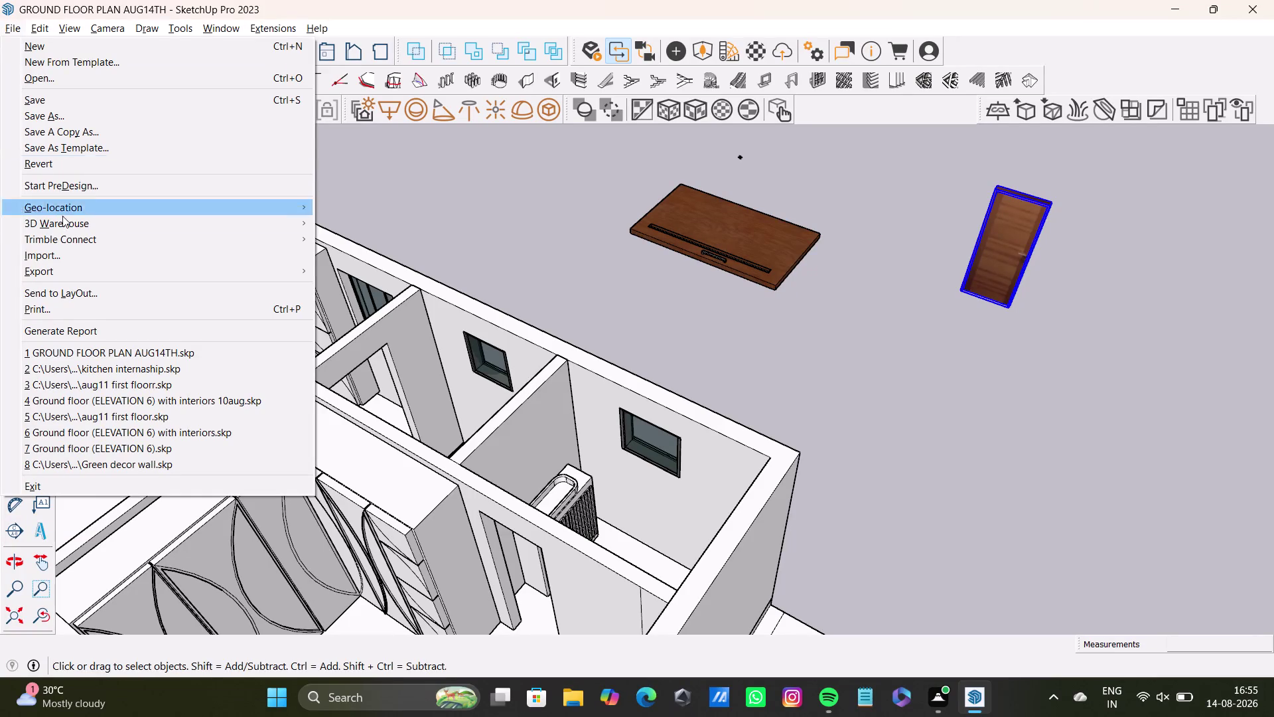
Start importing a file into the ground floor plan model via File > Import.
click(65, 266)
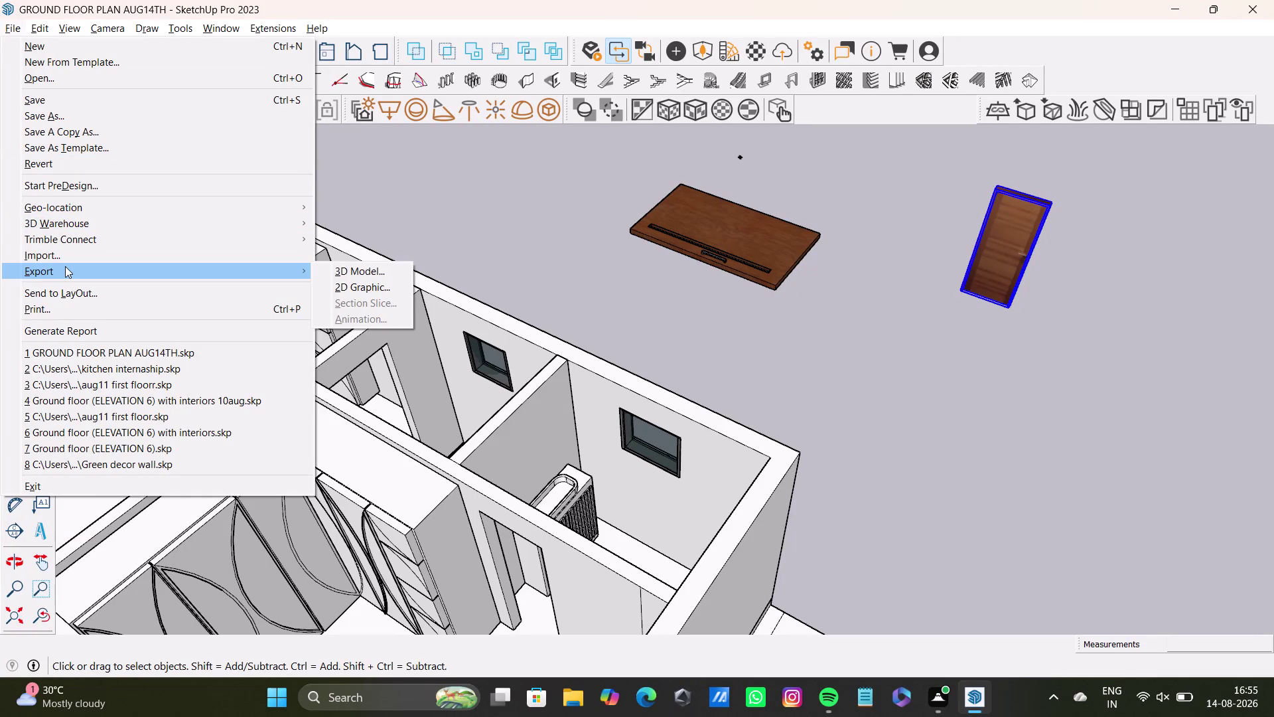
click(66, 256)
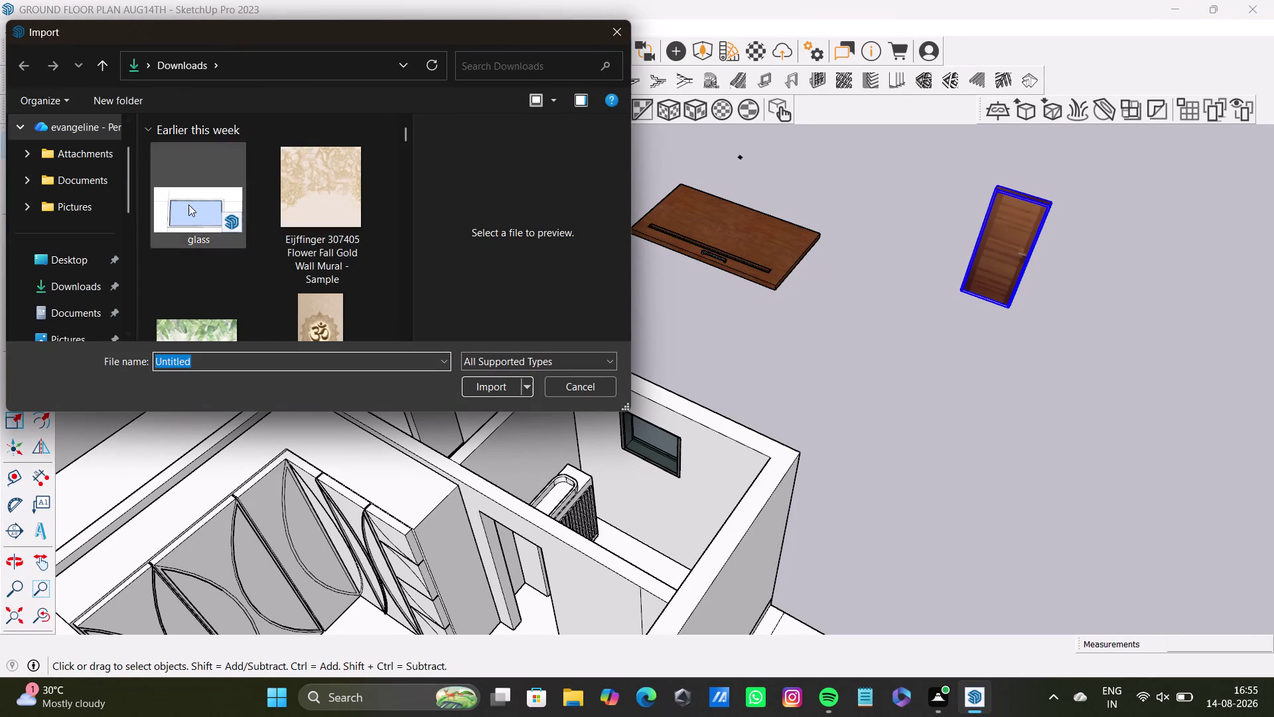
Browse the Downloads folder in the Import dialog, then cancel without importing anything.
scroll(down, 3)
scroll(down, 3)
scroll(down, 3)
scroll(down, 3)
scroll(down, 3)
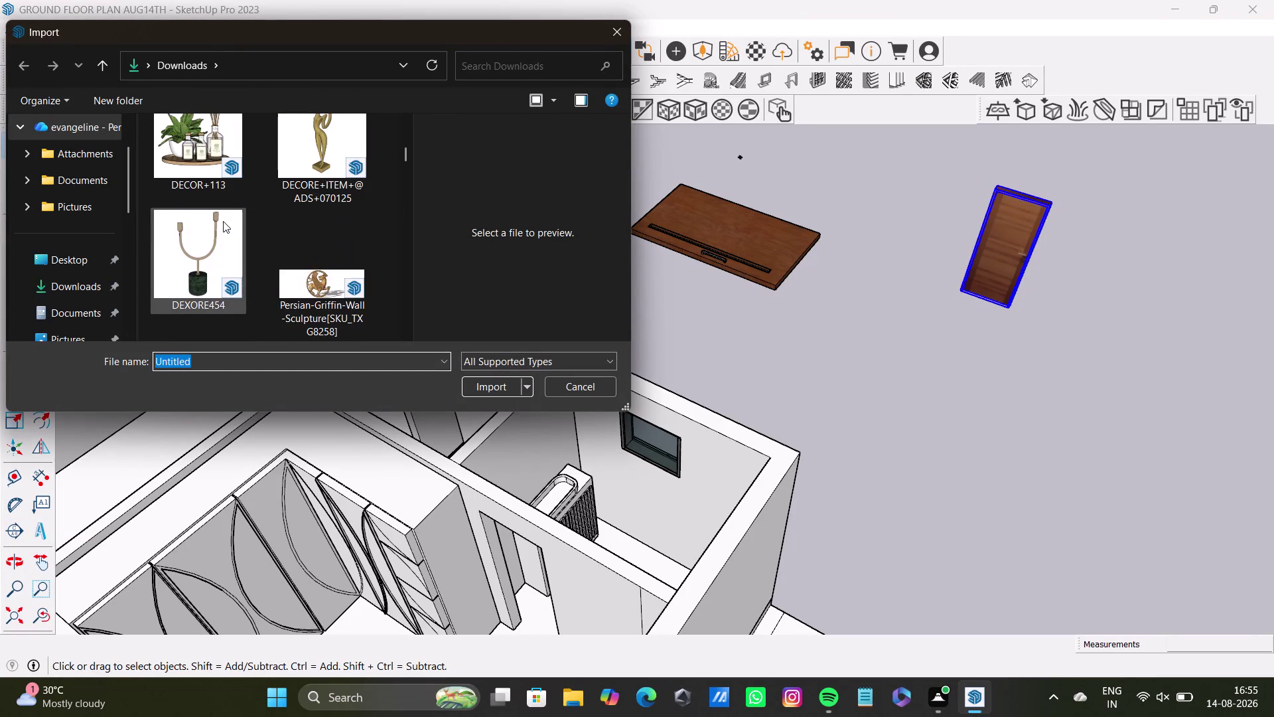
scroll(down, 3)
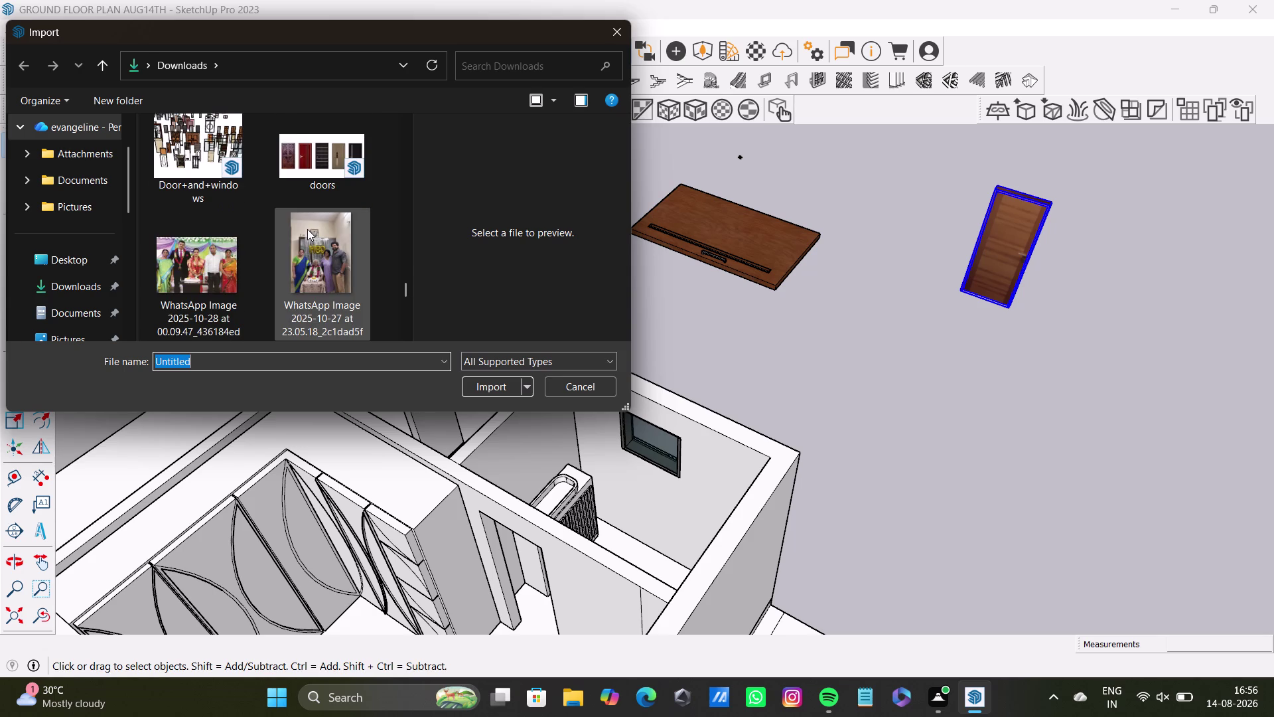
scroll(up, 3)
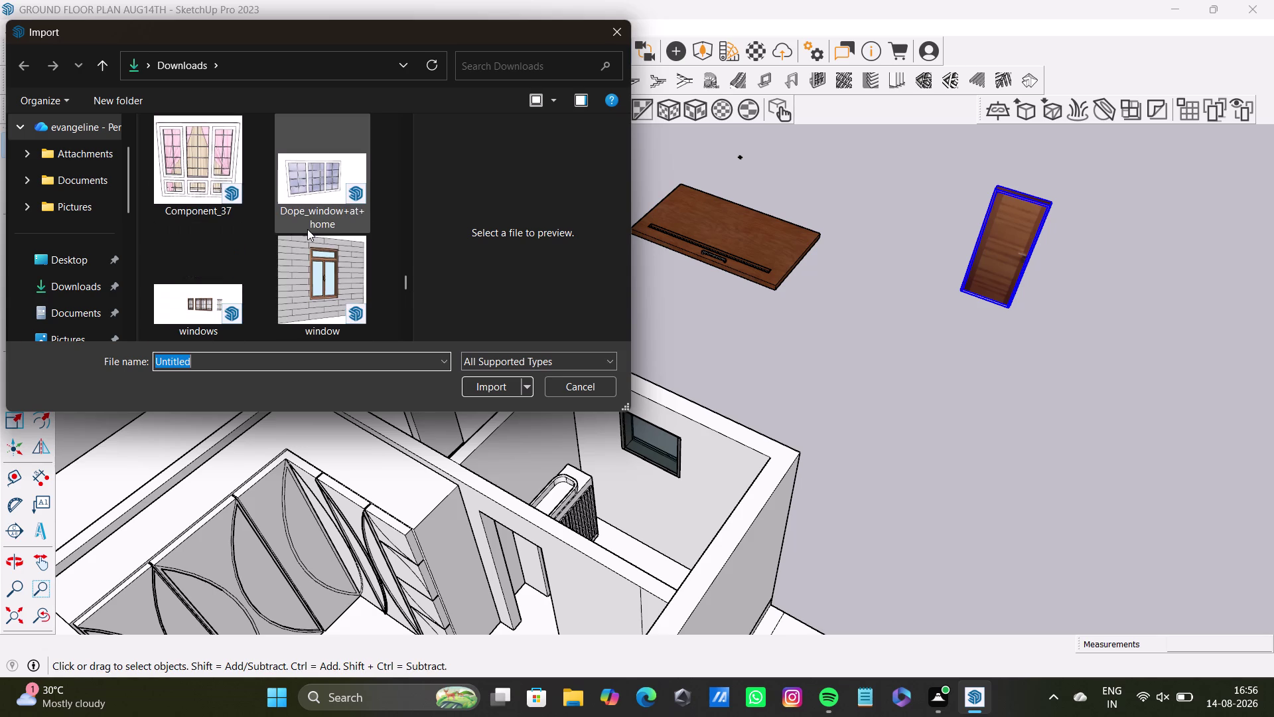
scroll(up, 3)
scroll(up, 3)
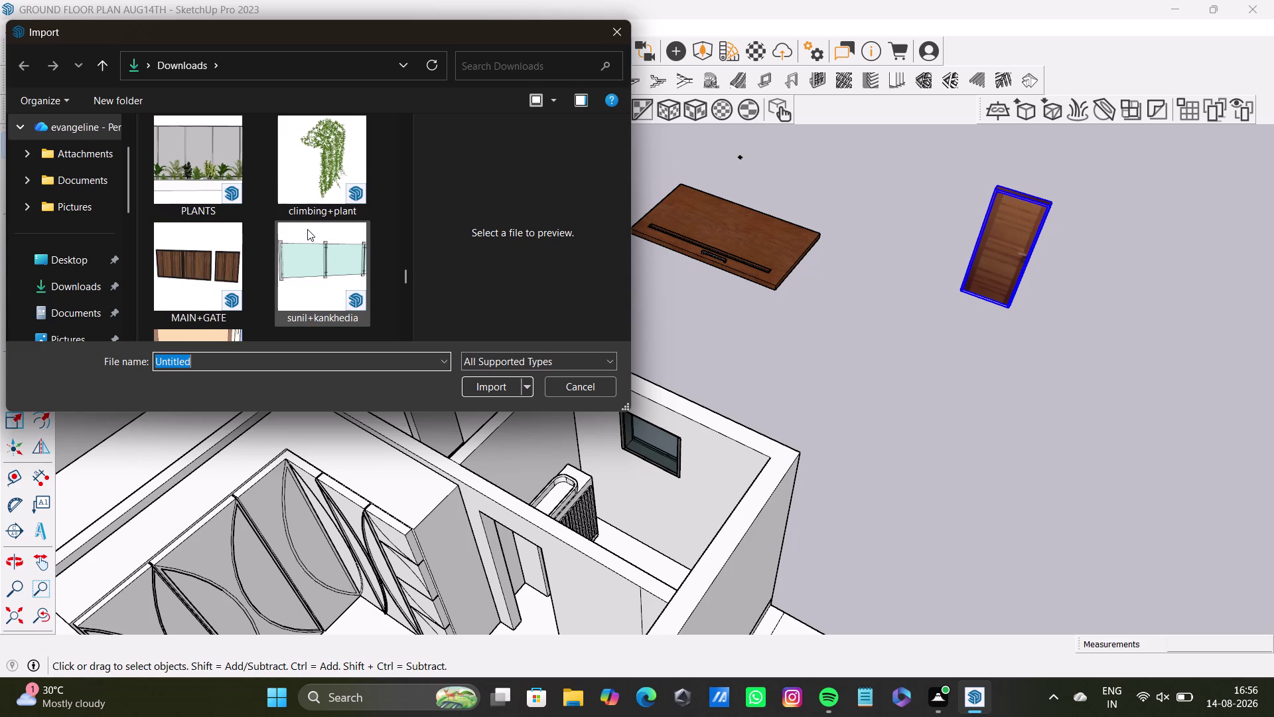
scroll(up, 3)
scroll(up, 3)
scroll(up, 3)
scroll(up, 3)
scroll(up, 3)
scroll(up, 3)
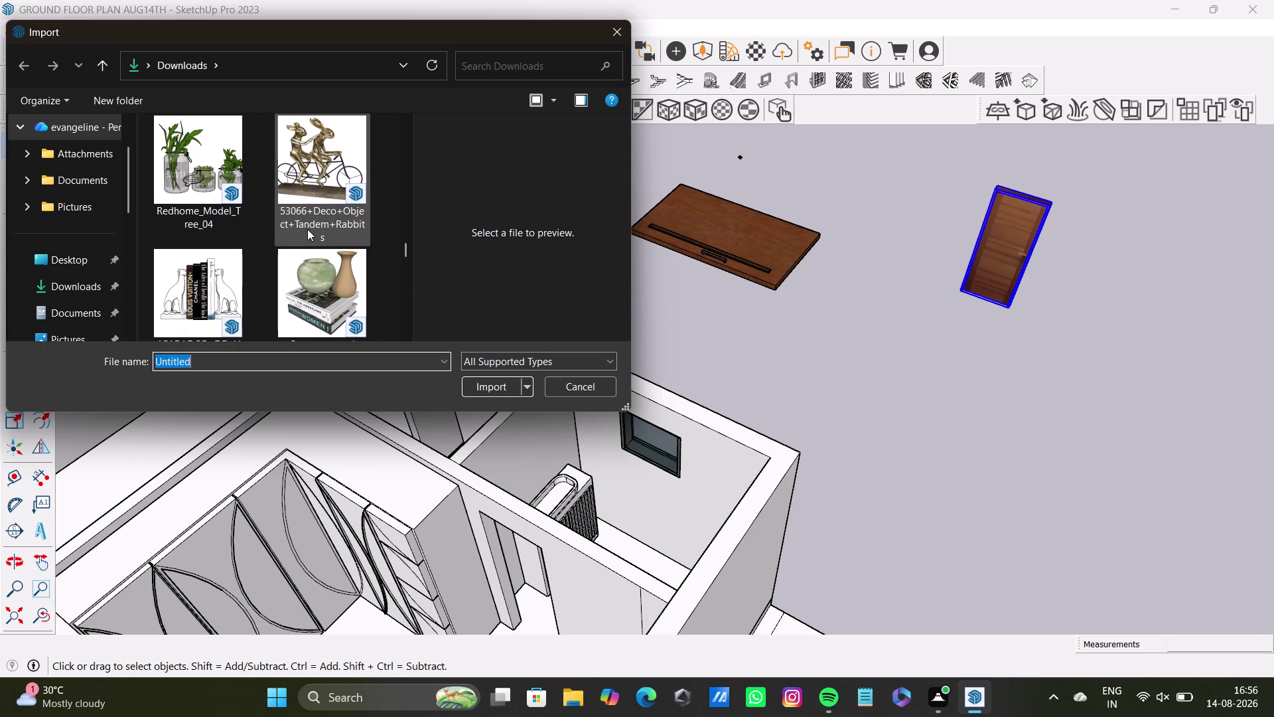
scroll(up, 3)
scroll(up, 3)
scroll(up, 3)
scroll(up, 3)
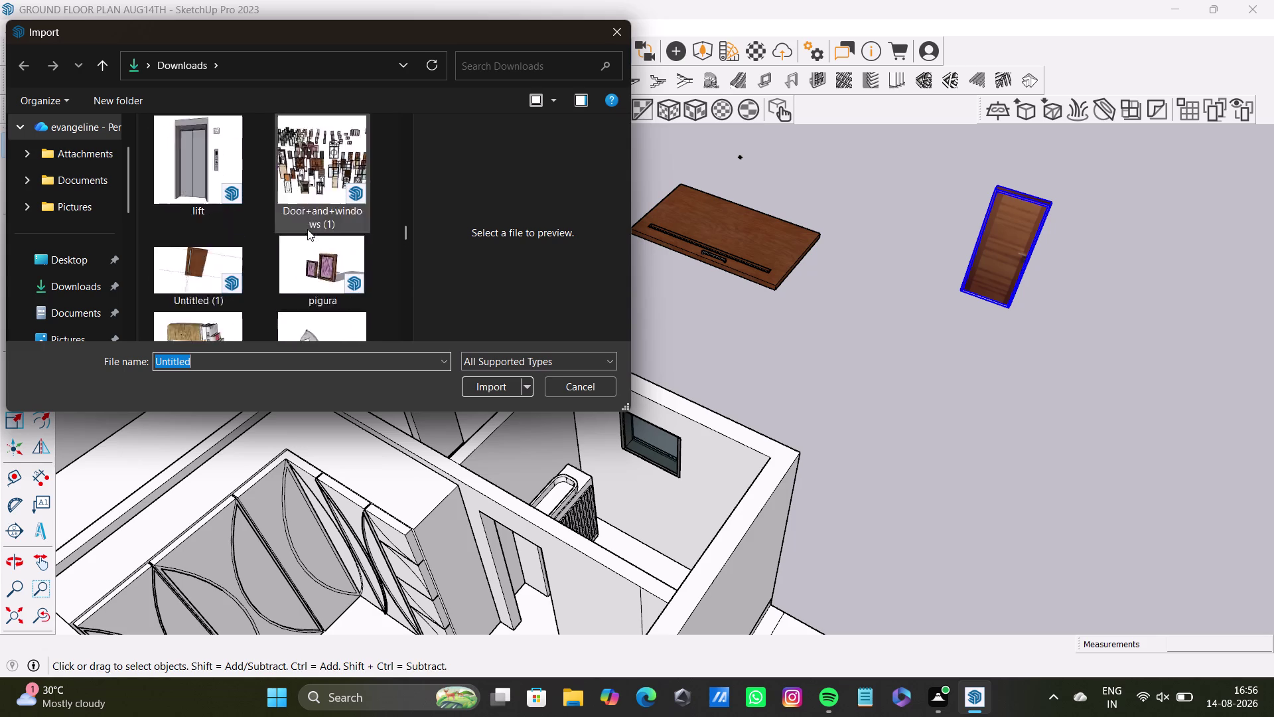
scroll(up, 3)
scroll(up, 3)
scroll(up, 3)
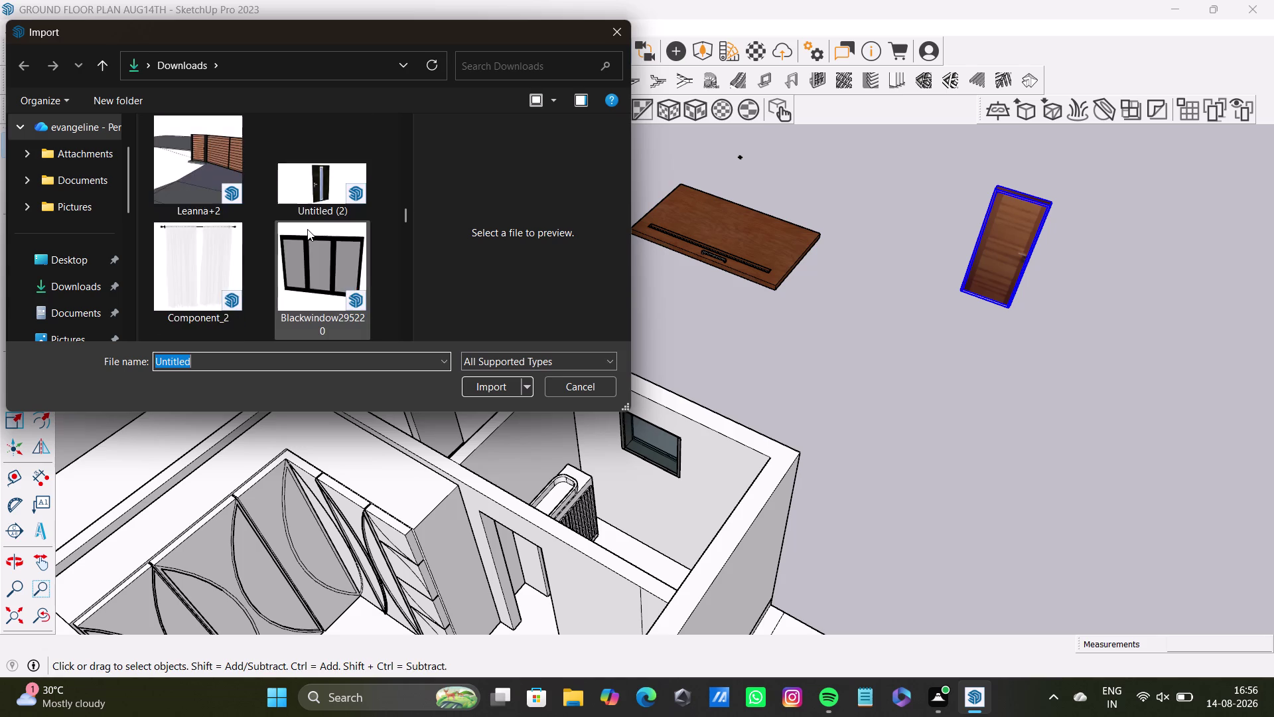
scroll(up, 3)
scroll(up, 3)
scroll(up, 3)
scroll(up, 3)
scroll(up, 3)
scroll(up, 3)
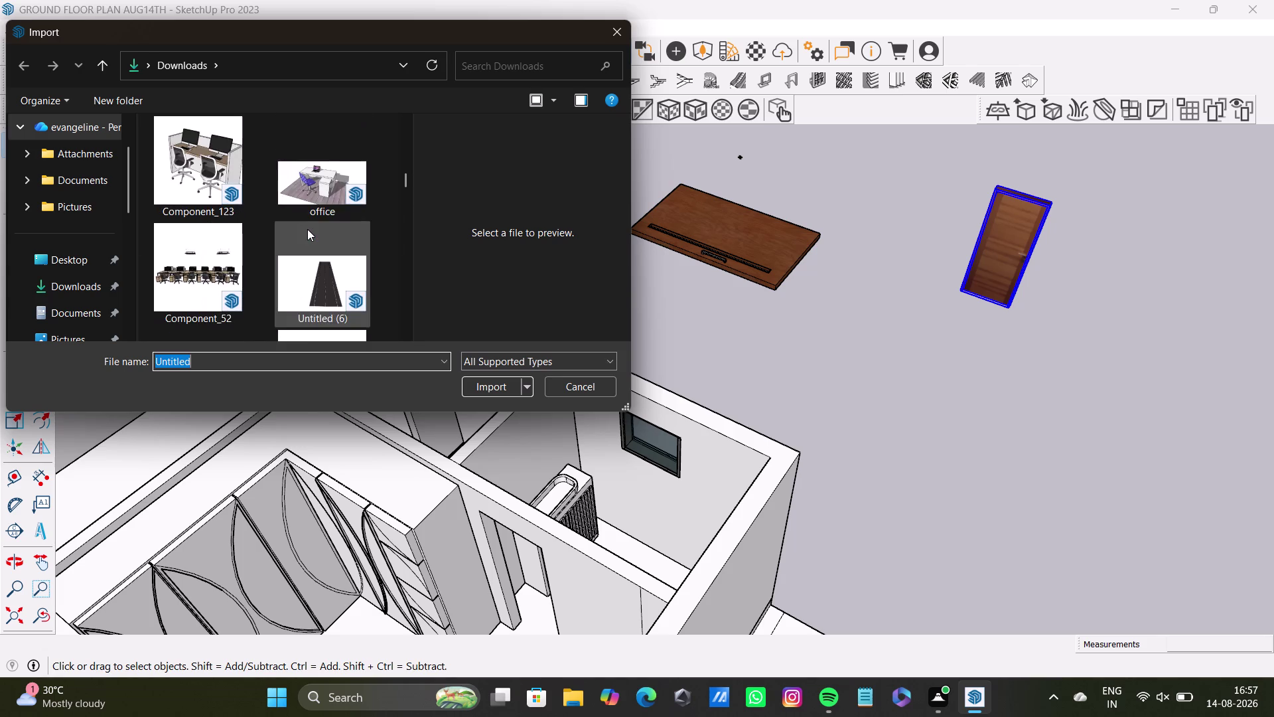
scroll(up, 3)
scroll(up, 3)
scroll(up, 3)
scroll(up, 3)
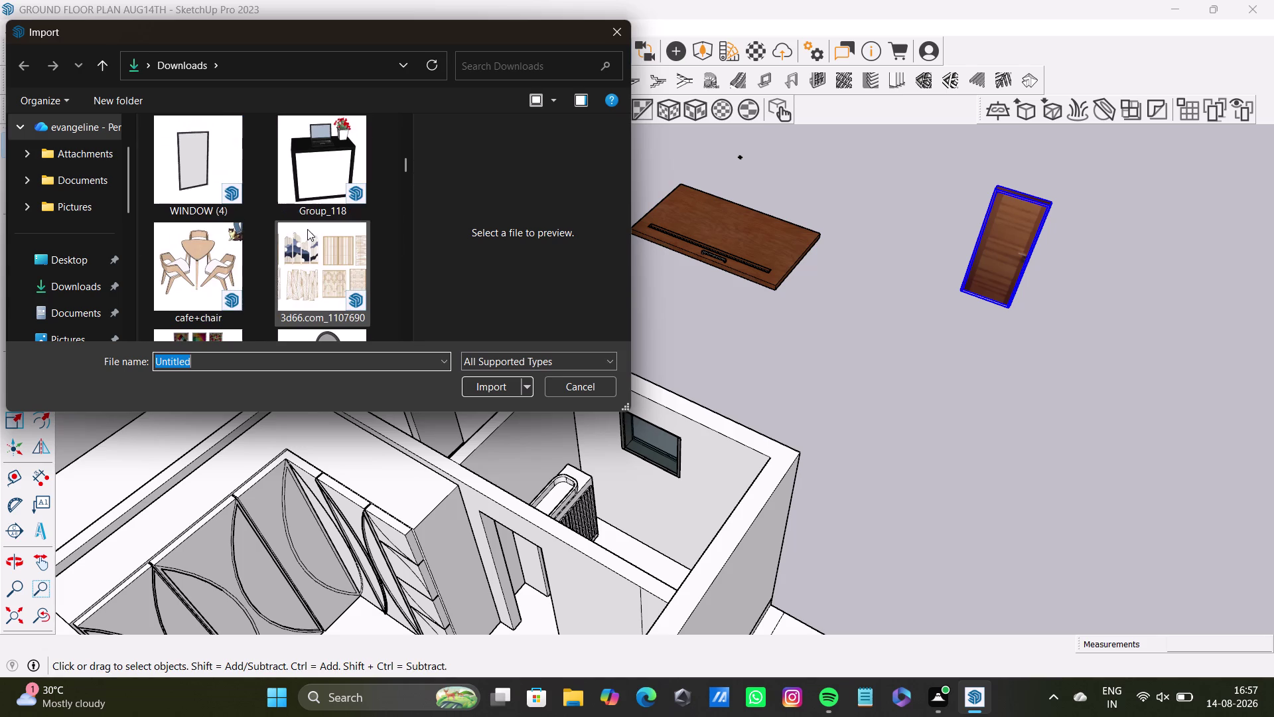
click(333, 273)
click(496, 388)
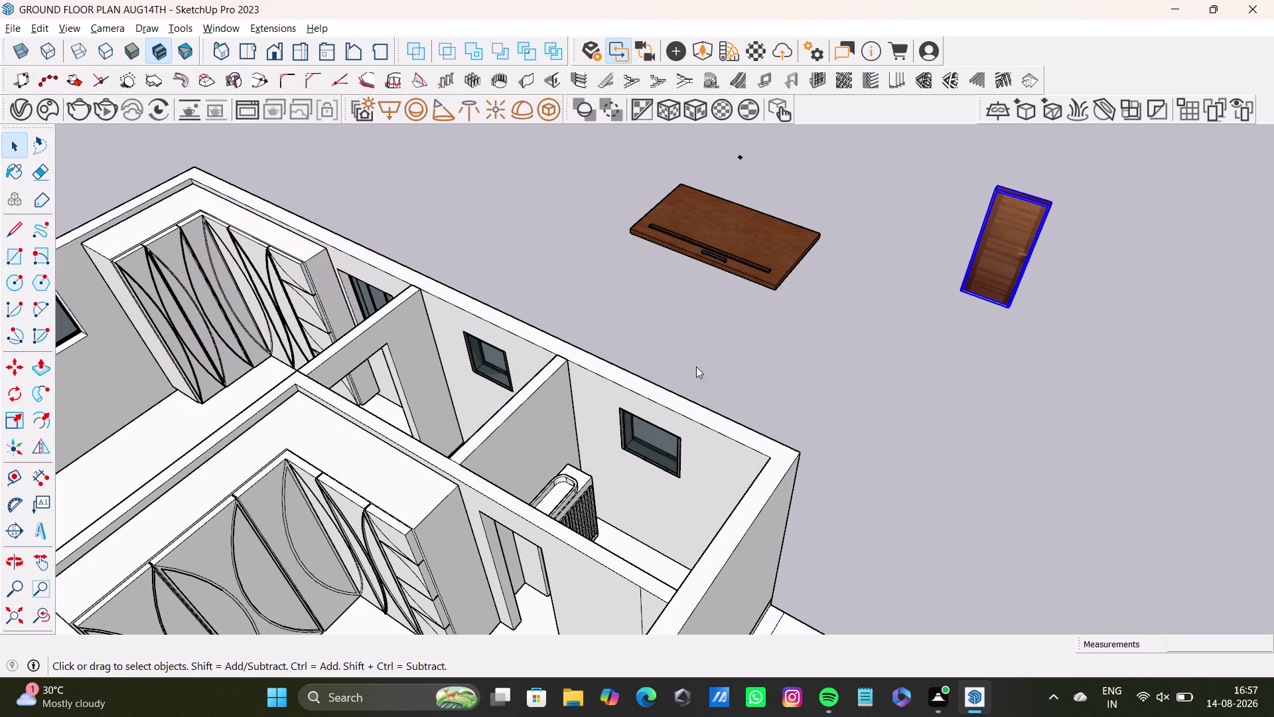
Drop the jali panel library component beside the house and return to the Select tool.
scroll(down, 3)
scroll(down, 3)
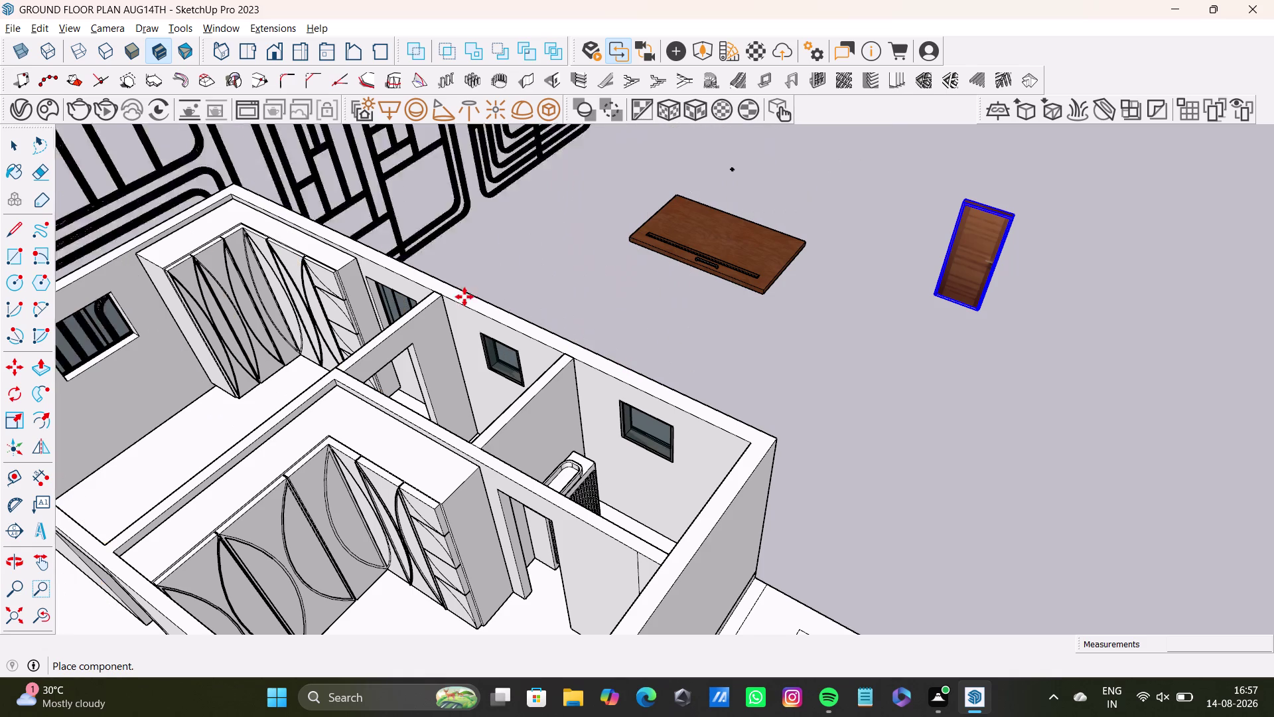
scroll(down, 3)
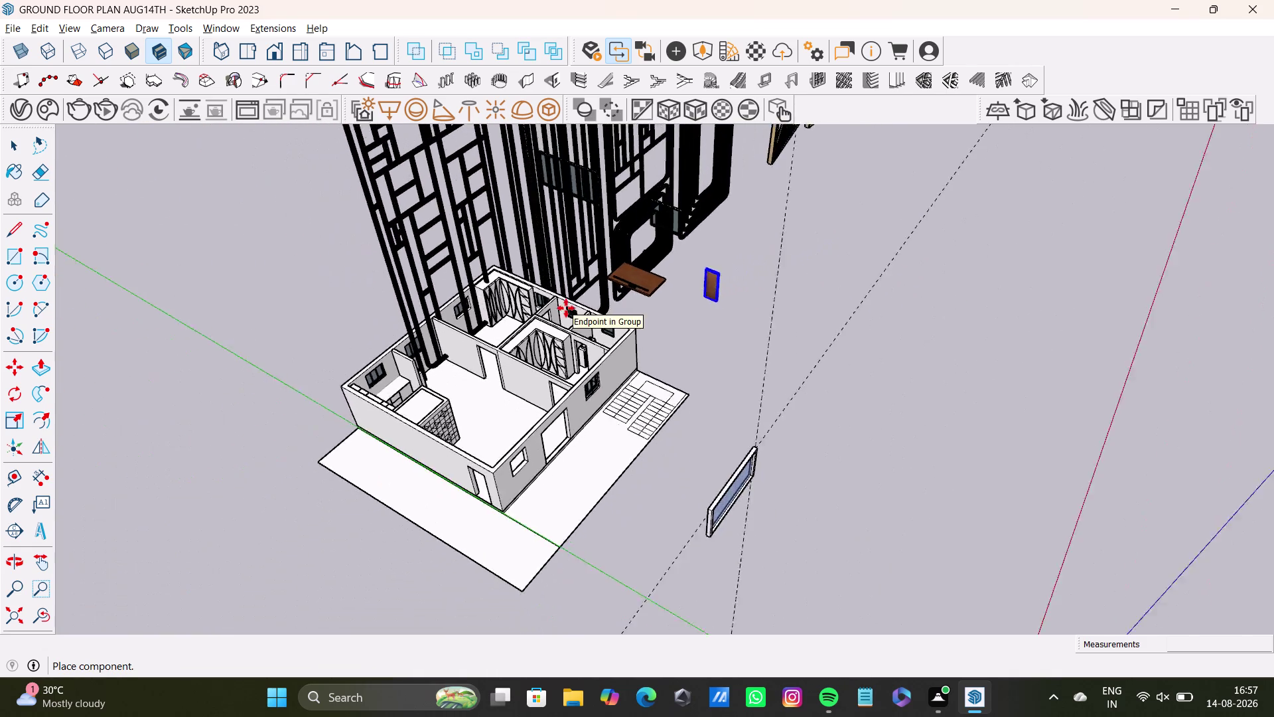
scroll(down, 3)
middle_drag(630, 330, 308, 353)
click(964, 276)
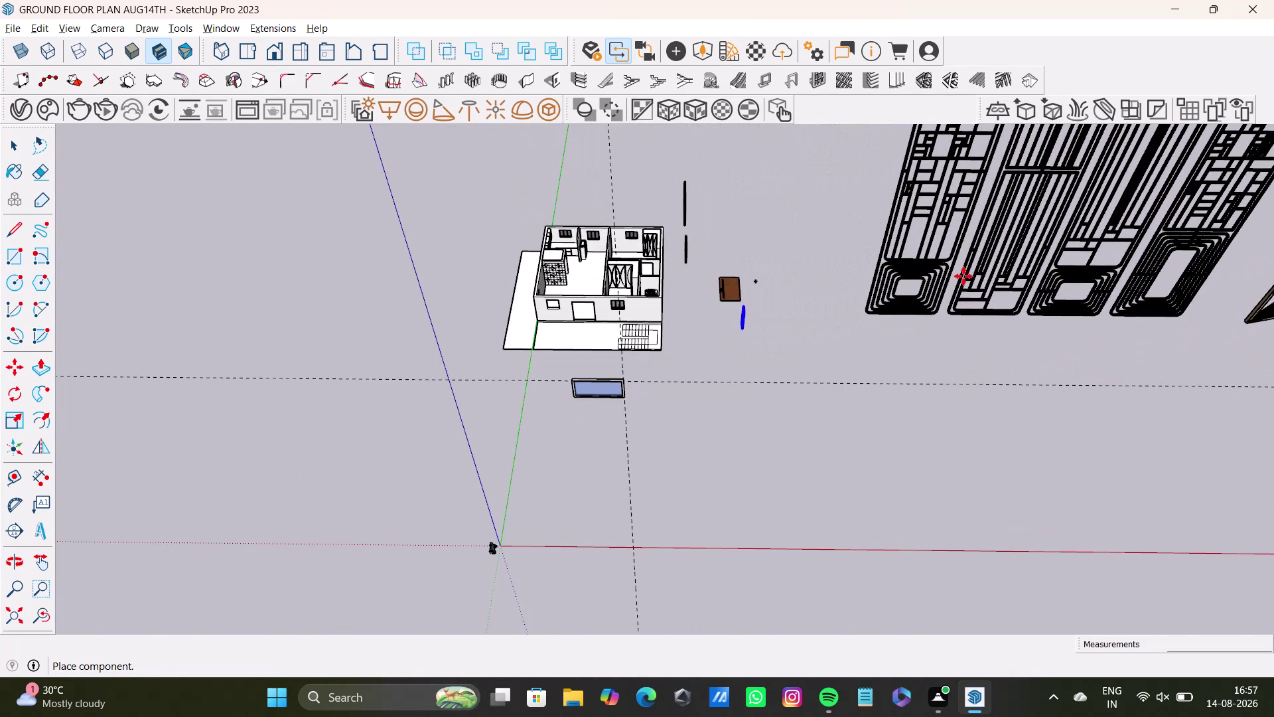
key(space)
scroll(down, 3)
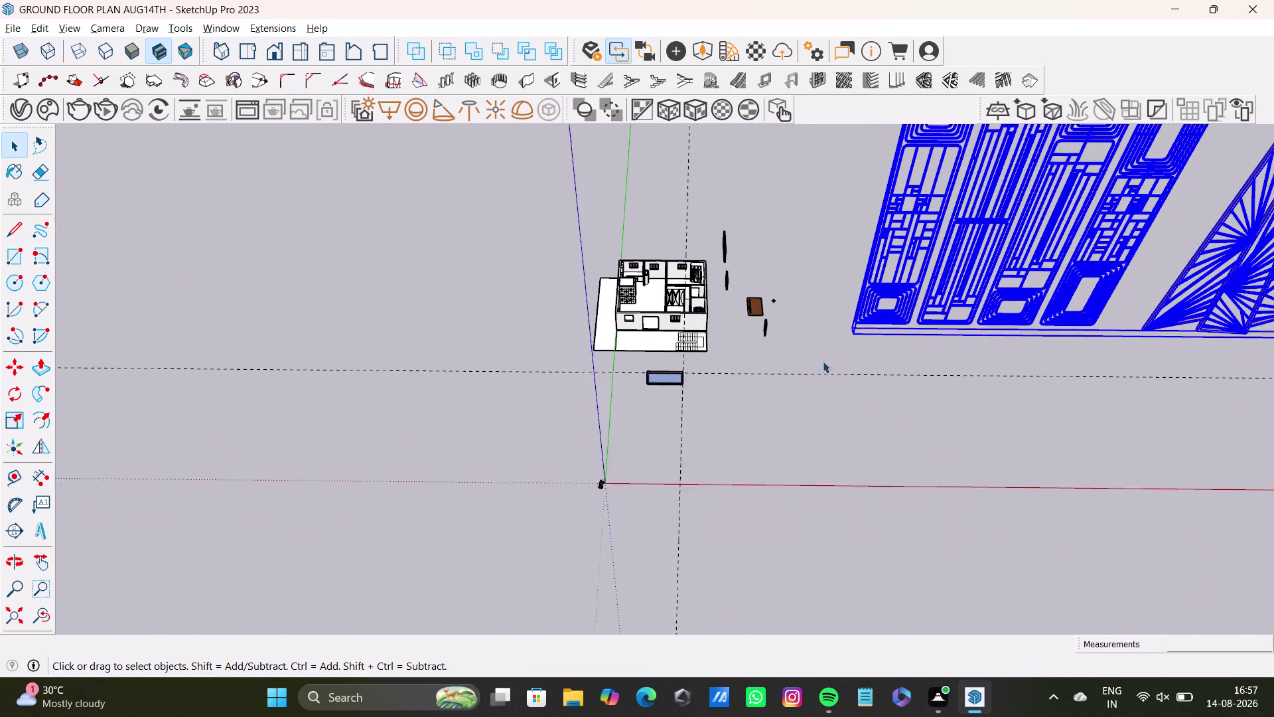
middle_drag(830, 356, 289, 458)
scroll(down, 3)
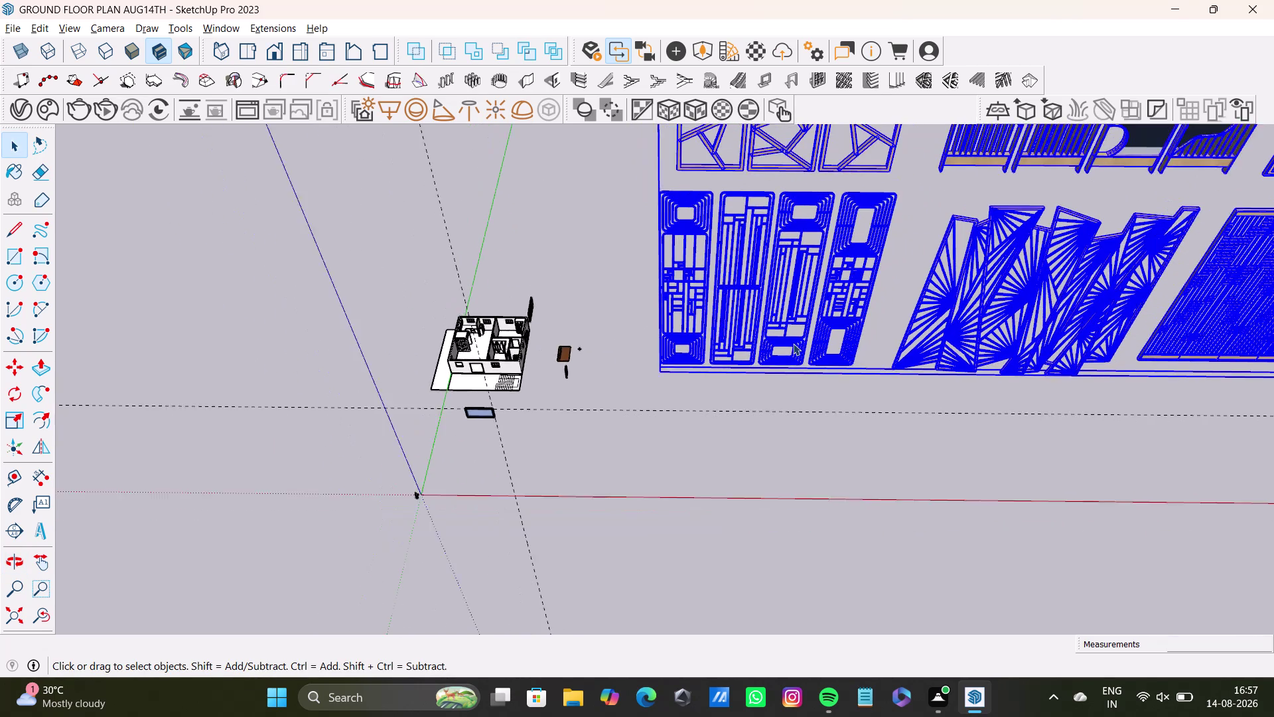
scroll(down, 3)
scroll(down, 3)
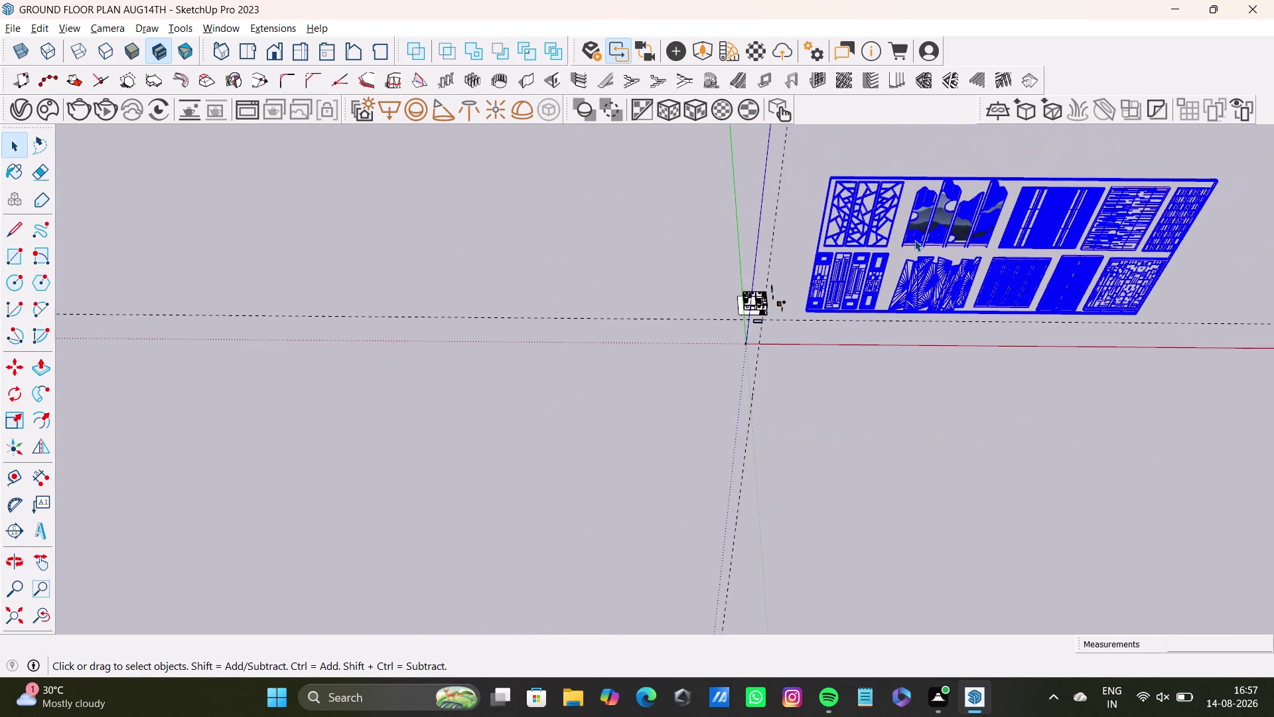
Zoom toward the panel library and box-select the wavy mountain panel set.
scroll(up, 3)
middle_drag(955, 230, 816, 373)
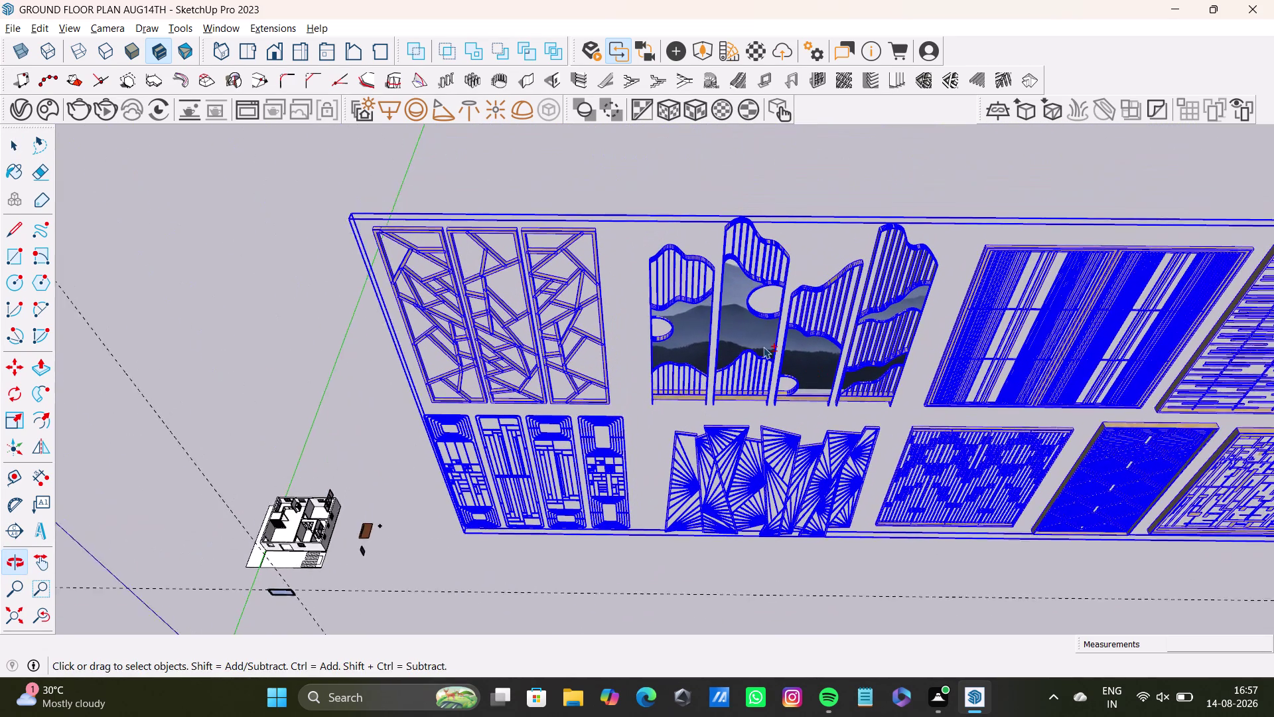
scroll(up, 3)
key(space)
drag(603, 160, 964, 444)
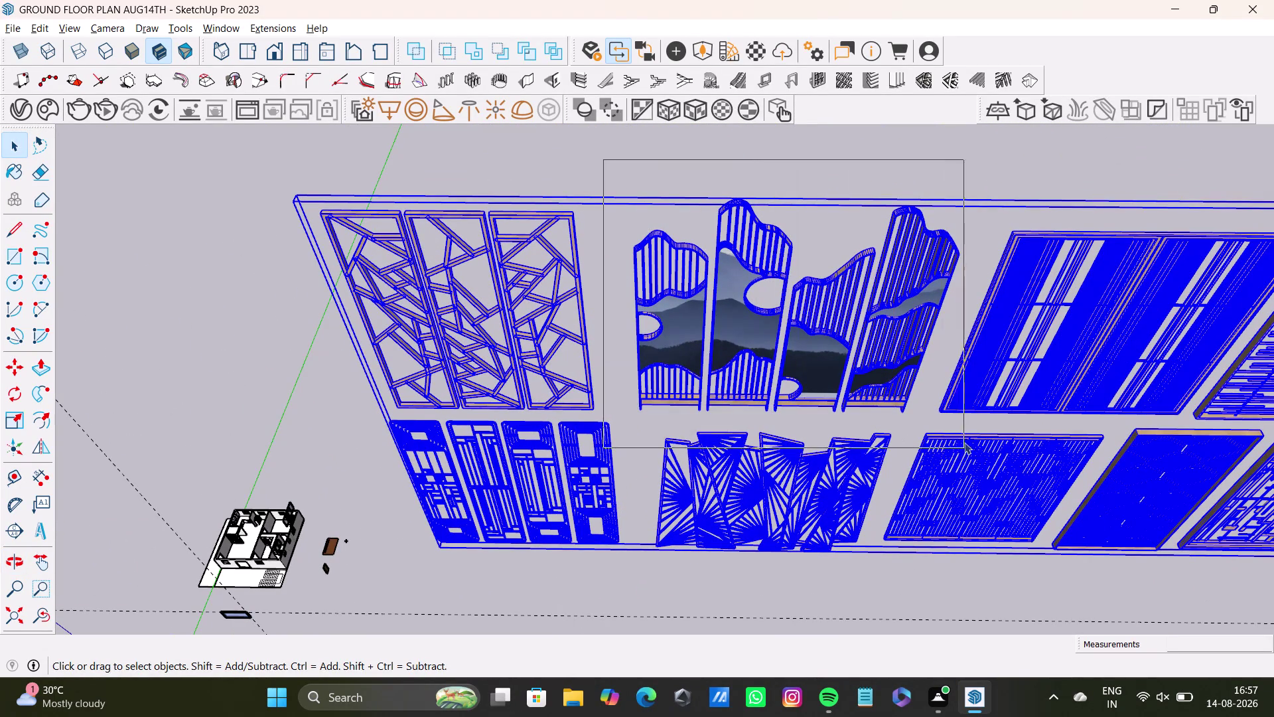
drag(964, 443, 945, 422)
Open the library group for editing and try selecting the wavy mountain panel set inside it.
triple_click(901, 381)
triple_click(901, 381)
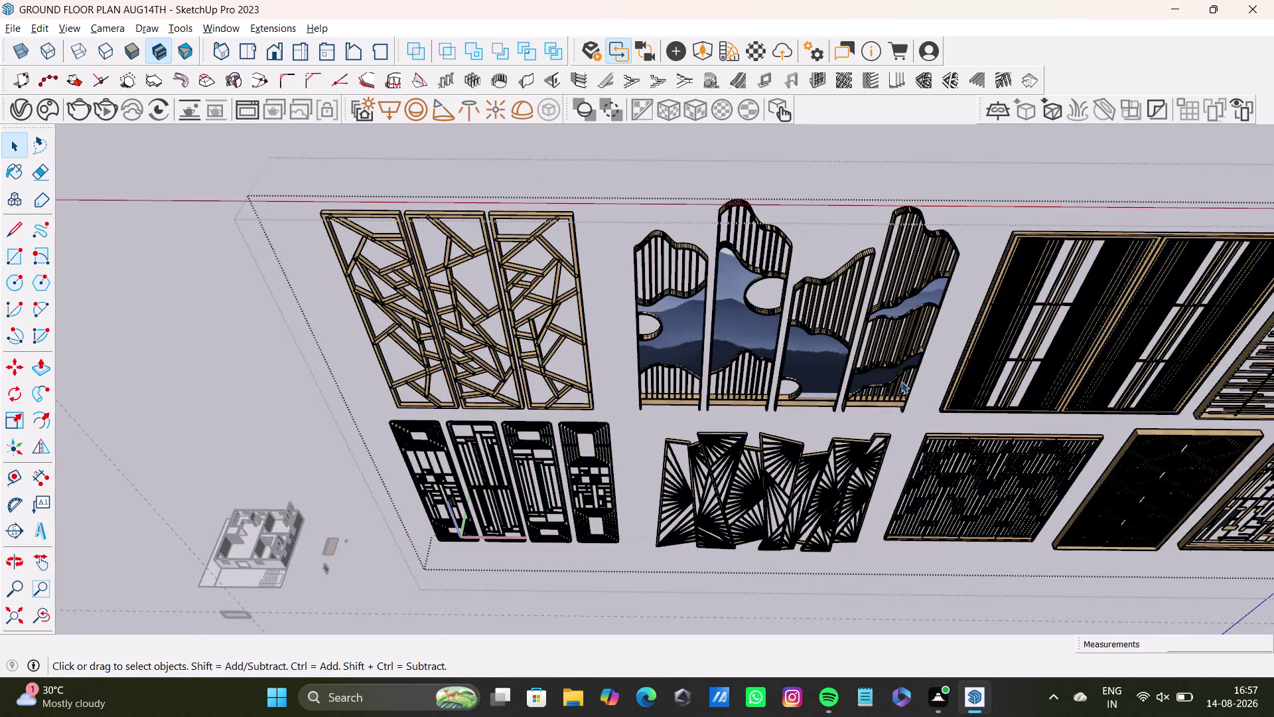
double_click(839, 361)
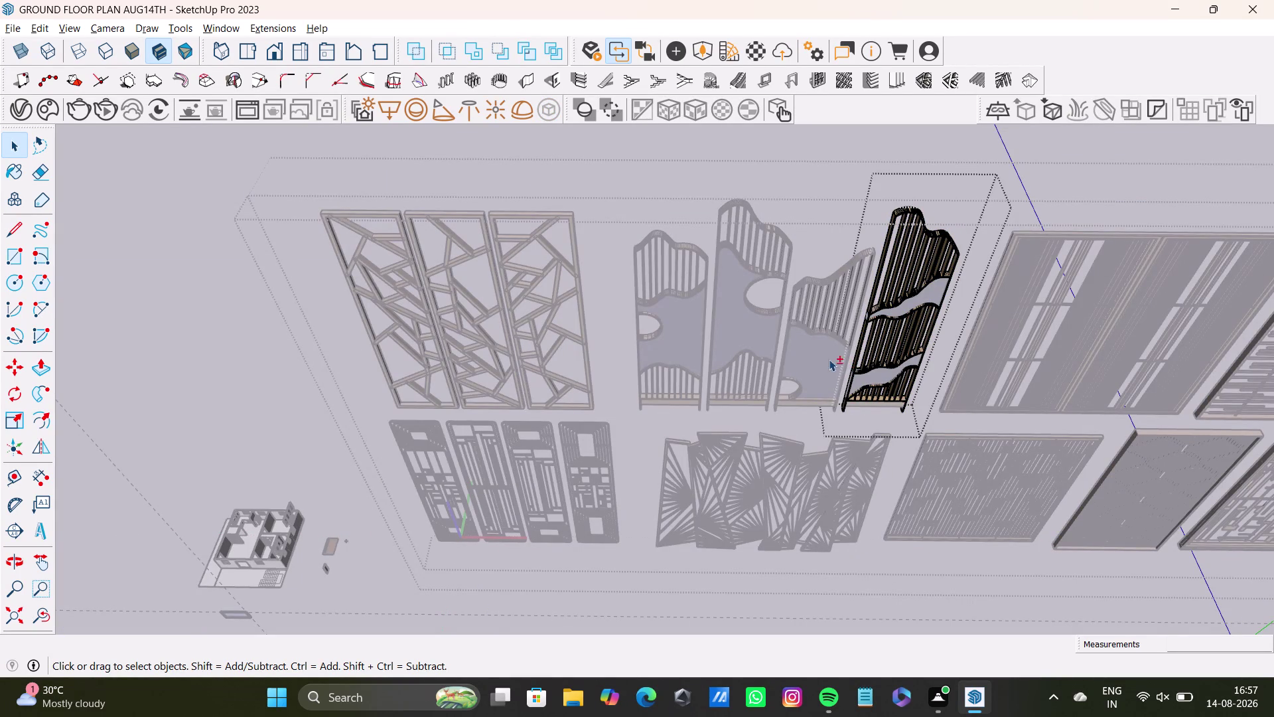
click(777, 217)
click(806, 193)
key(space)
drag(606, 167, 843, 440)
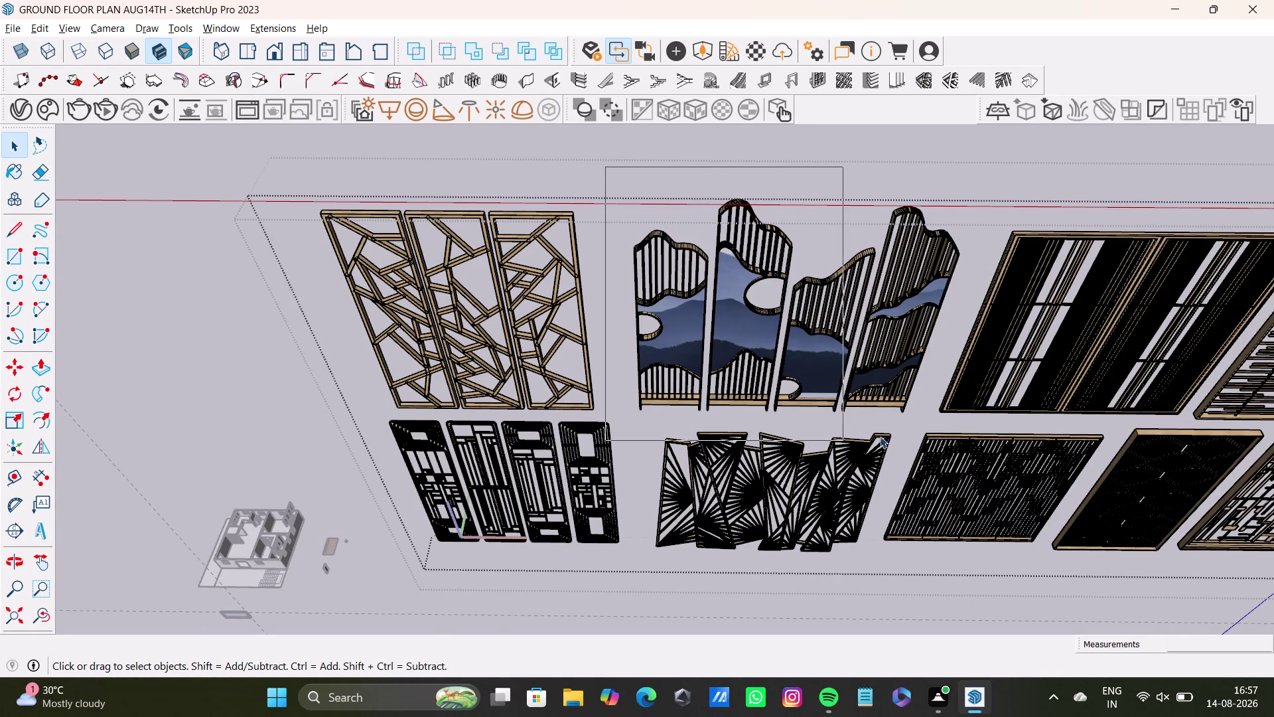
drag(843, 440, 953, 421)
double_click(911, 283)
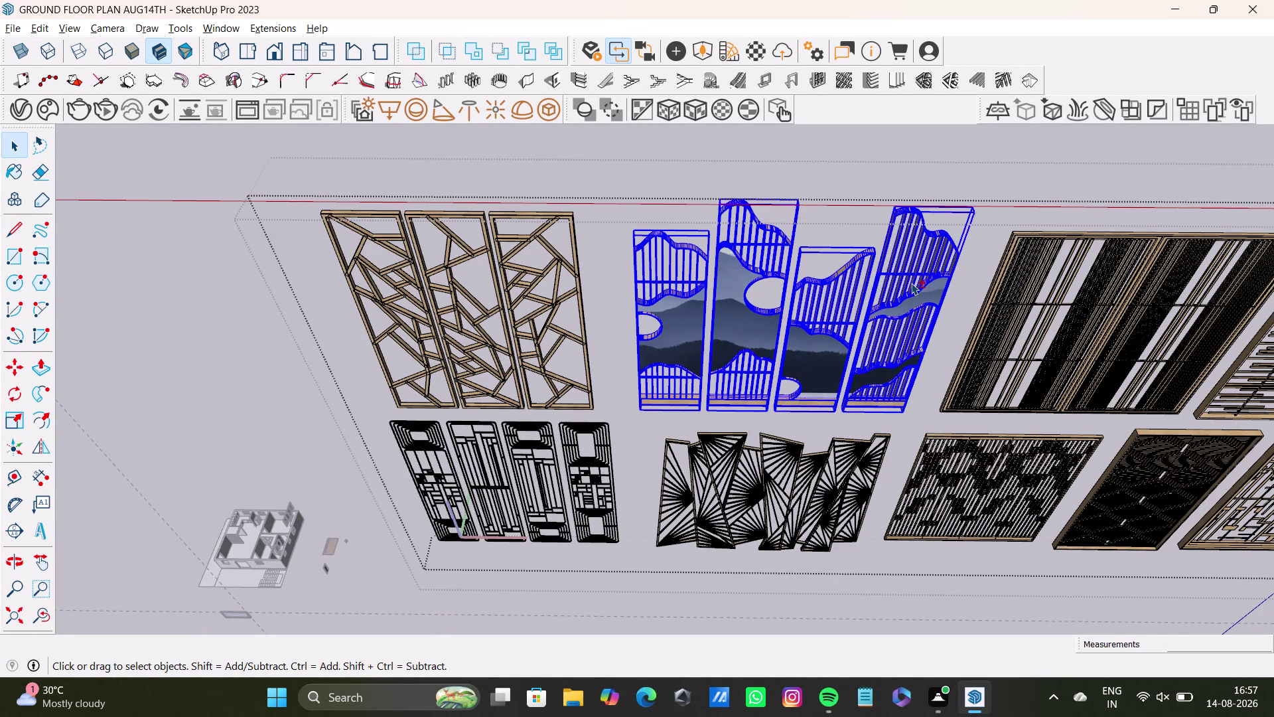
click(827, 198)
click(665, 189)
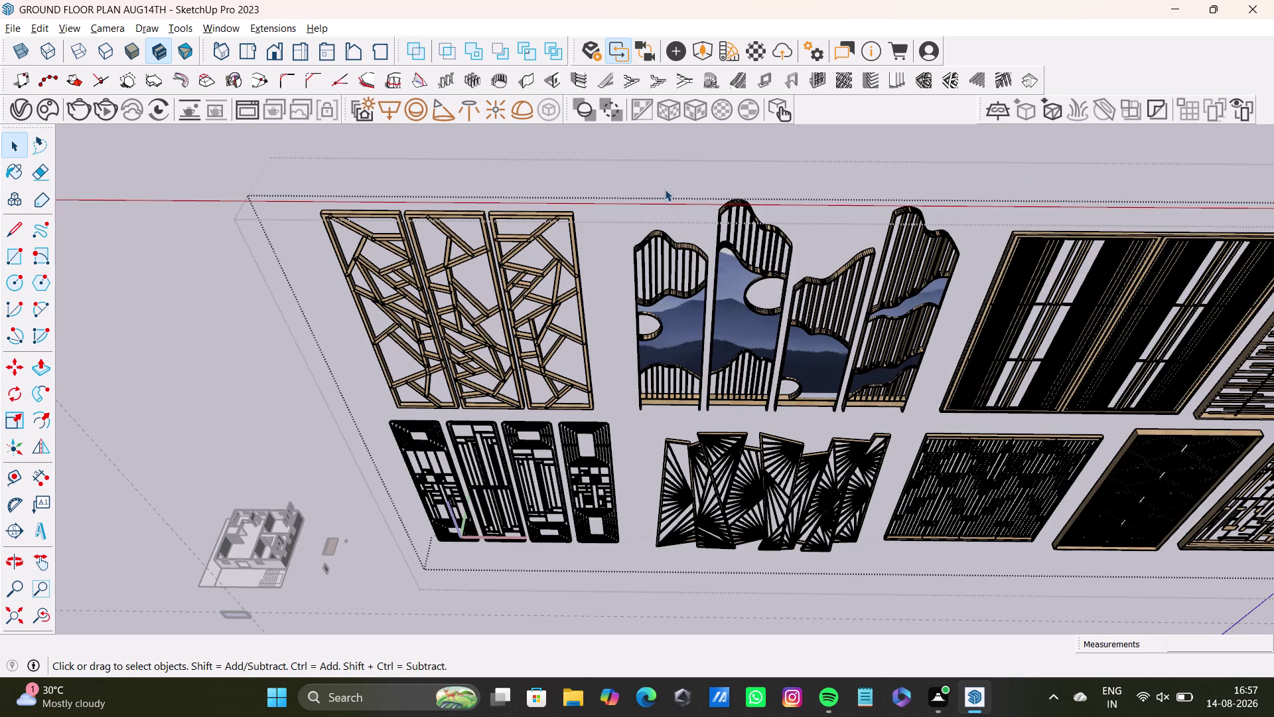
Box-select the four mountain-scene wavy panels and move them away from the library.
drag(604, 179, 957, 440)
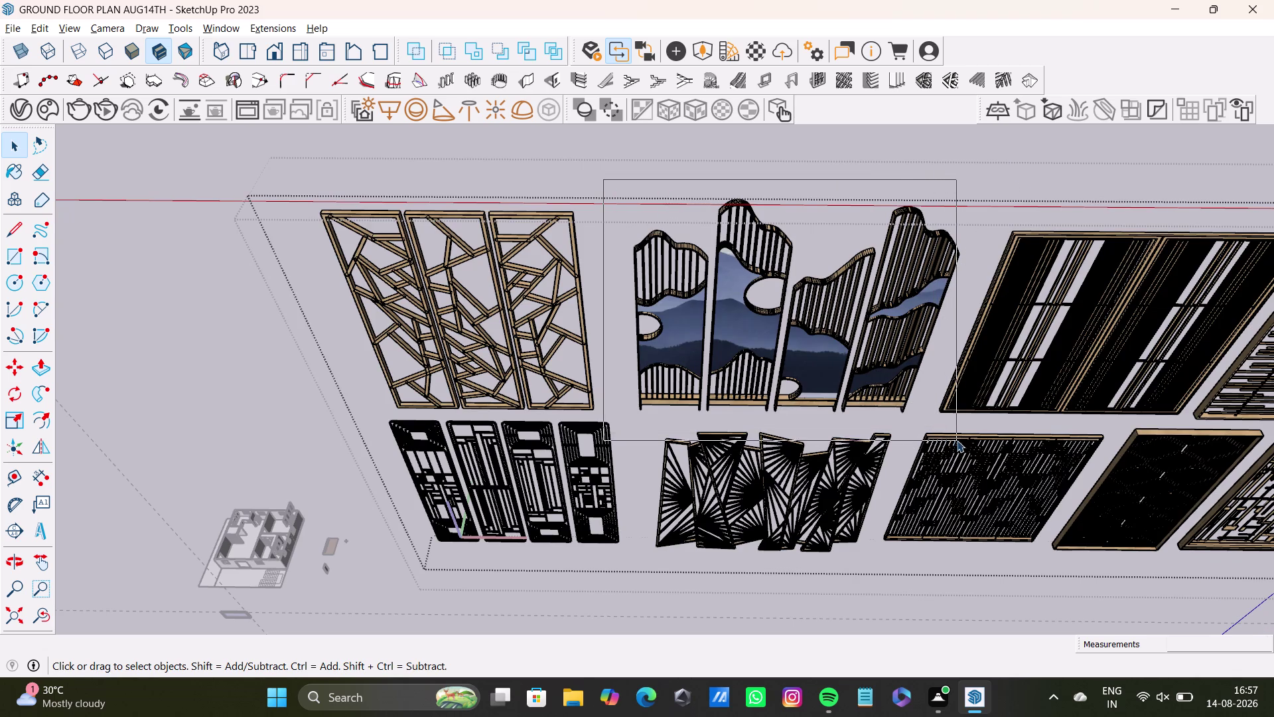
drag(957, 440, 966, 429)
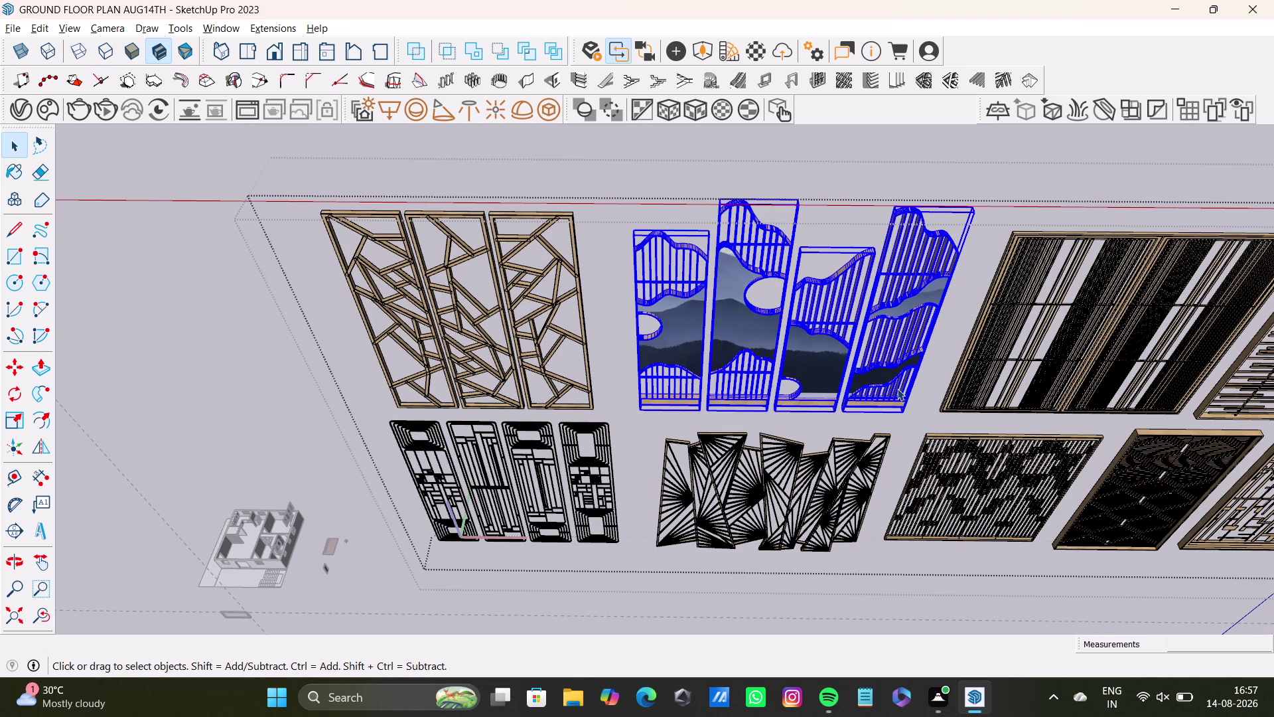
key(m)
click(900, 408)
scroll(down, 3)
middle_drag(249, 444, 885, 328)
click(569, 371)
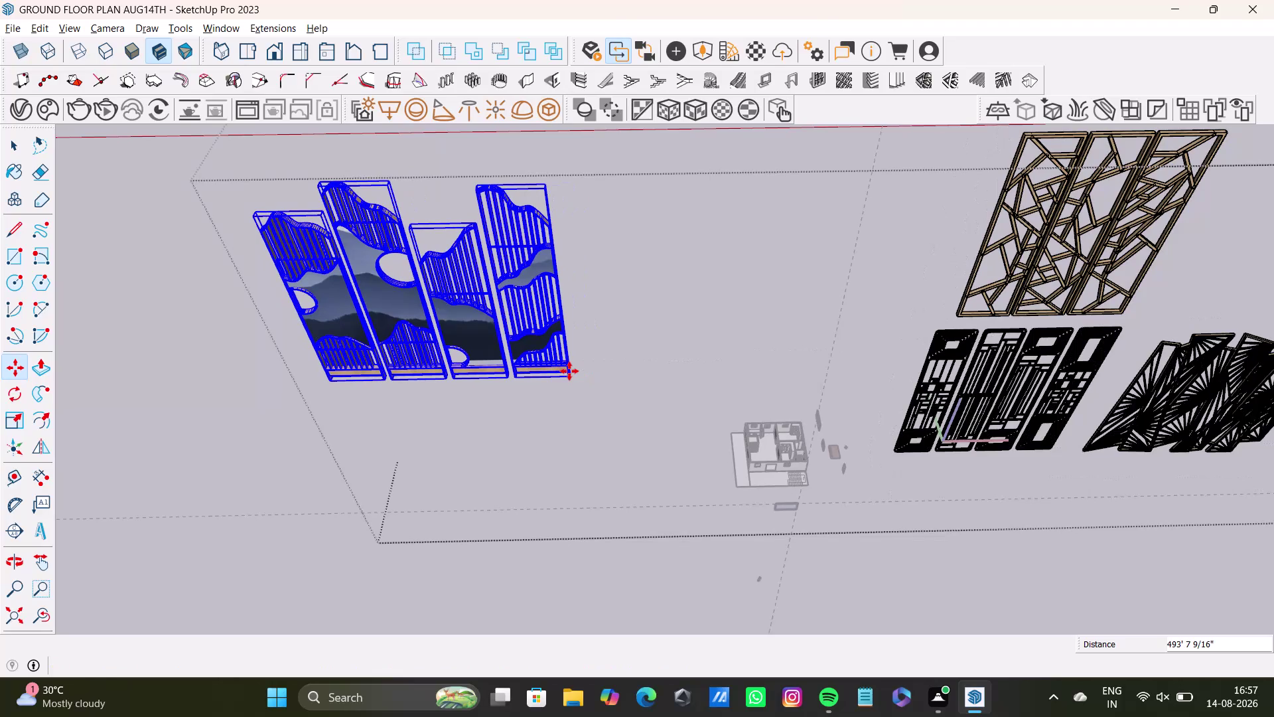
Scale the pasted mountain jali set down to about 0.89 using a corner grip.
key(s)
scroll(up, 3)
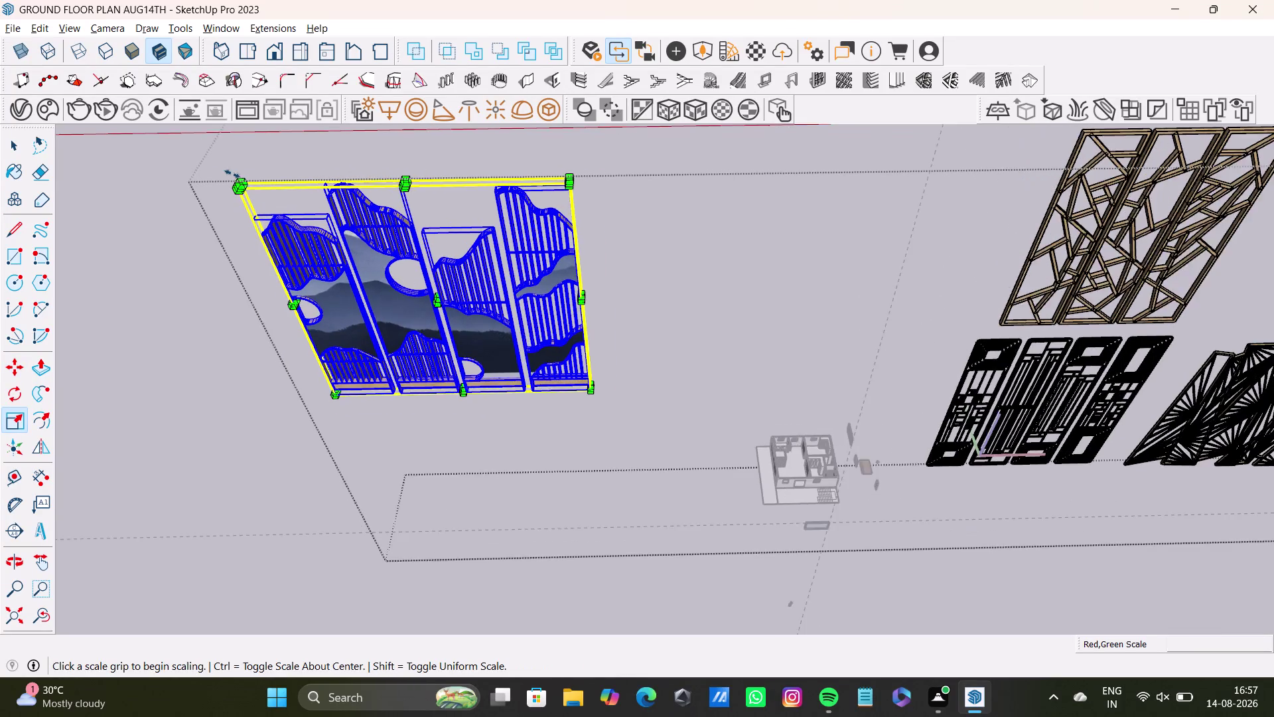
scroll(up, 3)
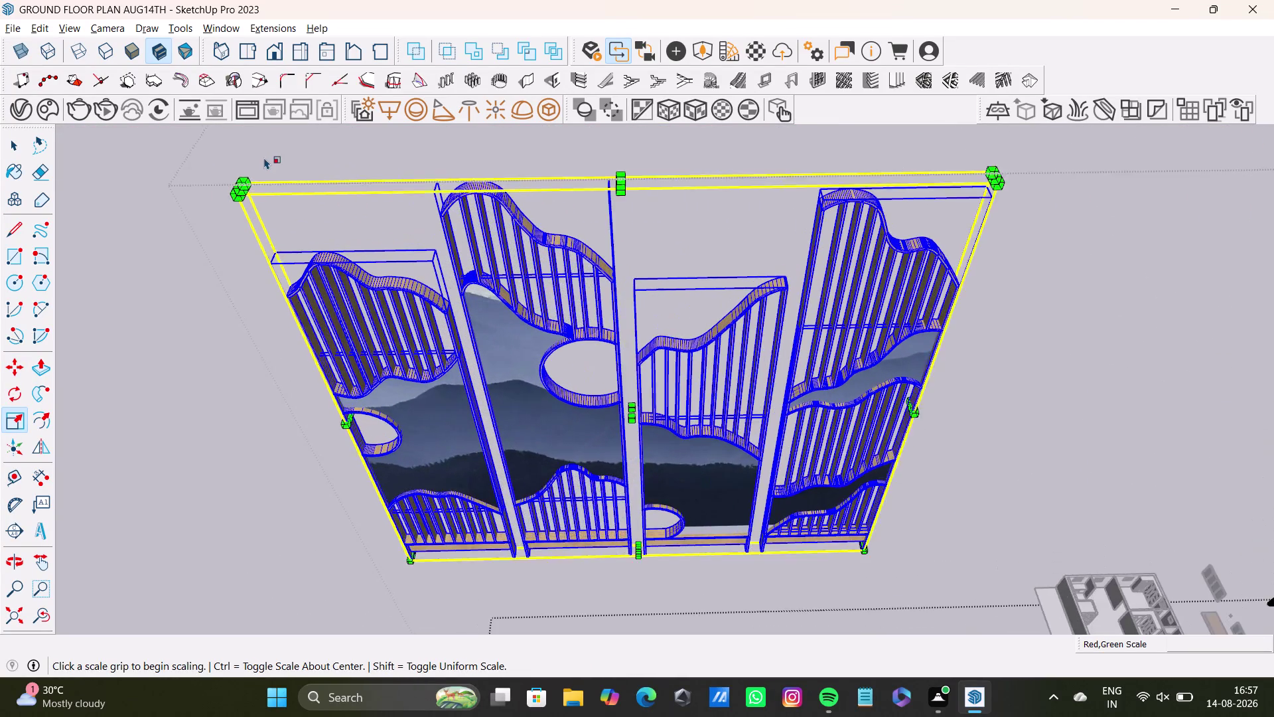
scroll(up, 3)
drag(230, 185, 424, 302)
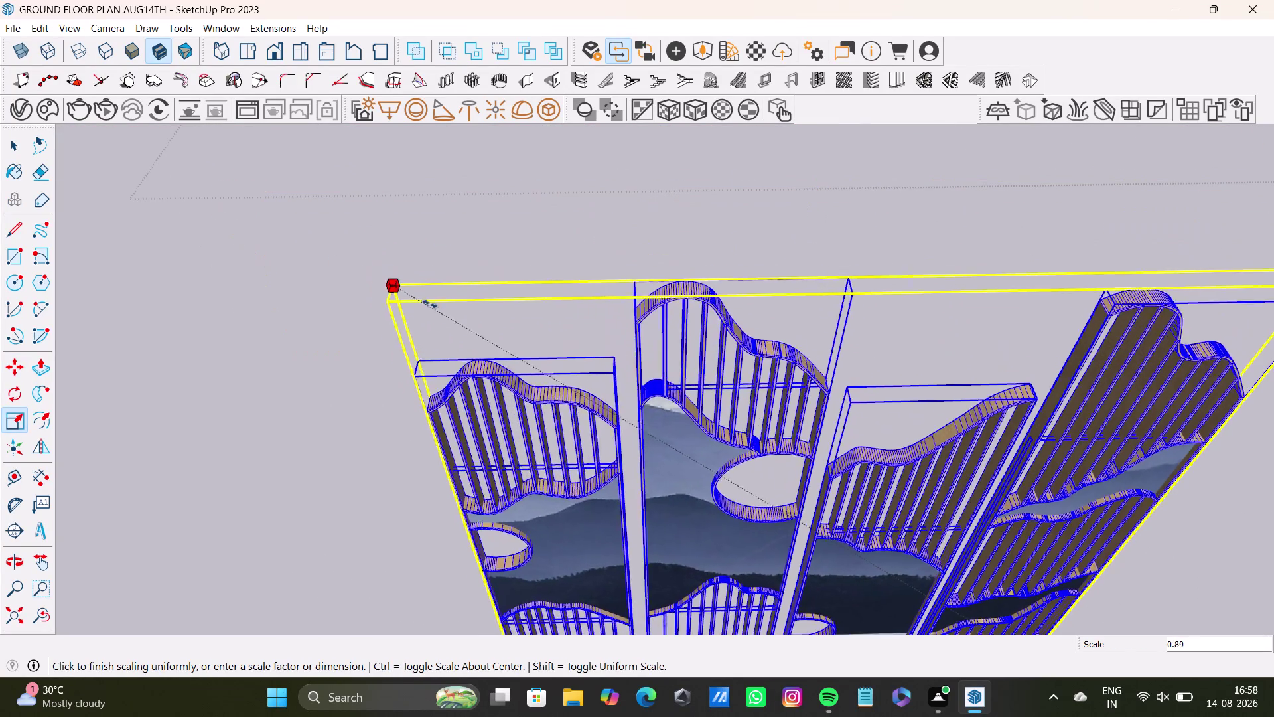
drag(424, 302, 1019, 534)
Reframe the view on the set and shrink it further to about 0.64.
scroll(down, 3)
middle_drag(1019, 535, 735, 289)
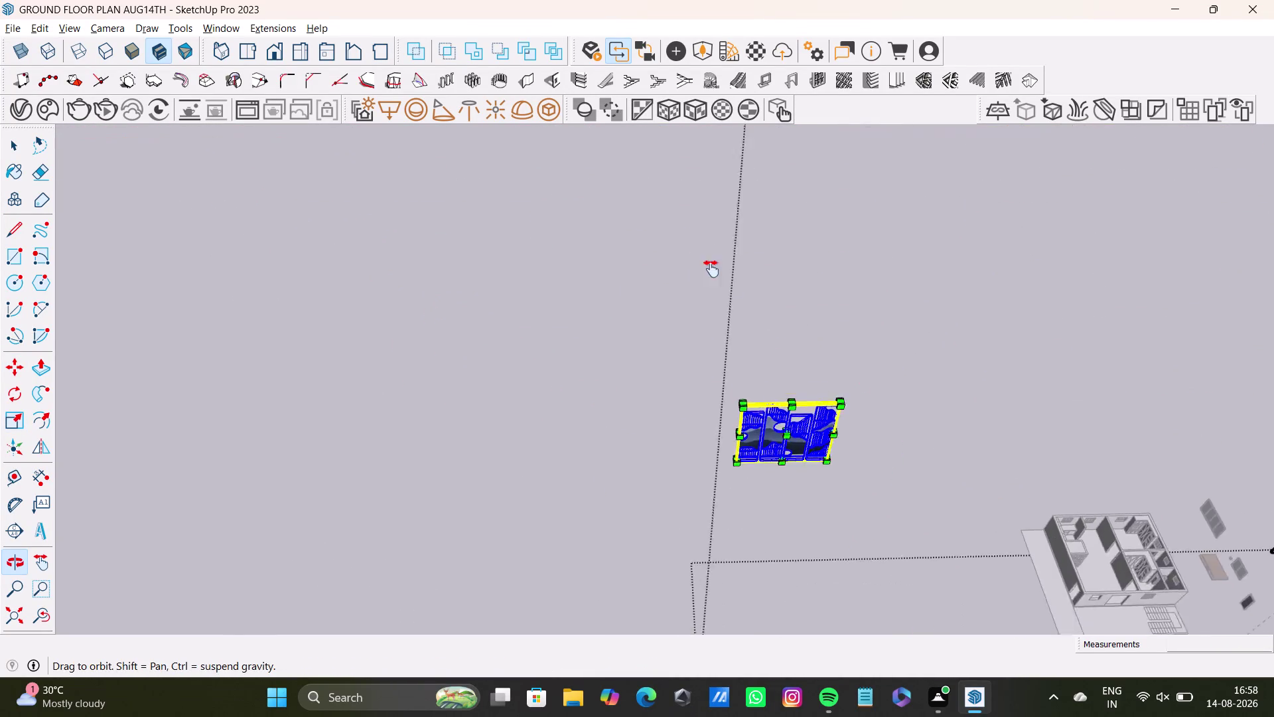
middle_drag(735, 289, 699, 261)
scroll(up, 3)
middle_drag(736, 371, 689, 218)
scroll(up, 3)
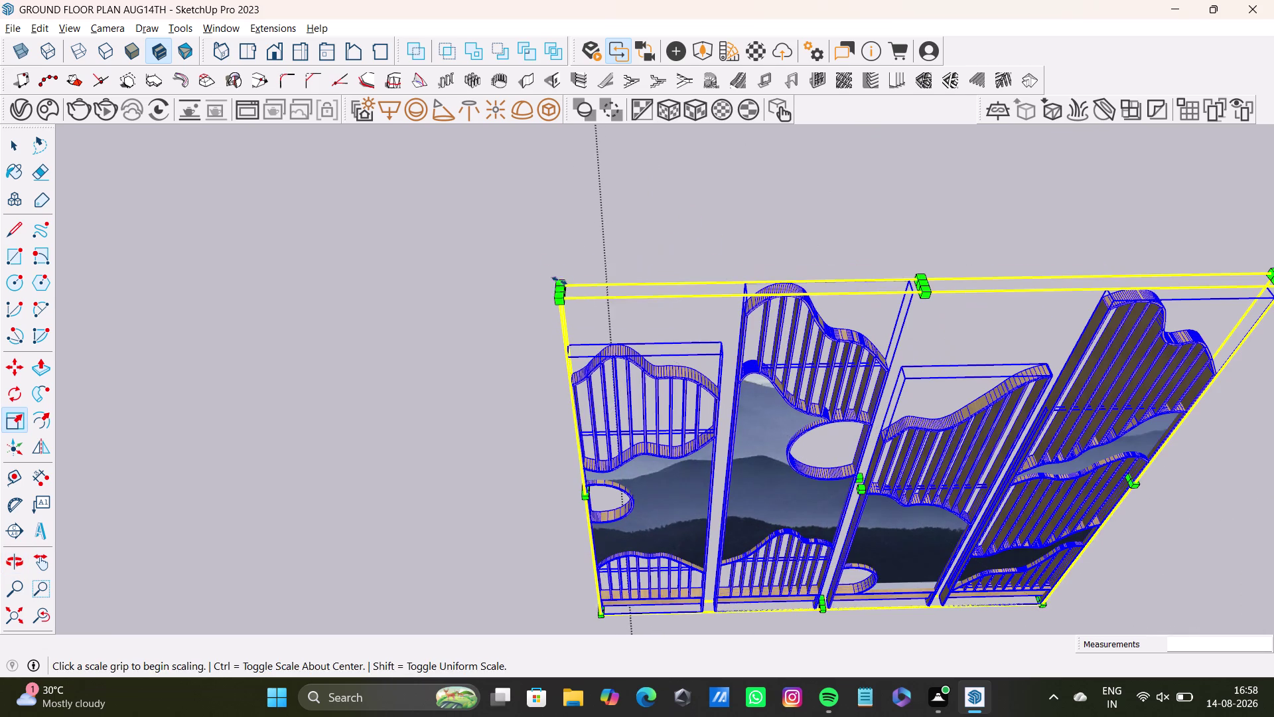
drag(563, 279, 806, 421)
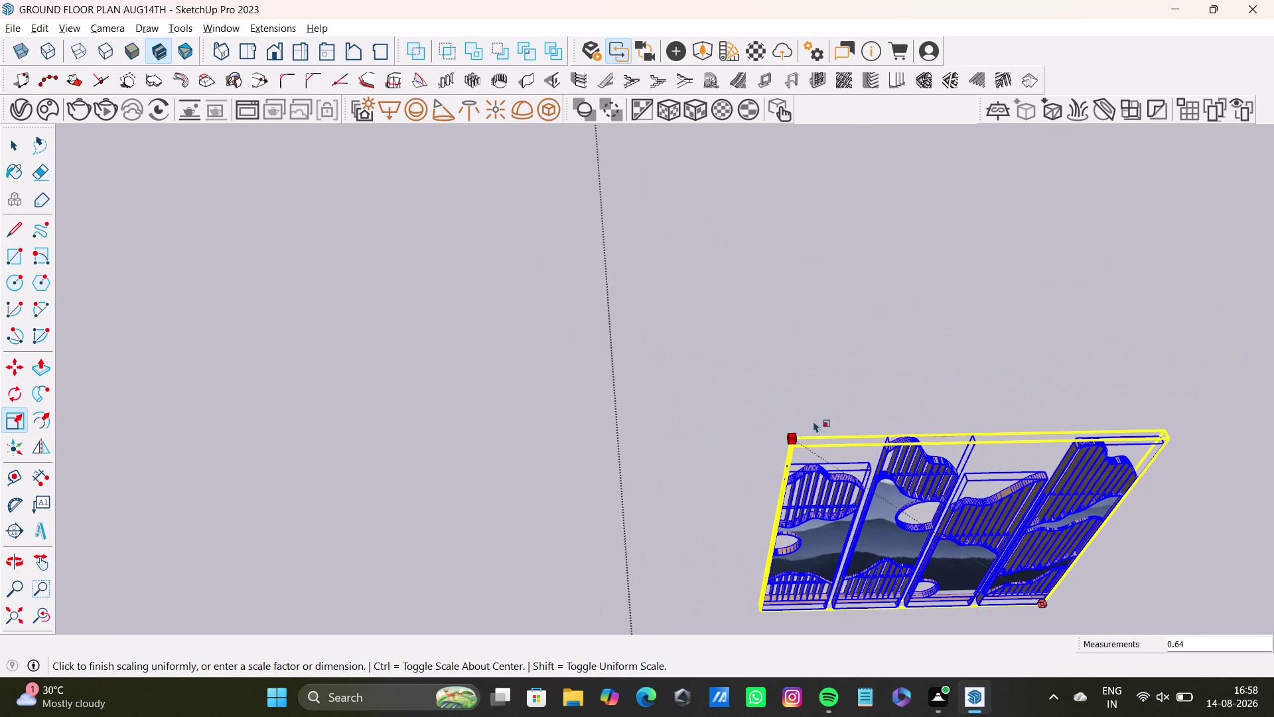
Orbit around the scaled jali set to check it, then head back toward the house.
middle_drag(843, 423, 250, 143)
middle_drag(565, 298, 546, 334)
middle_drag(559, 350, 559, 269)
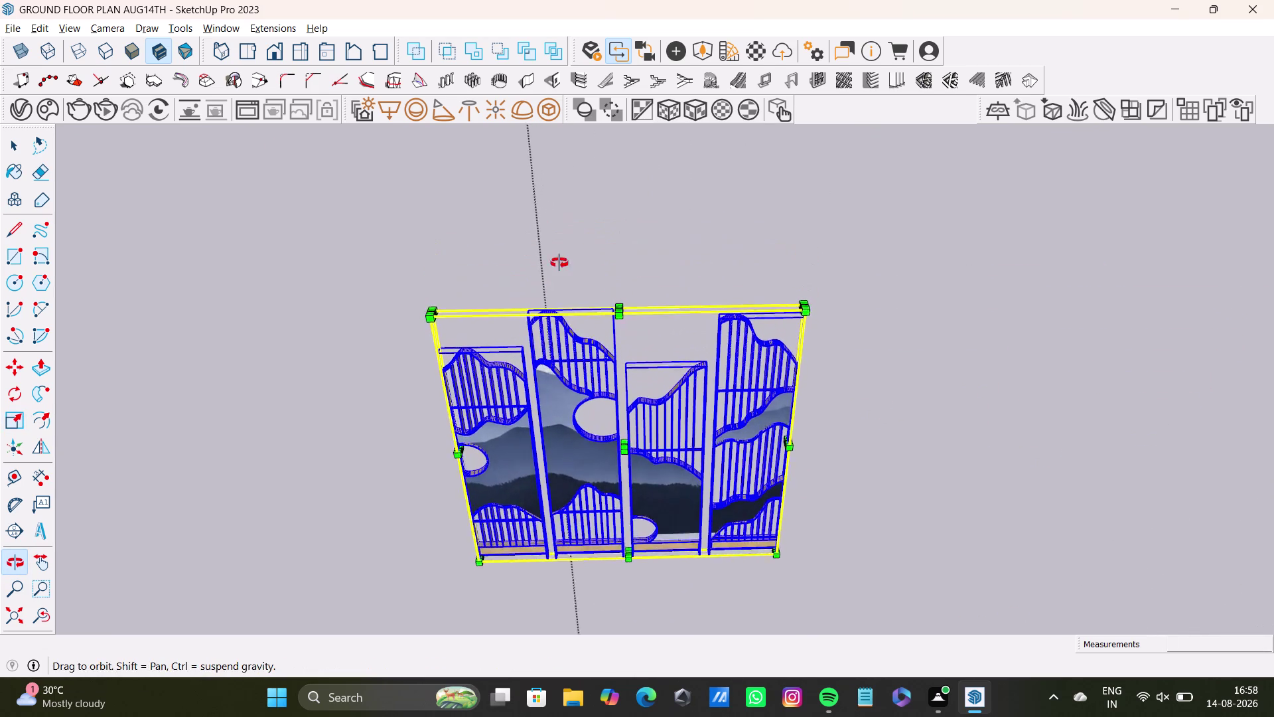
middle_drag(559, 269, 558, 201)
middle_drag(555, 358, 437, 507)
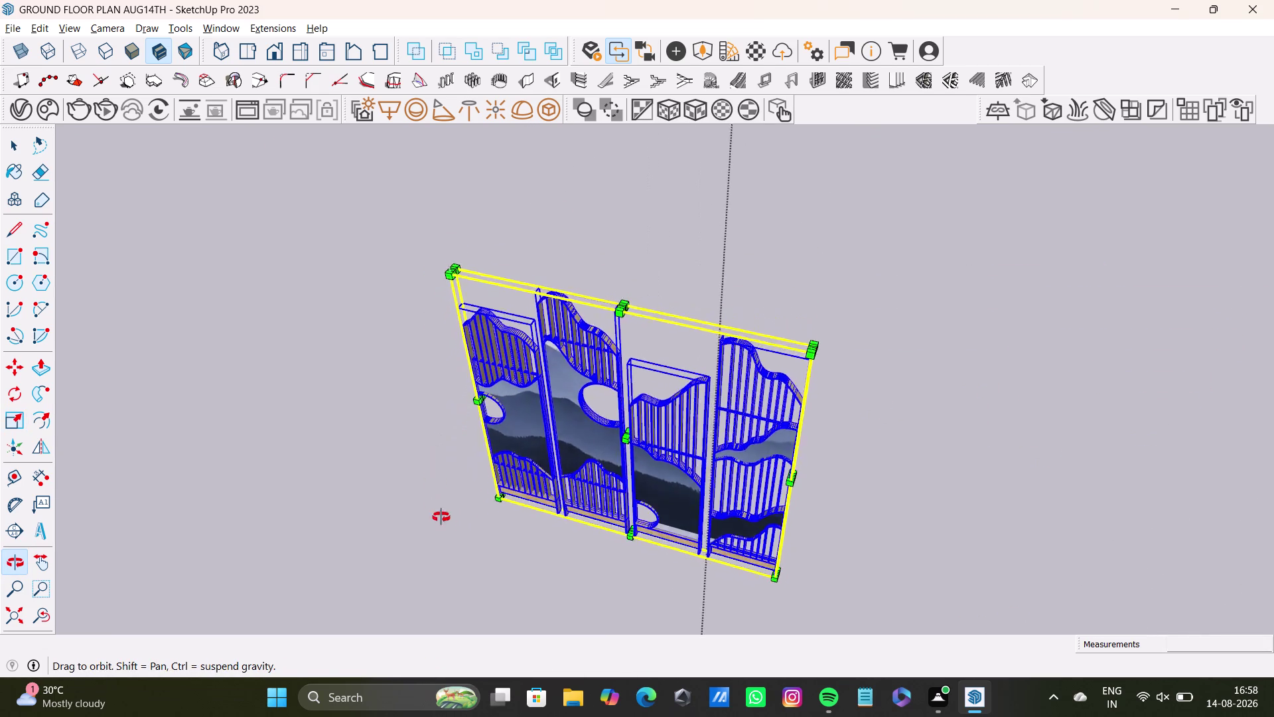
middle_drag(436, 506, 668, 466)
scroll(down, 3)
middle_drag(944, 507, 542, 458)
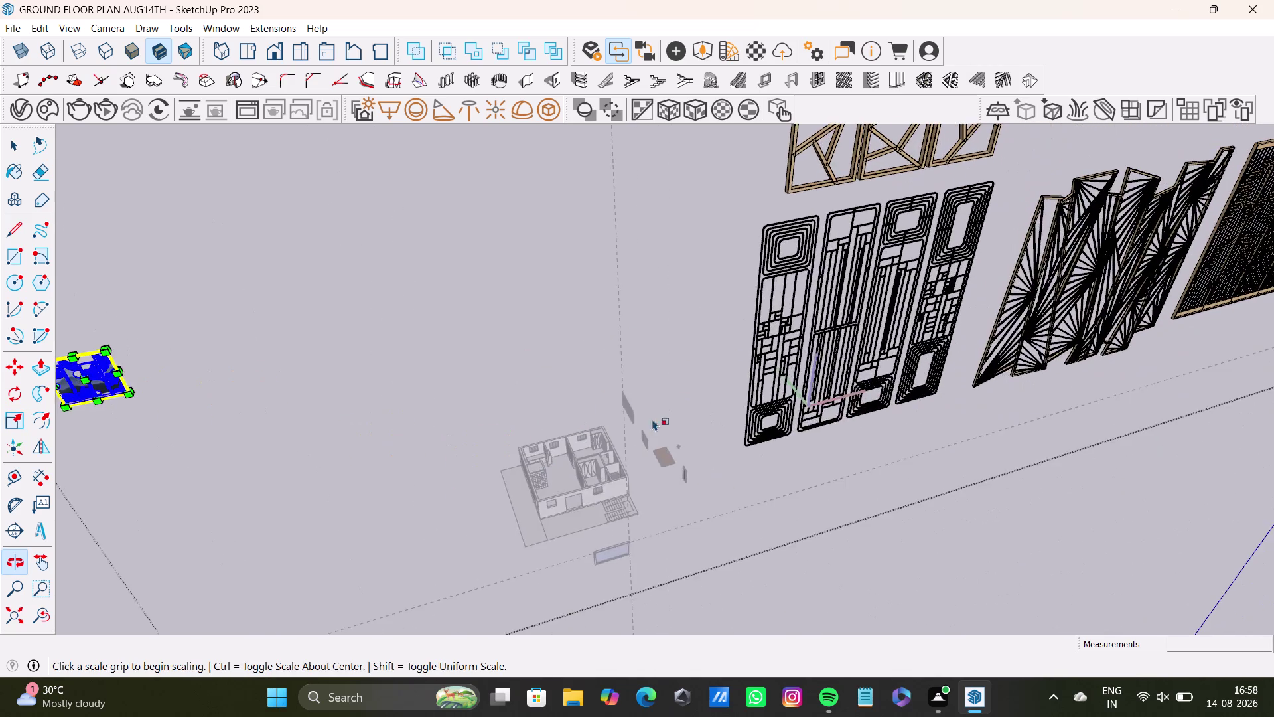
Zoom and orbit around the ground floor rooms, looking down into the kitchen.
scroll(down, 3)
scroll(up, 3)
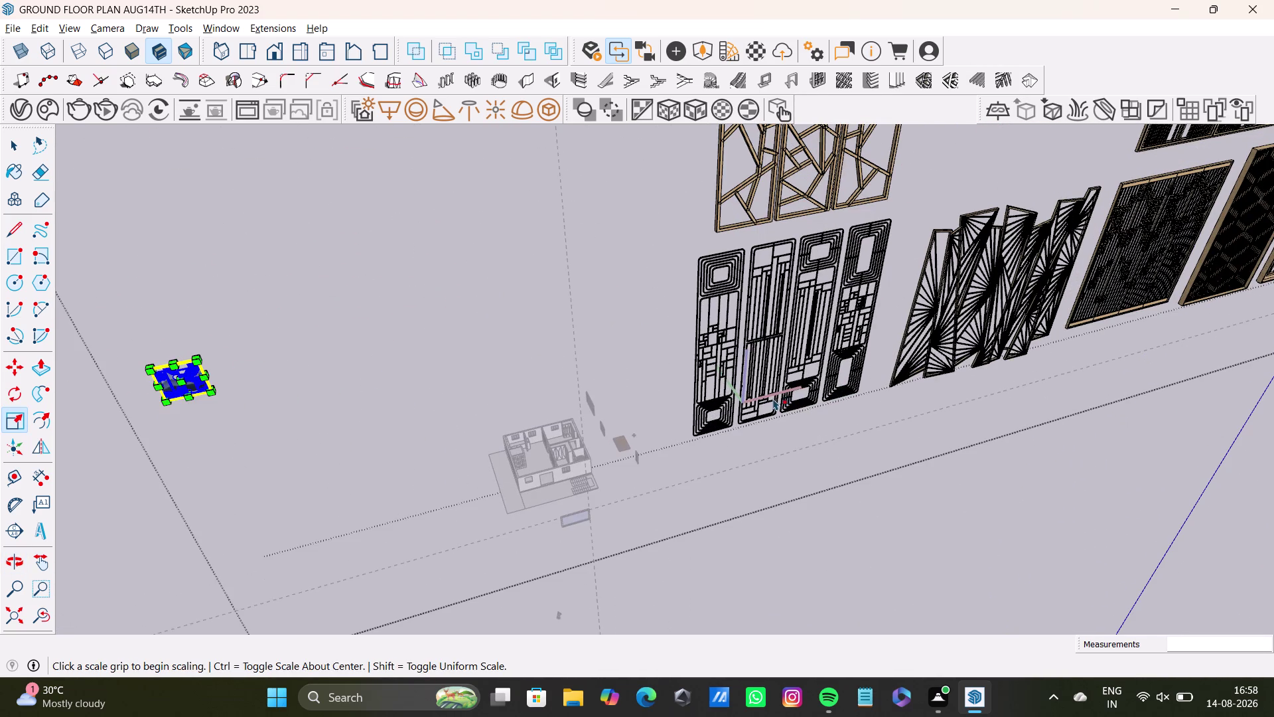
scroll(up, 3)
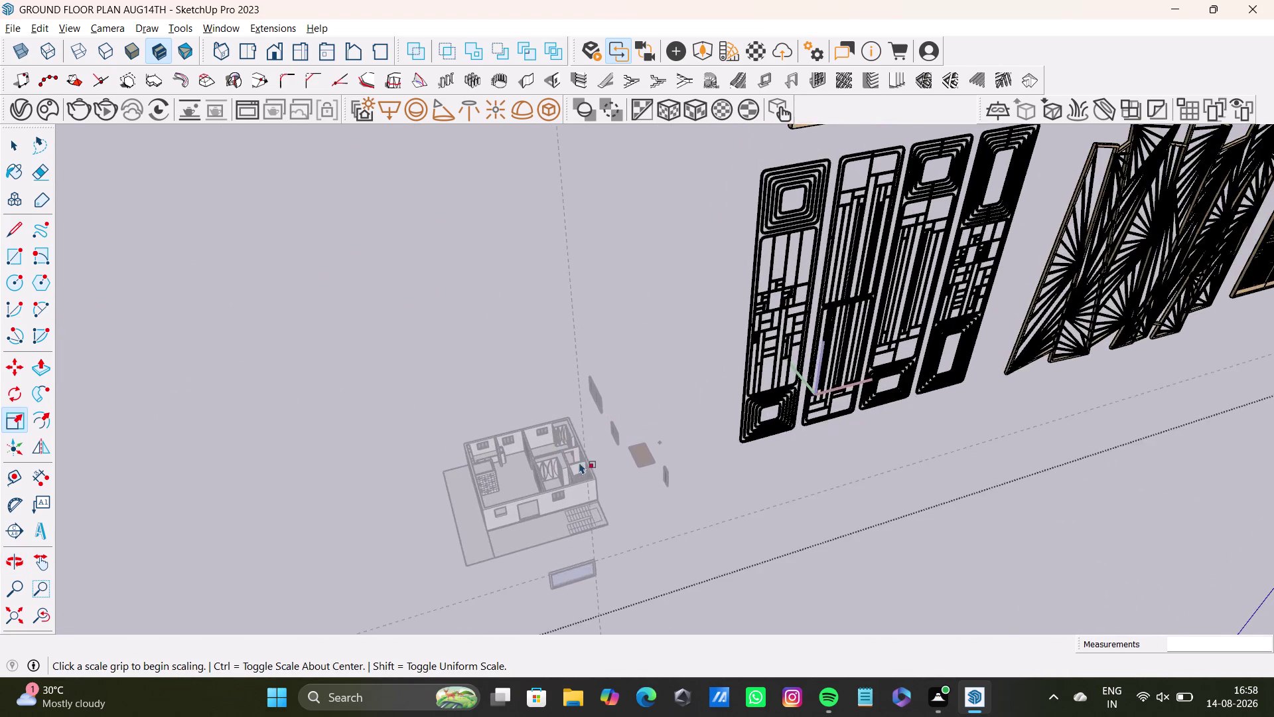
scroll(up, 3)
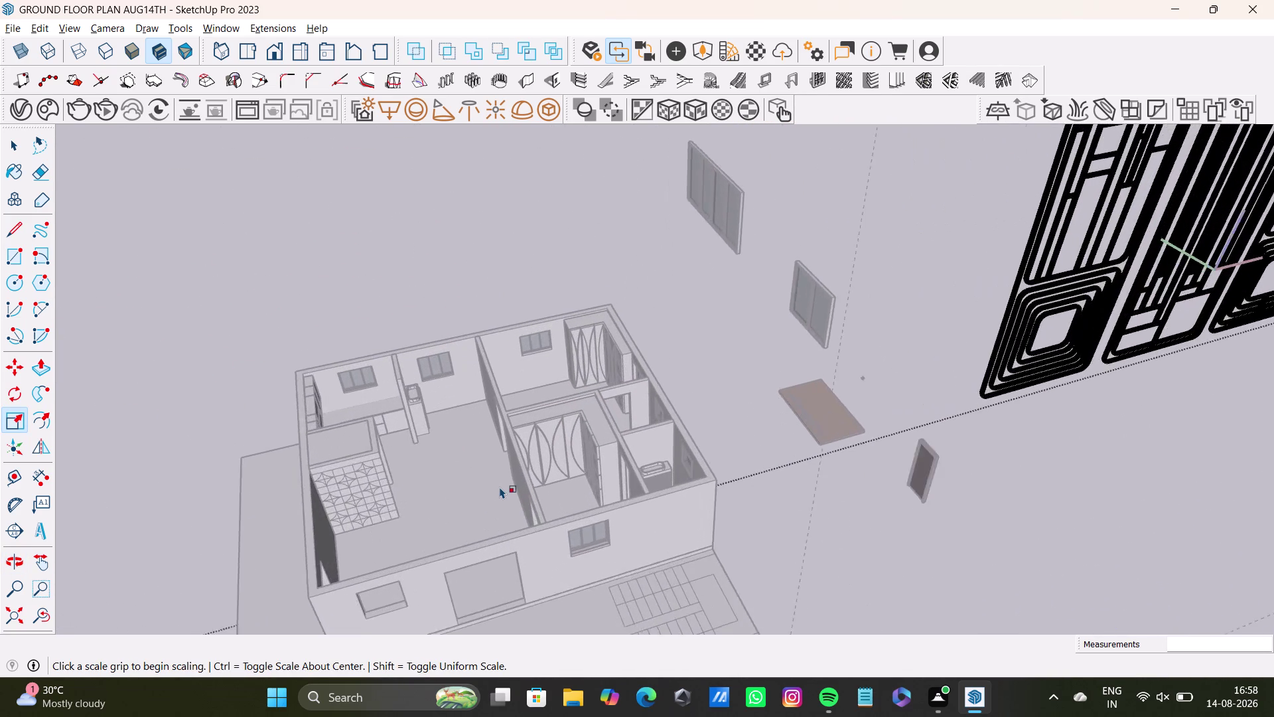
scroll(up, 3)
scroll(down, 3)
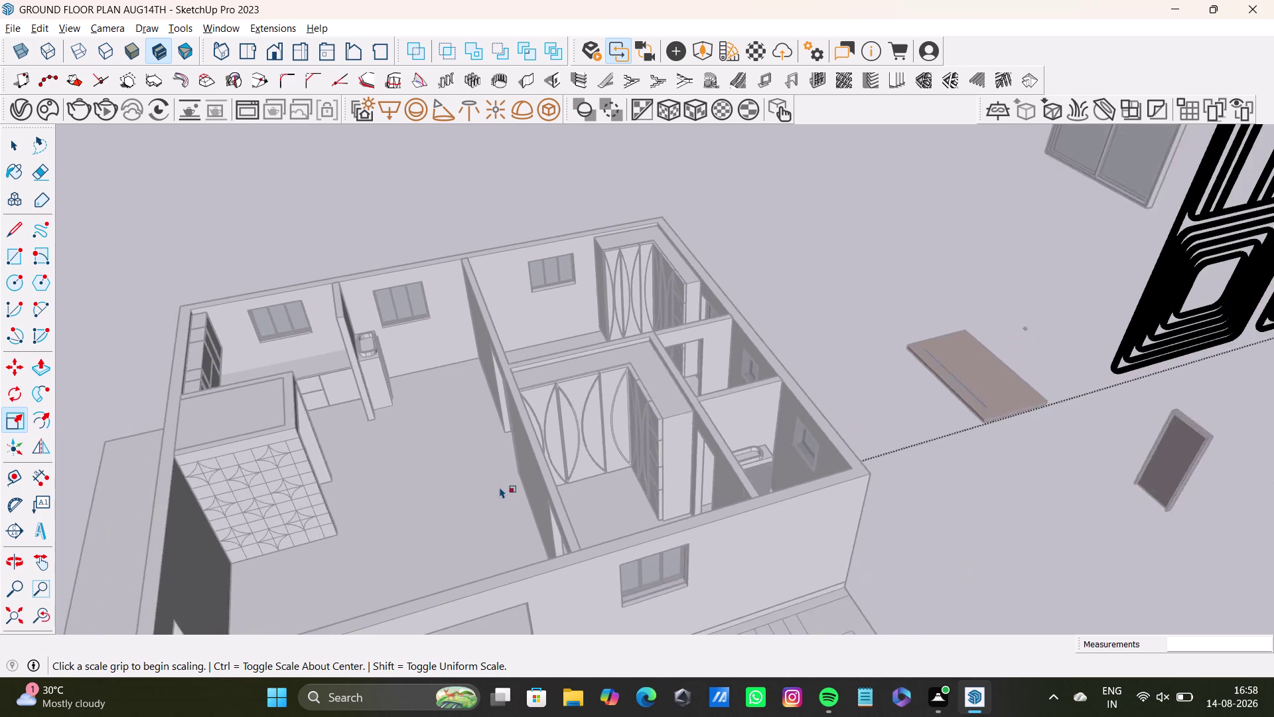
scroll(down, 3)
middle_drag(541, 510, 327, 548)
middle_drag(402, 407, 517, 475)
middle_drag(530, 485, 311, 505)
scroll(up, 3)
middle_drag(582, 373, 702, 473)
middle_drag(676, 490, 512, 520)
scroll(up, 3)
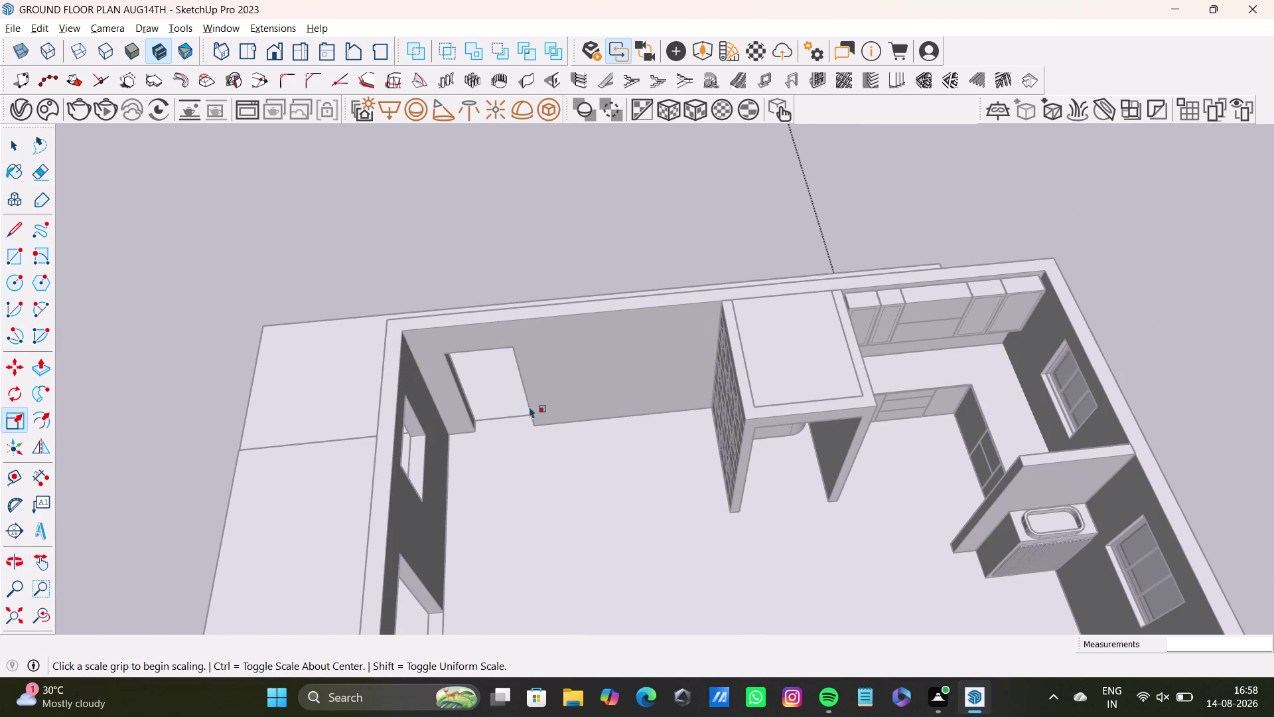
With the Select tool, click through objects in the floor plan.
key(space)
double_click(587, 375)
triple_click(584, 278)
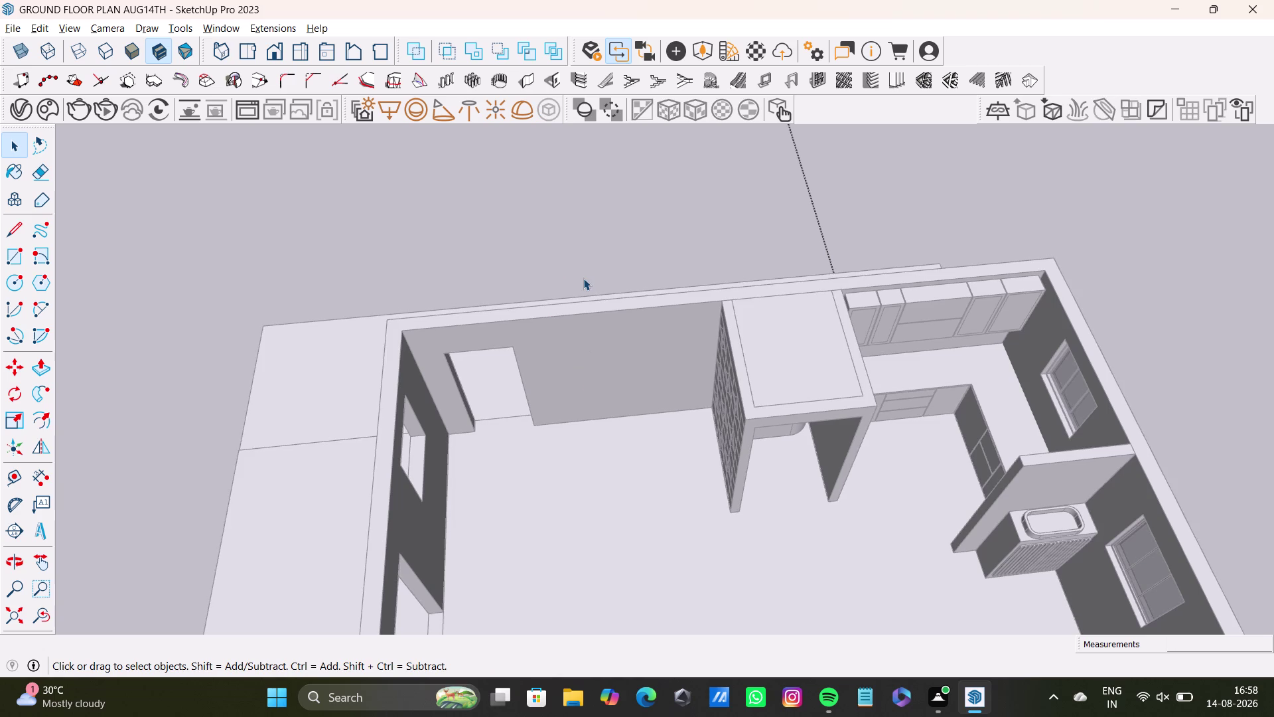
click(589, 263)
click(594, 256)
drag(598, 240, 605, 240)
click(940, 198)
double_click(947, 195)
scroll(down, 3)
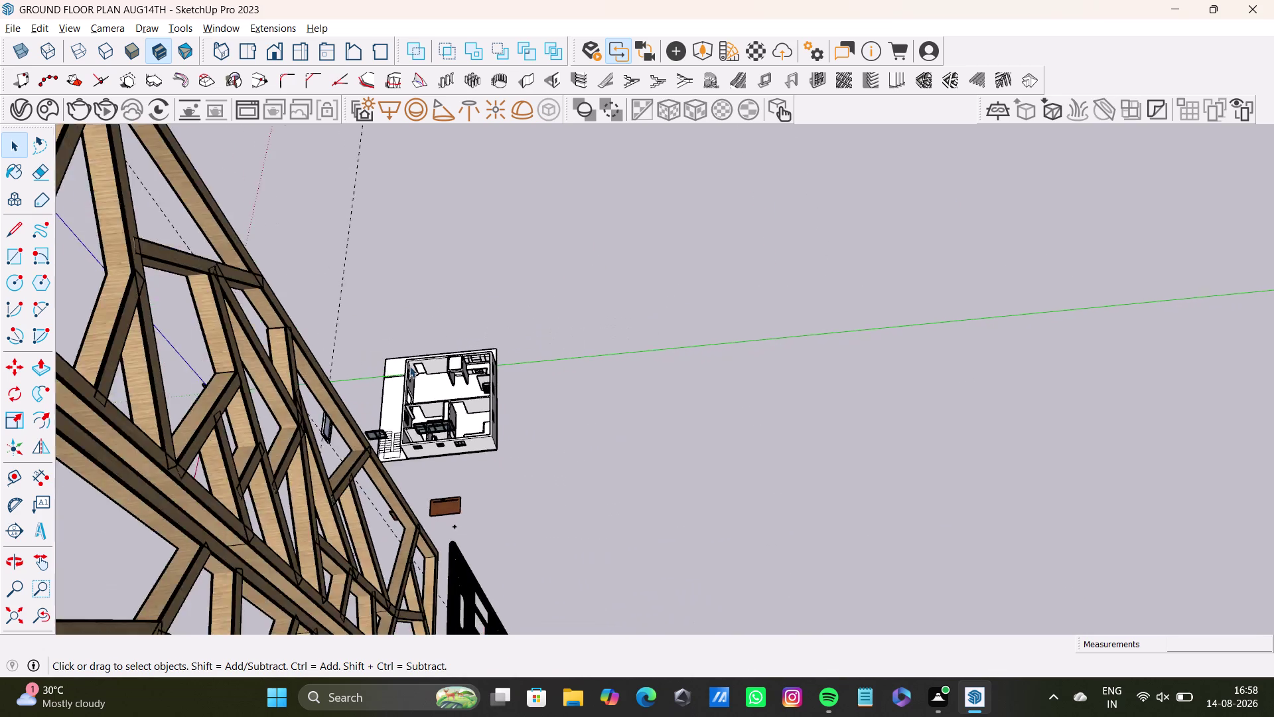
scroll(down, 3)
Orbit the view until the floating jali panel comes into sight.
middle_drag(409, 365, 520, 716)
scroll(up, 3)
middle_drag(475, 480, 812, 447)
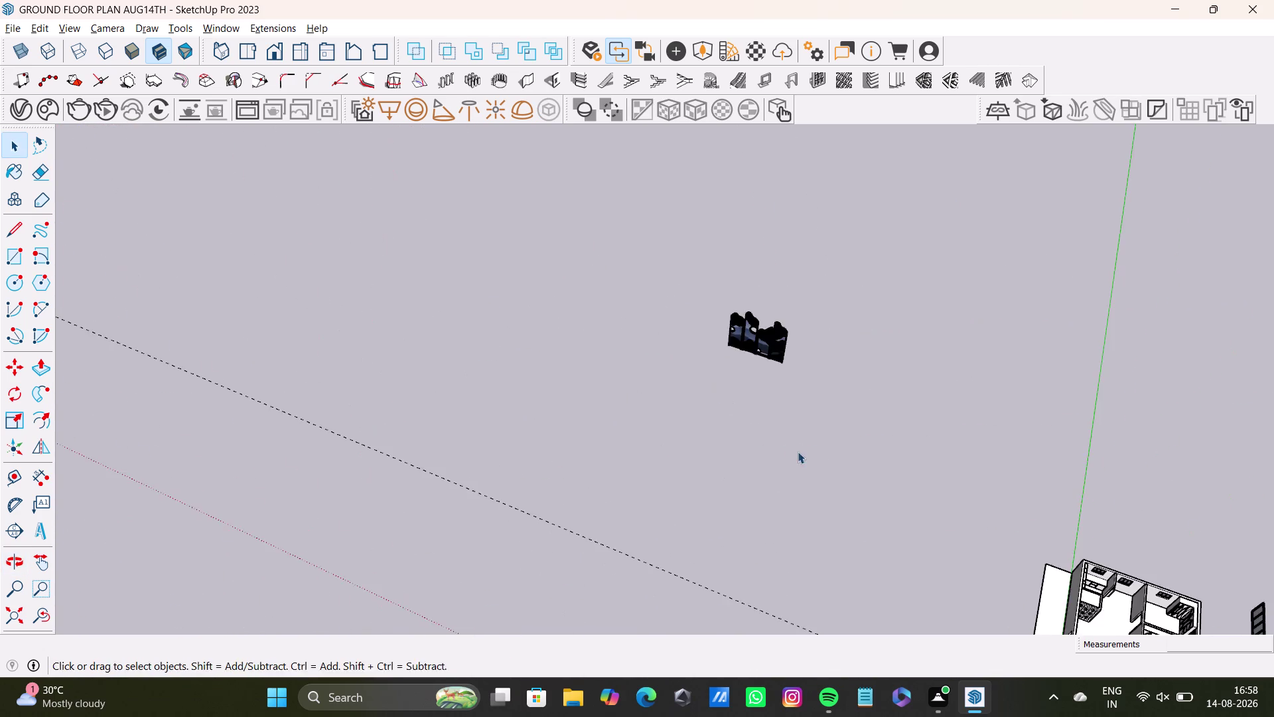
middle_drag(798, 451, 693, 572)
middle_drag(692, 572, 852, 528)
Window-select the whole floating jali panel set.
drag(753, 262, 953, 475)
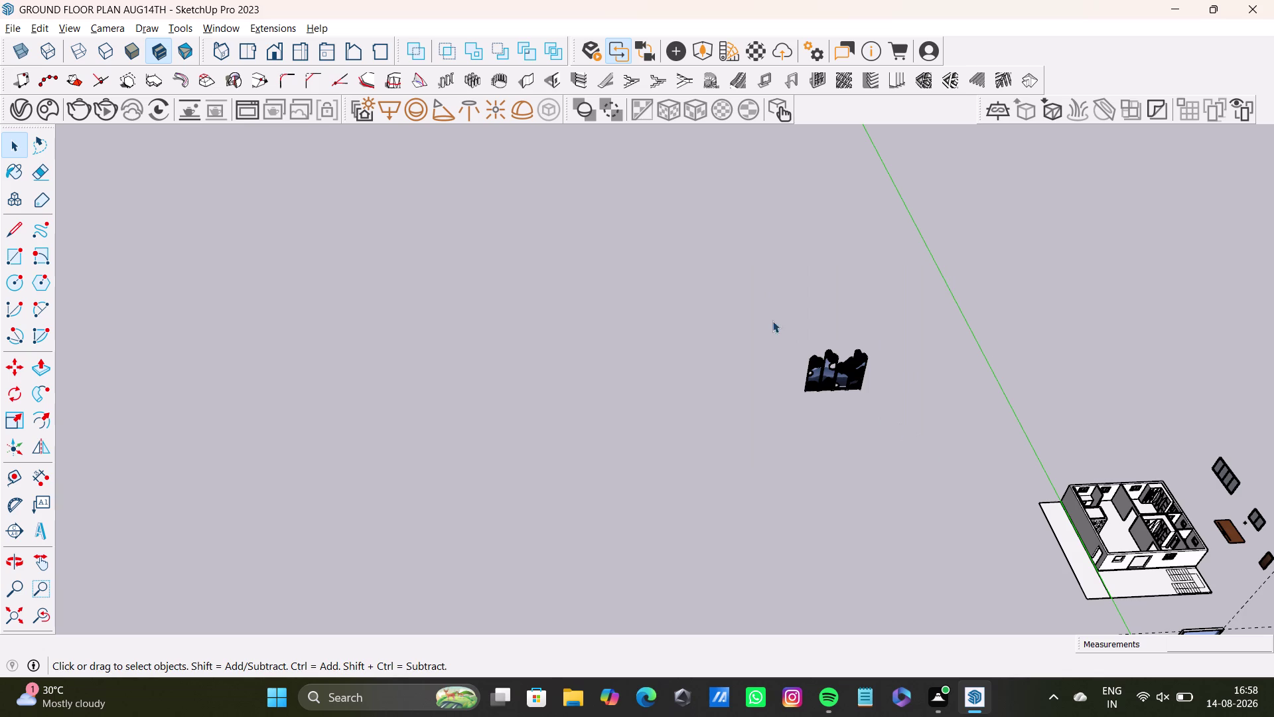
drag(755, 322, 867, 419)
click(845, 380)
double_click(846, 380)
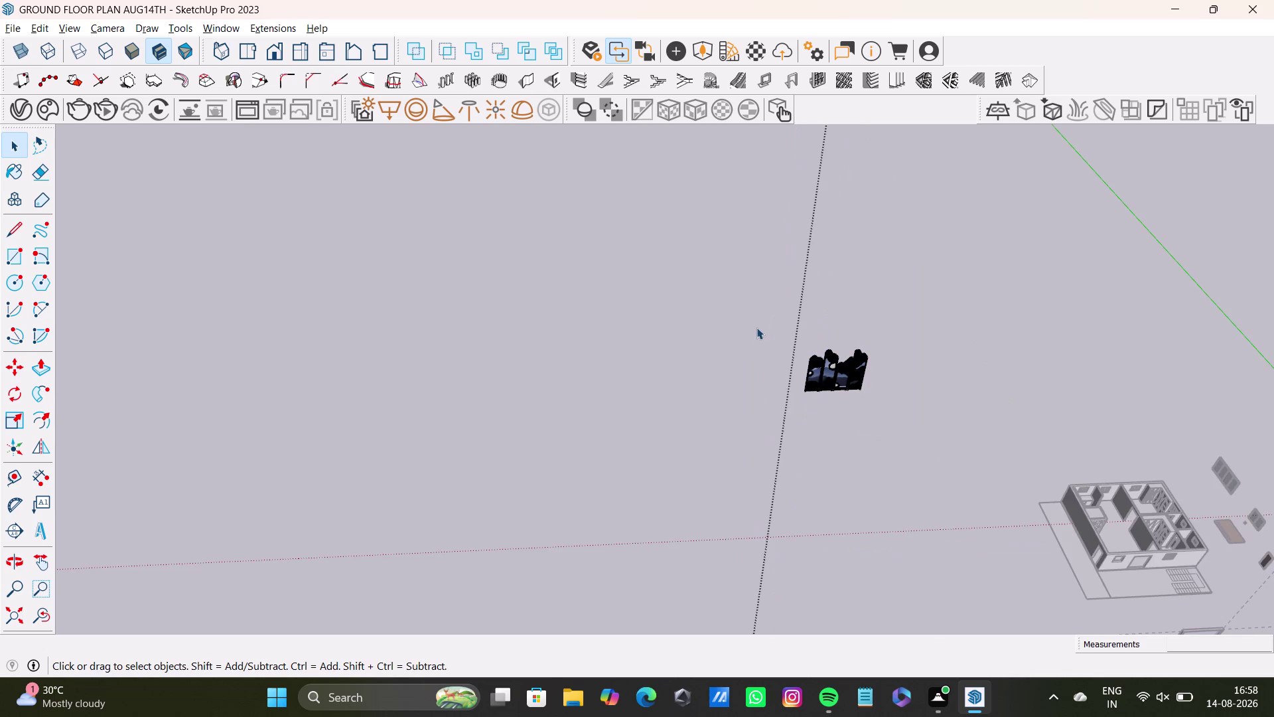
drag(762, 326, 901, 439)
triple_click(855, 373)
drag(772, 322, 888, 412)
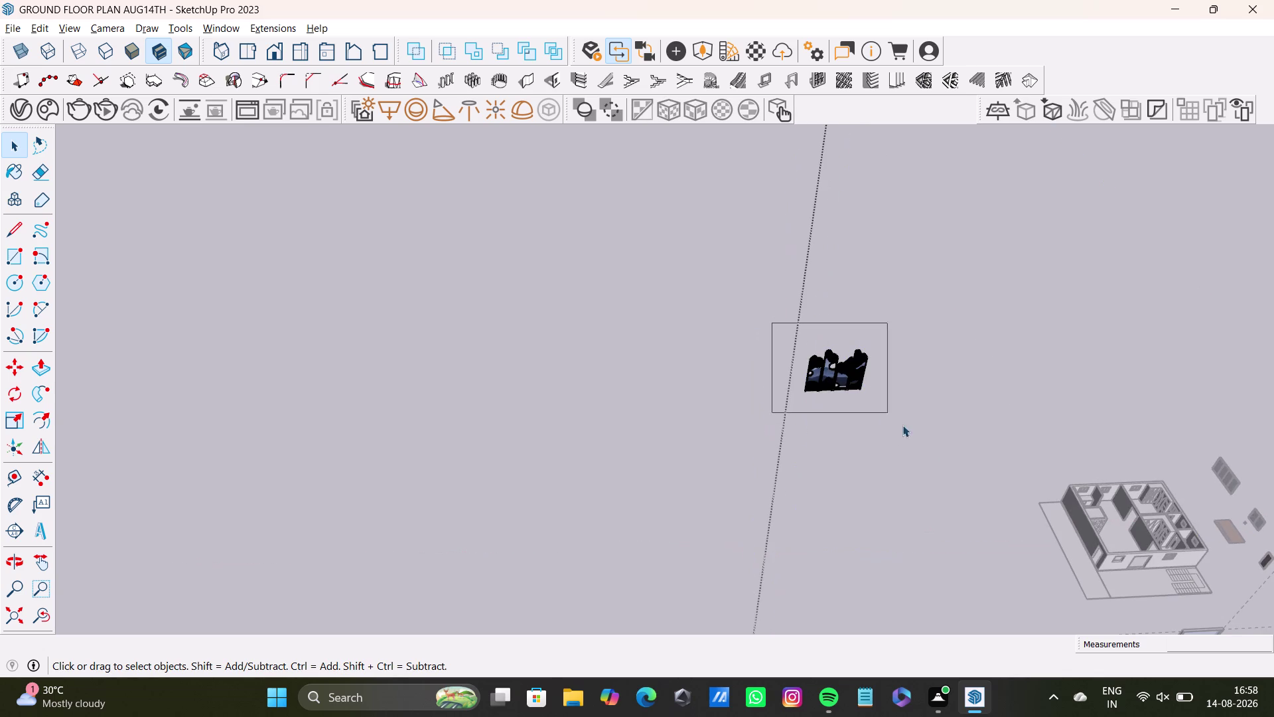
drag(888, 412, 915, 439)
scroll(up, 3)
Rotate the selected jali set 90 degrees around a picked centre point.
key(q)
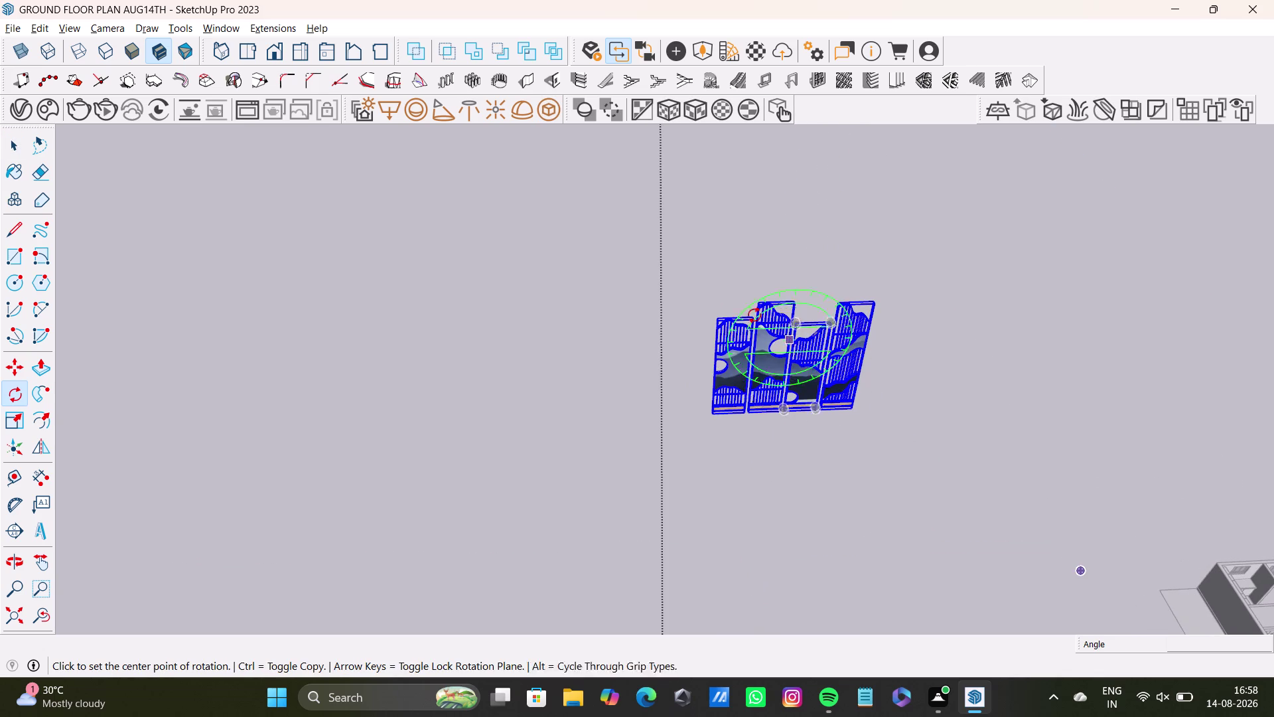
key(Up)
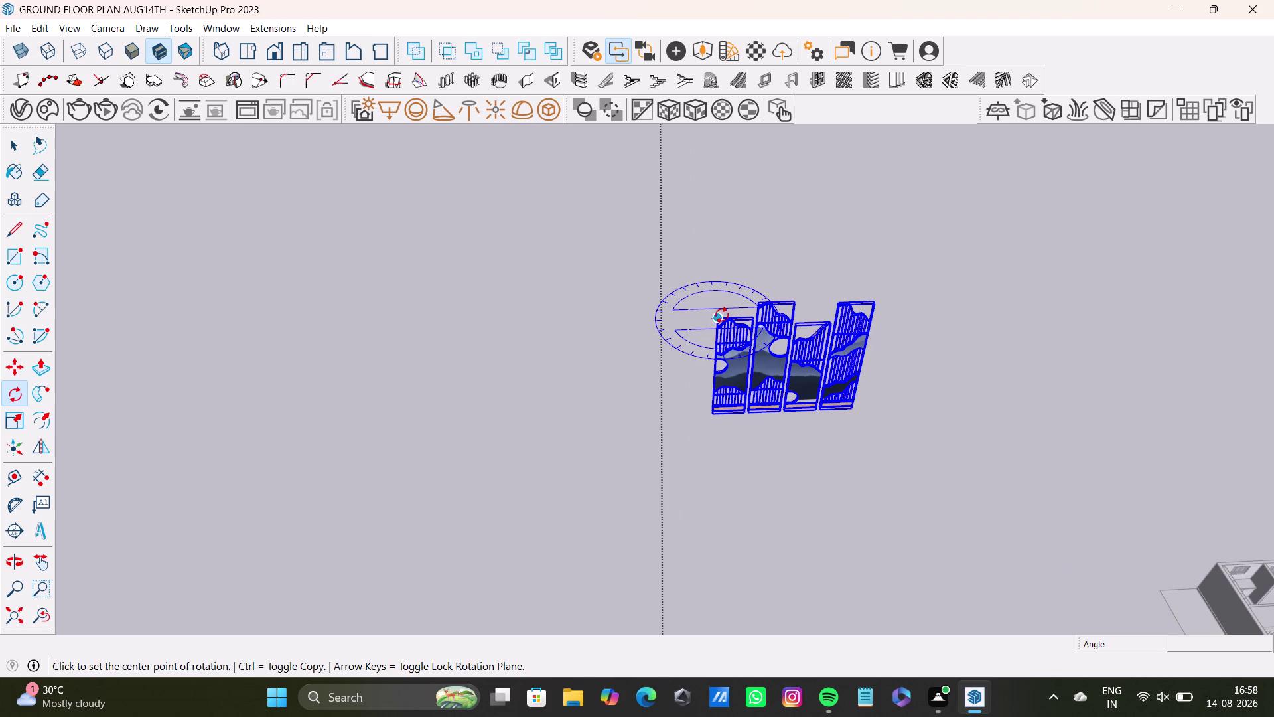
click(718, 318)
click(873, 310)
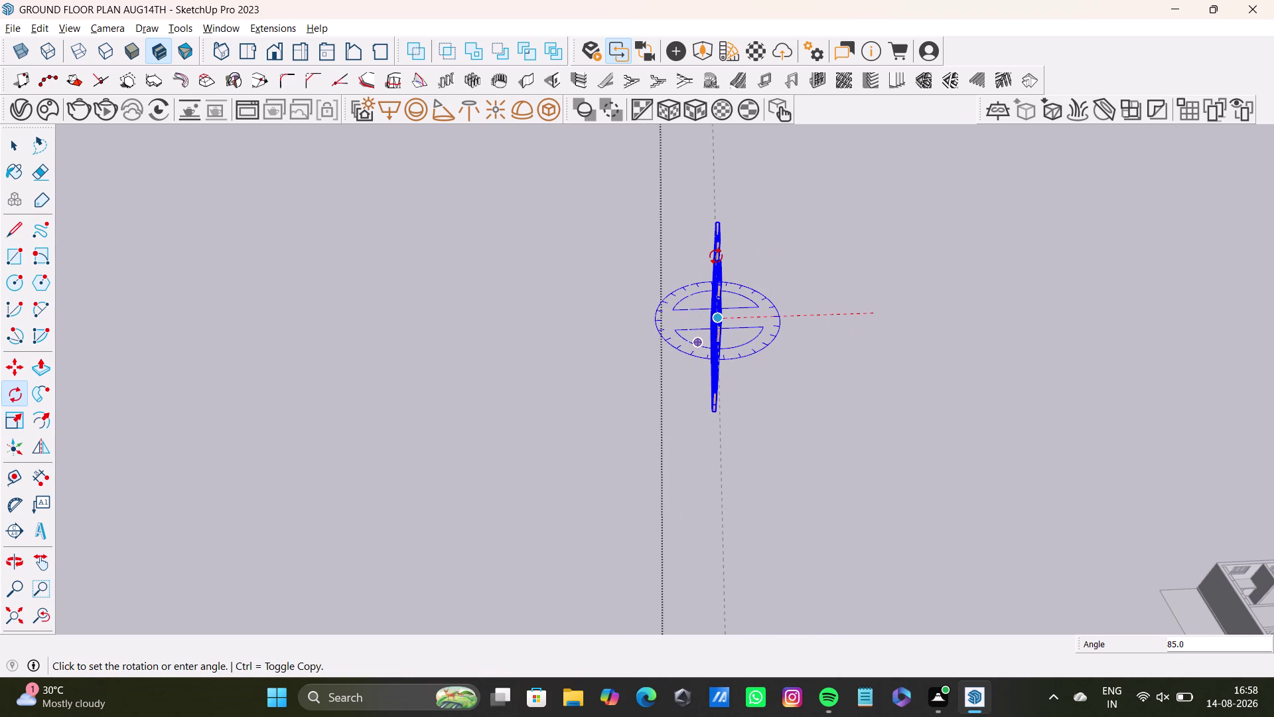
text(90)
key(Return)
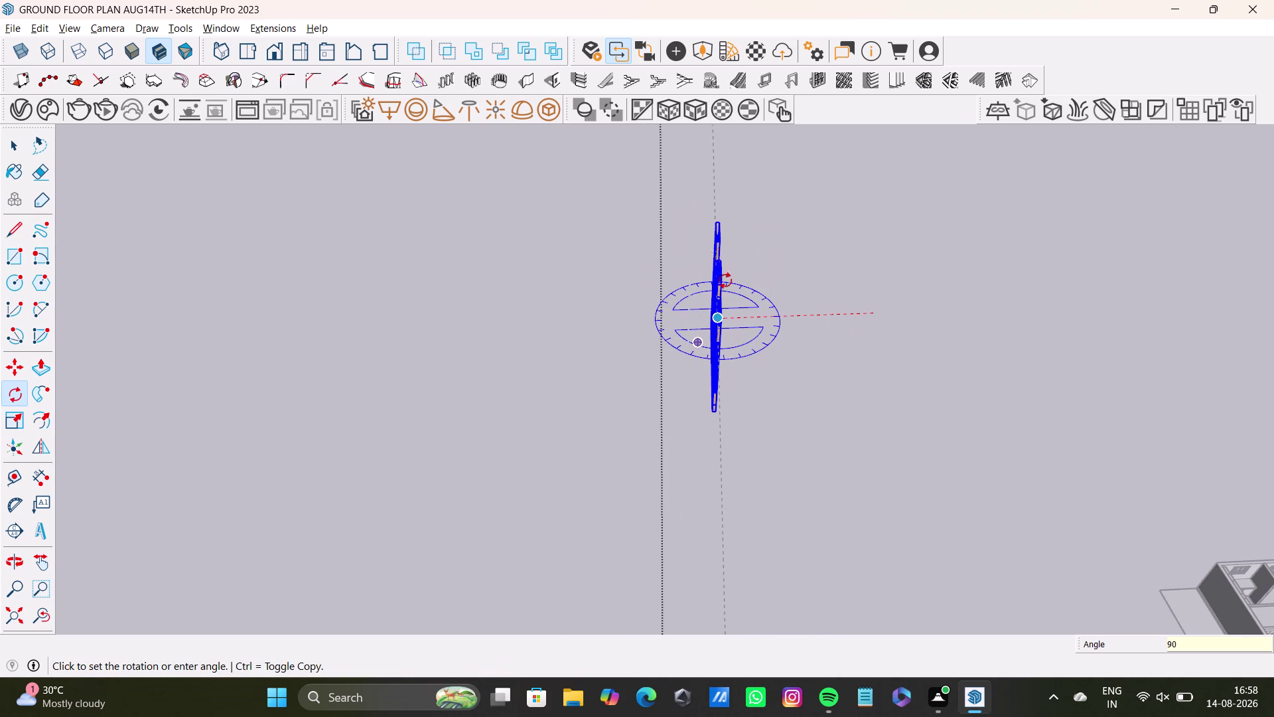
Orbit around the upright panel set, then drag across it.
key(space)
middle_drag(825, 433, 427, 425)
middle_drag(467, 385, 636, 492)
middle_drag(538, 289, 642, 473)
drag(254, 229, 604, 497)
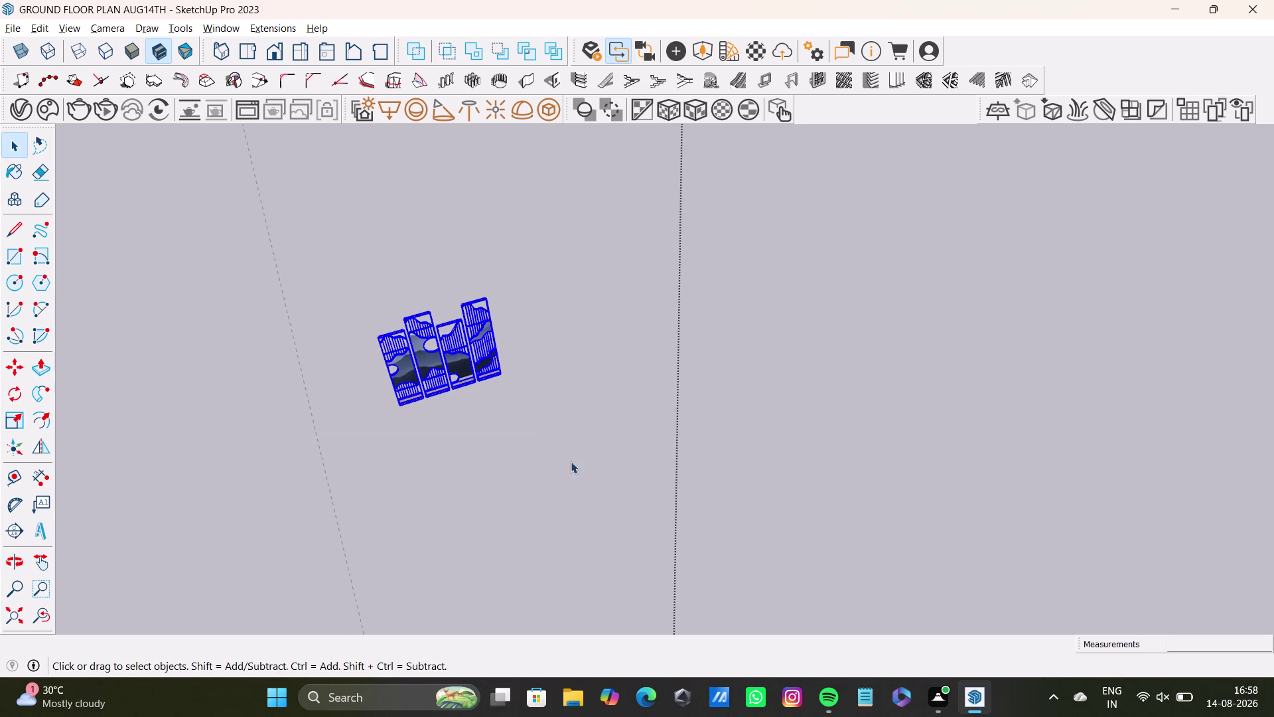
Move the jali set from a picked base point into the floor plan beside the tiled wall.
key(m)
click(501, 377)
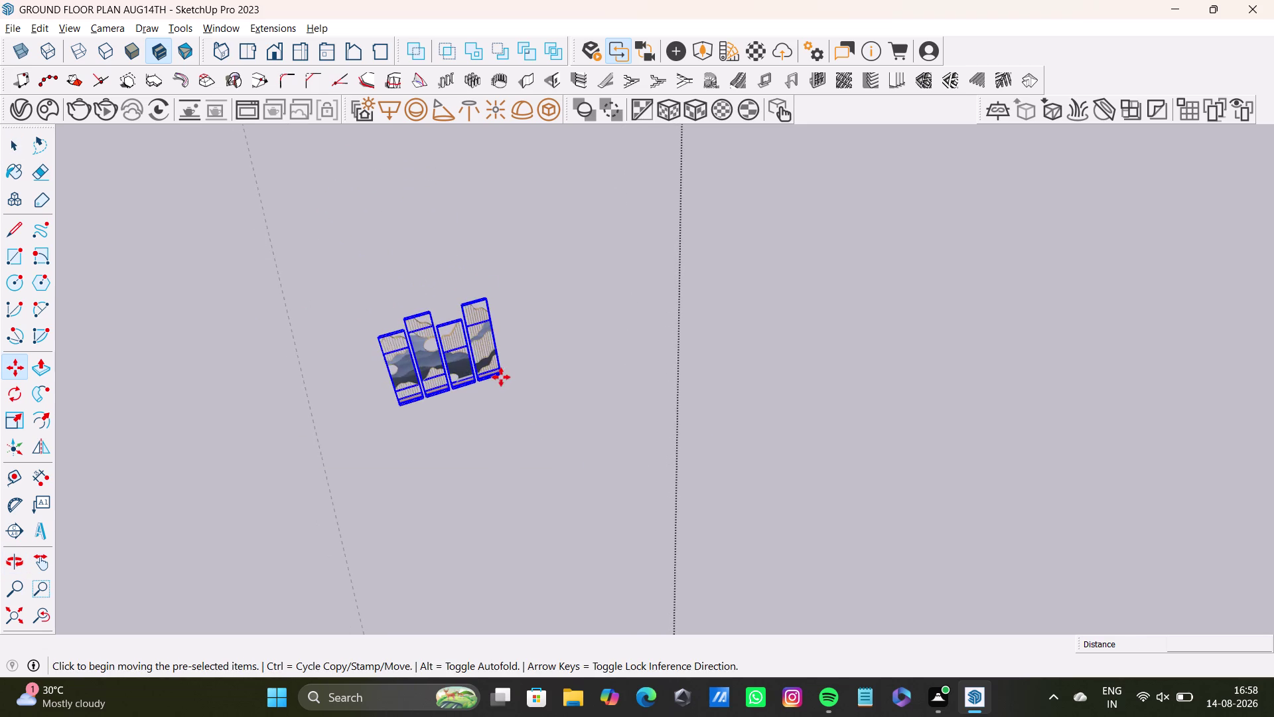
scroll(down, 3)
scroll(up, 3)
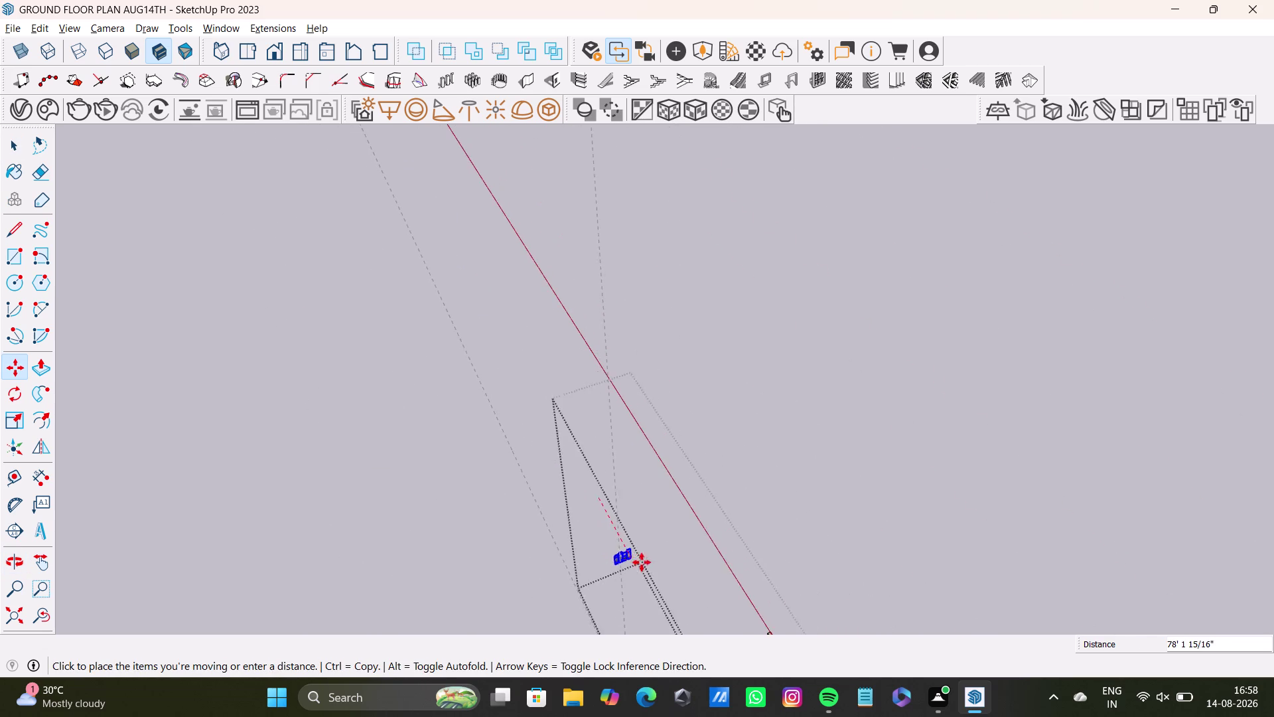
scroll(down, 3)
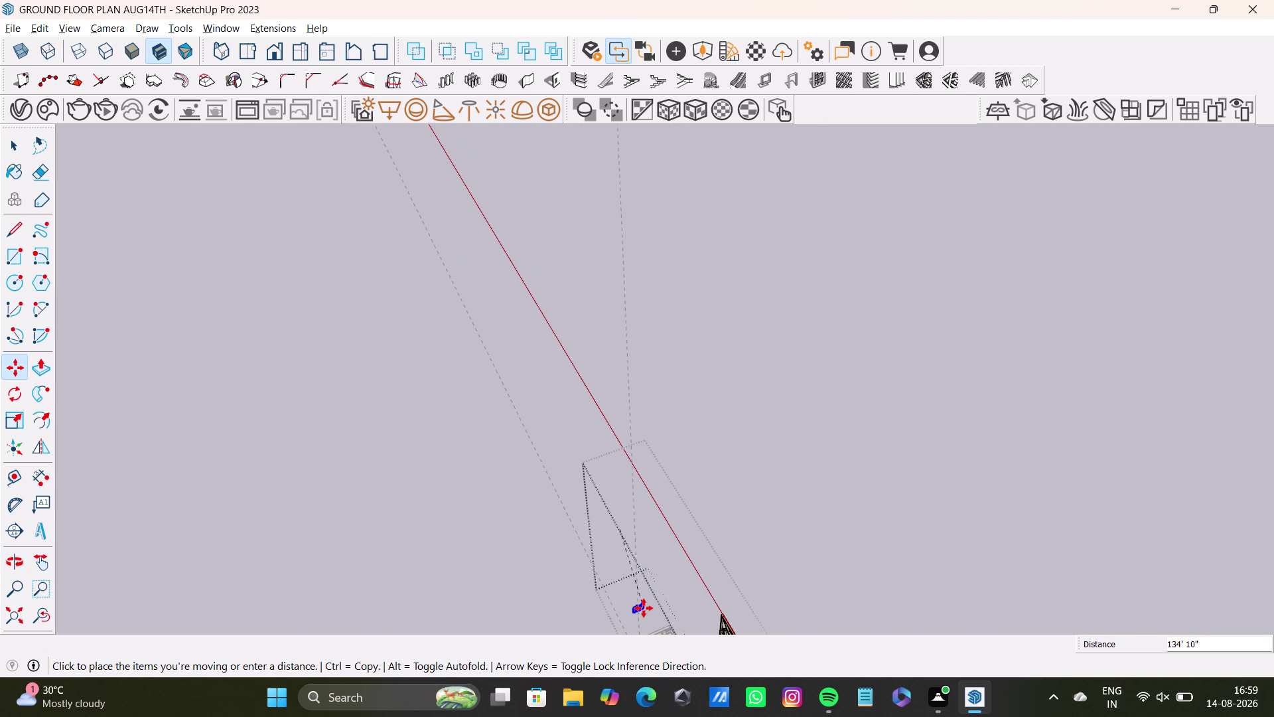
scroll(down, 3)
scroll(up, 3)
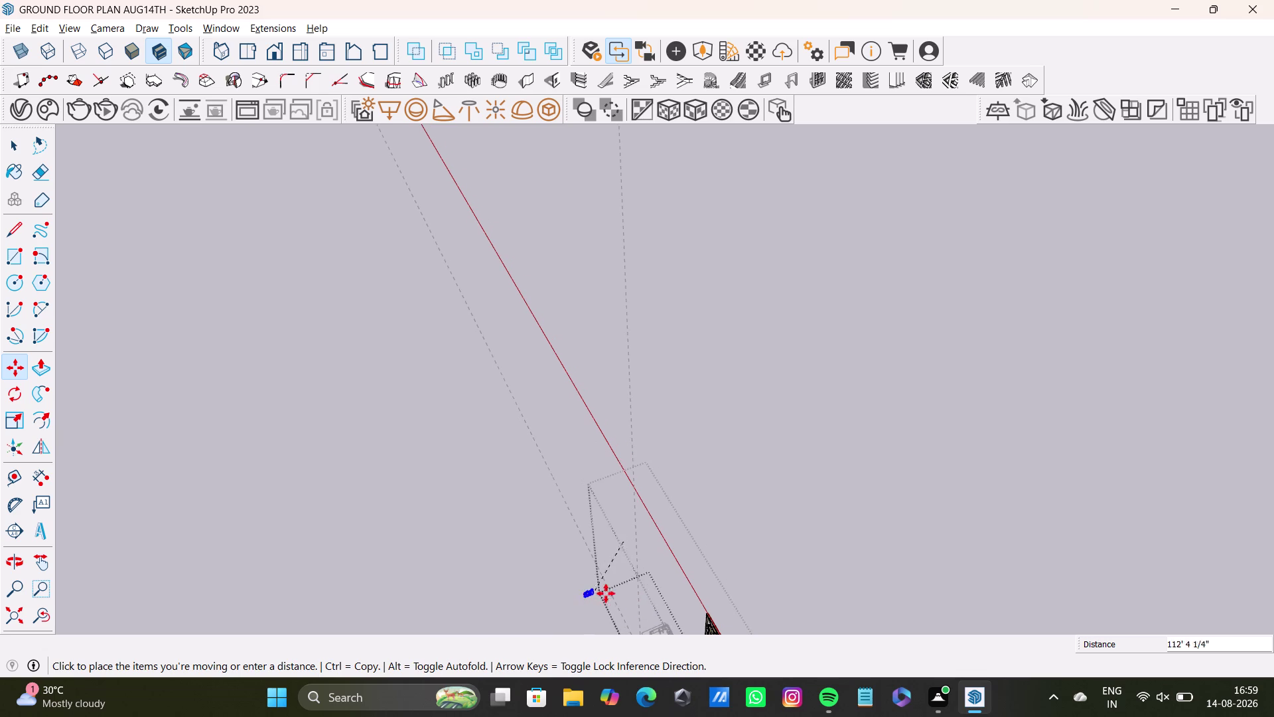
scroll(down, 3)
middle_drag(666, 610, 637, 425)
scroll(up, 3)
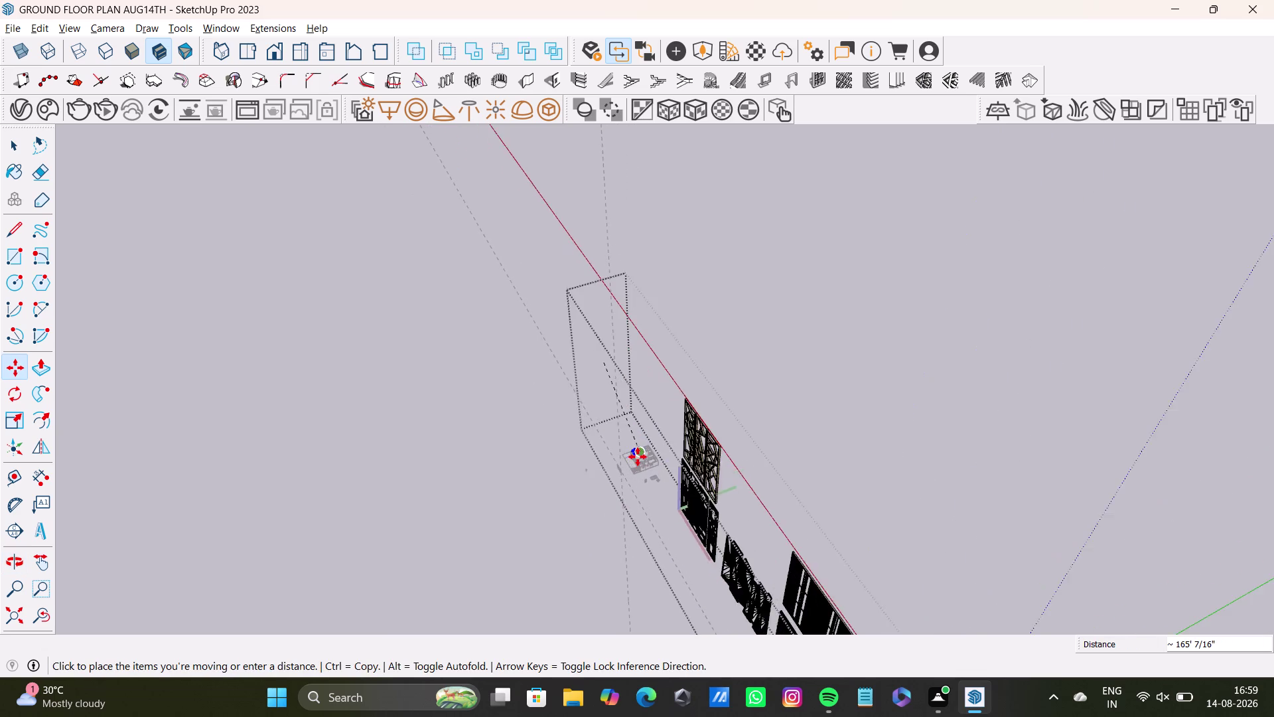
scroll(up, 3)
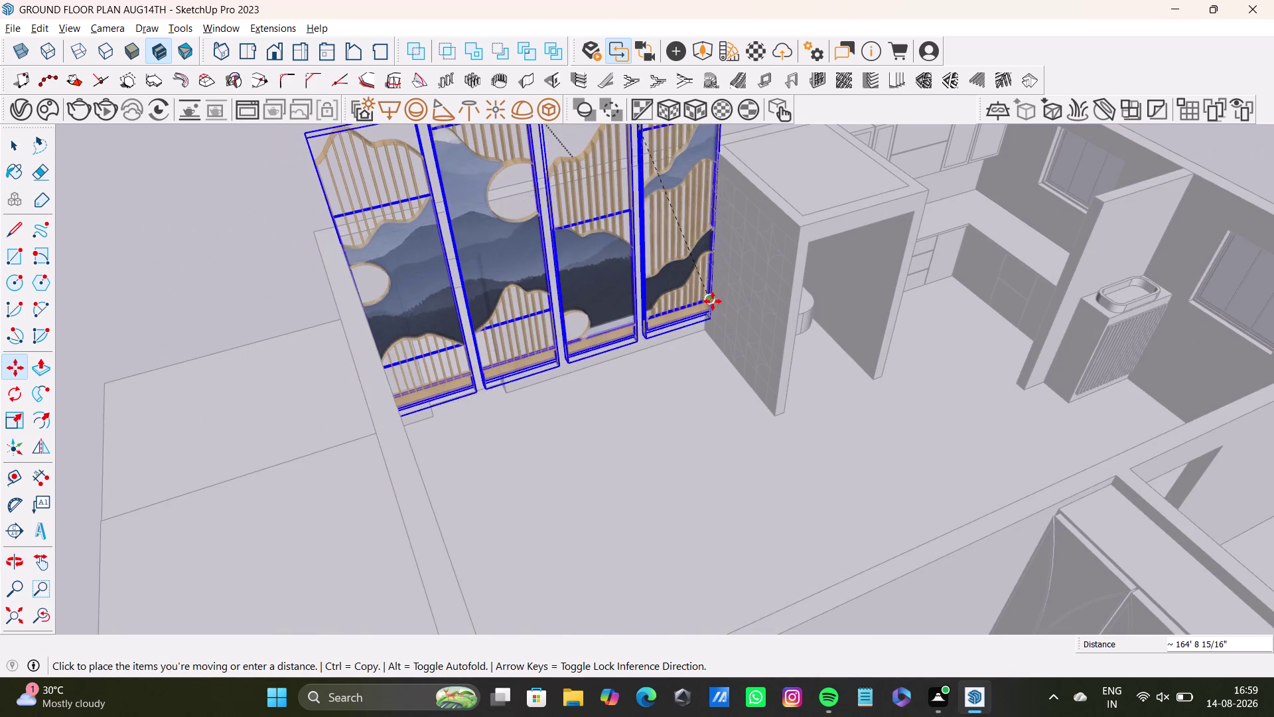
click(698, 293)
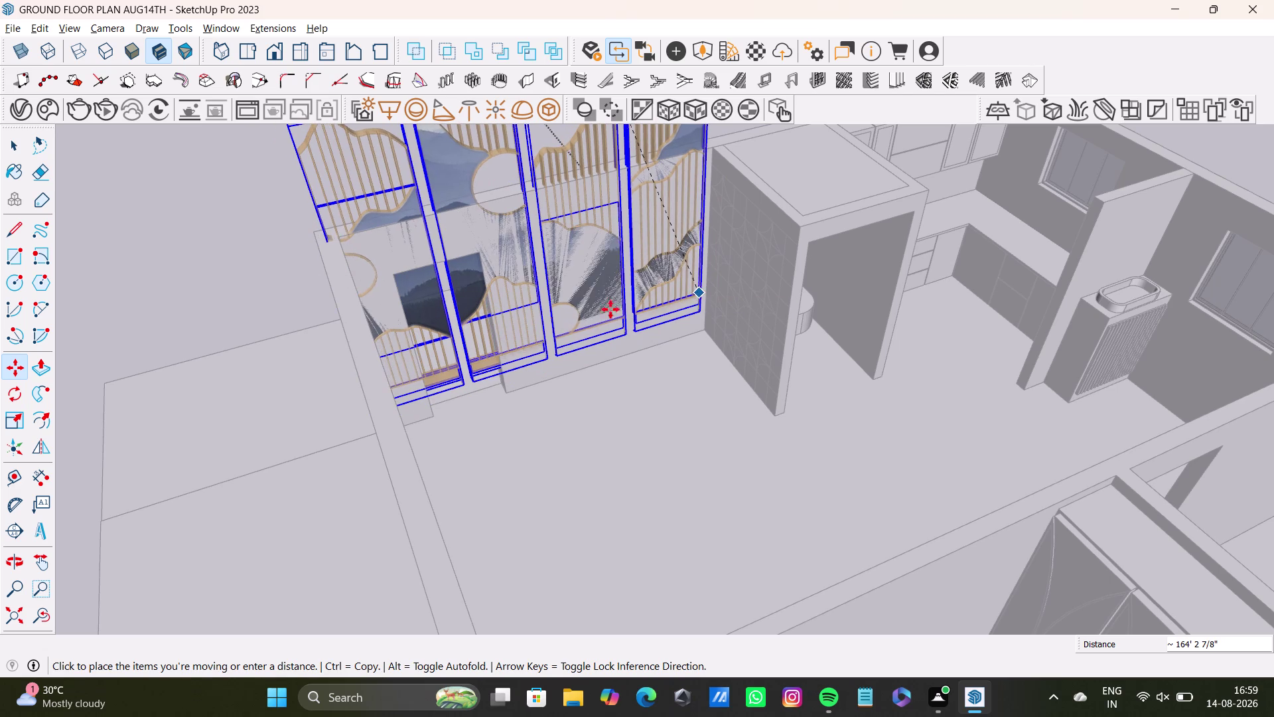
middle_drag(625, 332, 614, 530)
Scale the jali set uniformly from a corner grip to 0.72.
key(s)
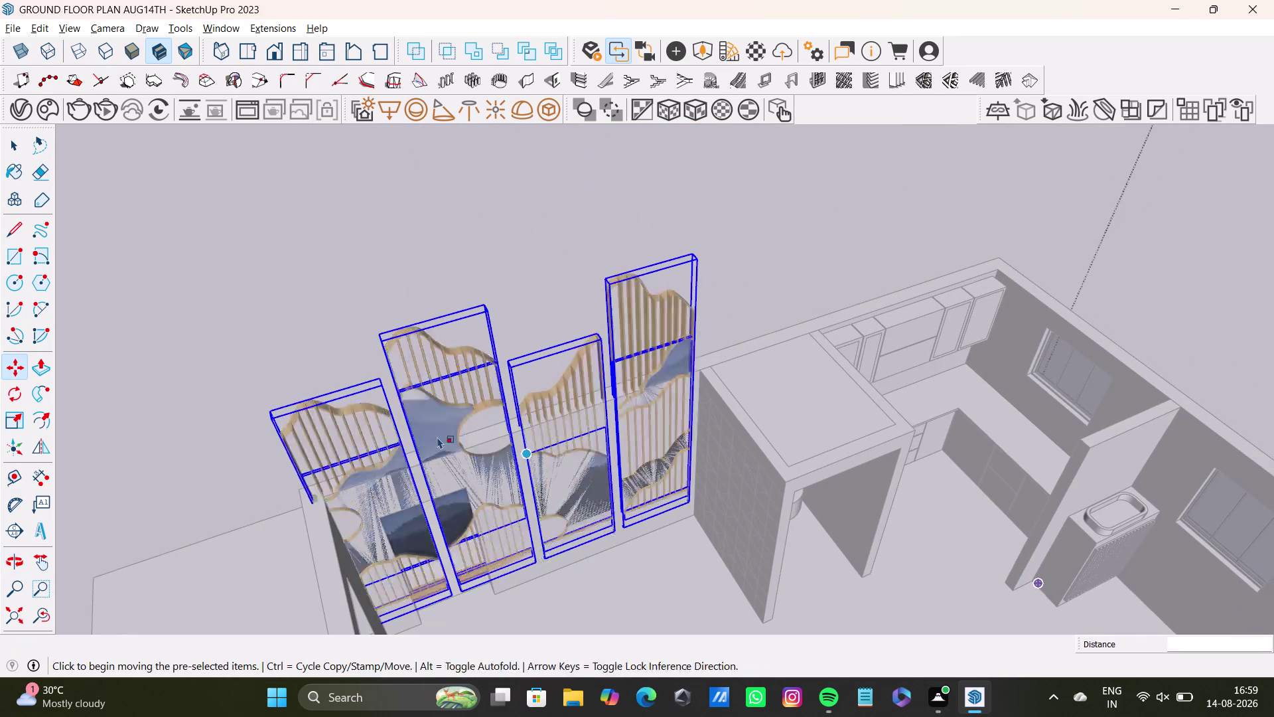
click(244, 363)
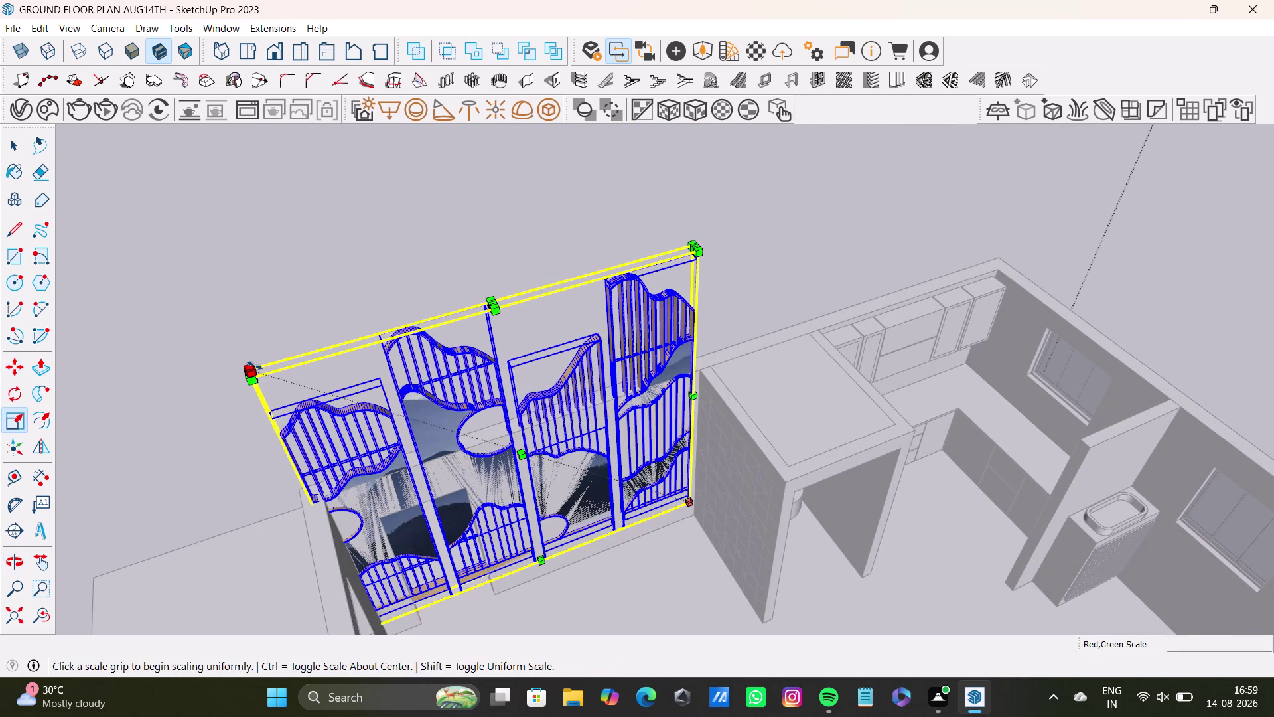
scroll(up, 3)
middle_drag(252, 381, 264, 405)
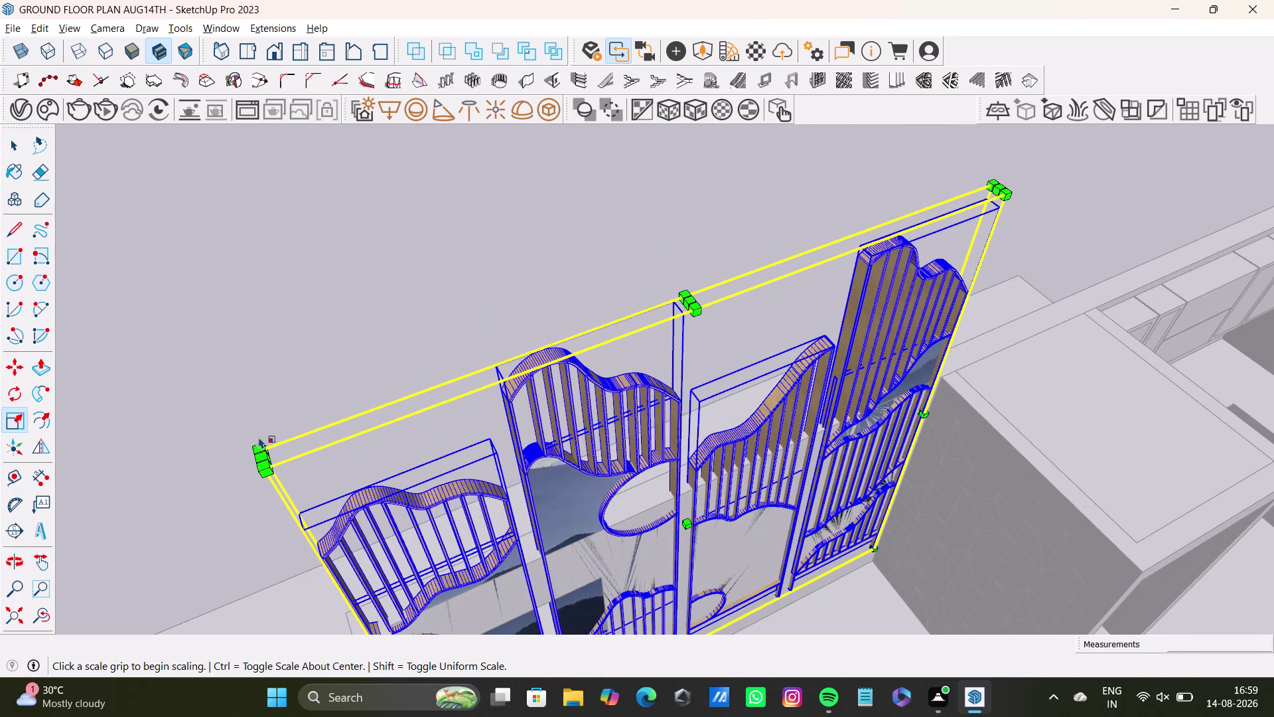
drag(260, 449, 570, 471)
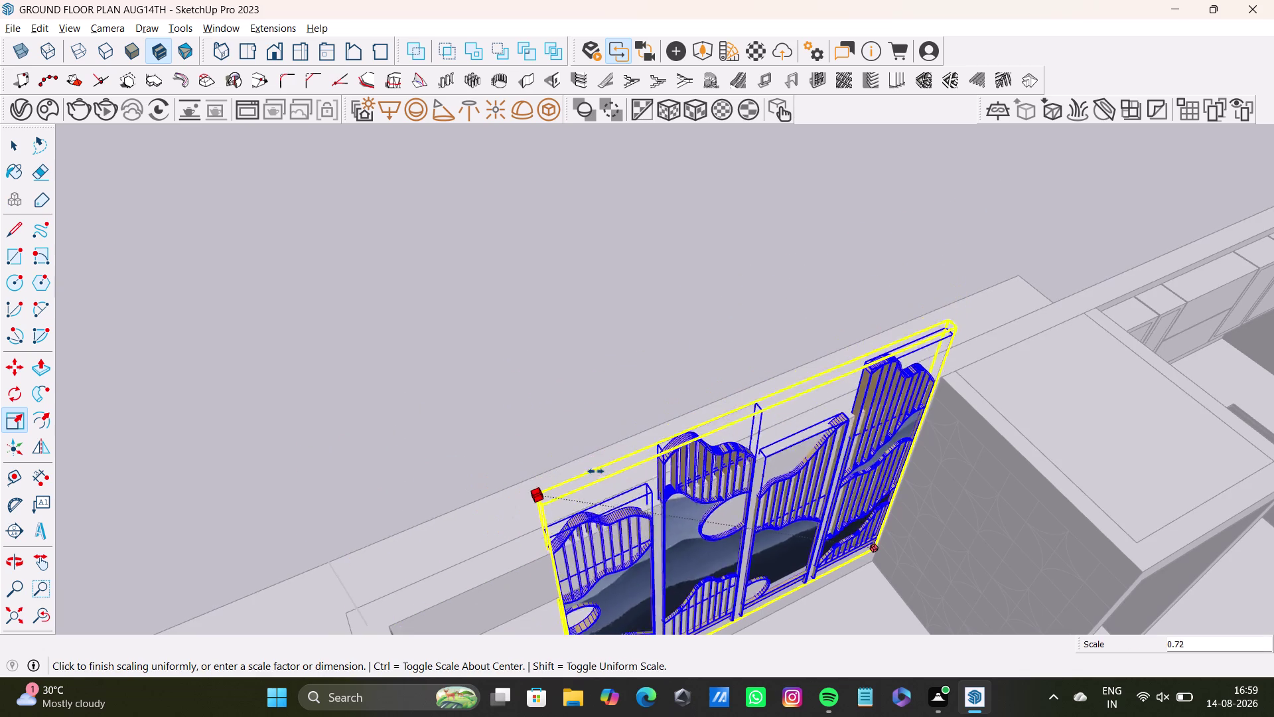
drag(570, 471, 695, 469)
Orbit to inspect the resized set beside the tiled wall, then exit Scale.
middle_drag(795, 528, 668, 579)
middle_drag(694, 572, 685, 591)
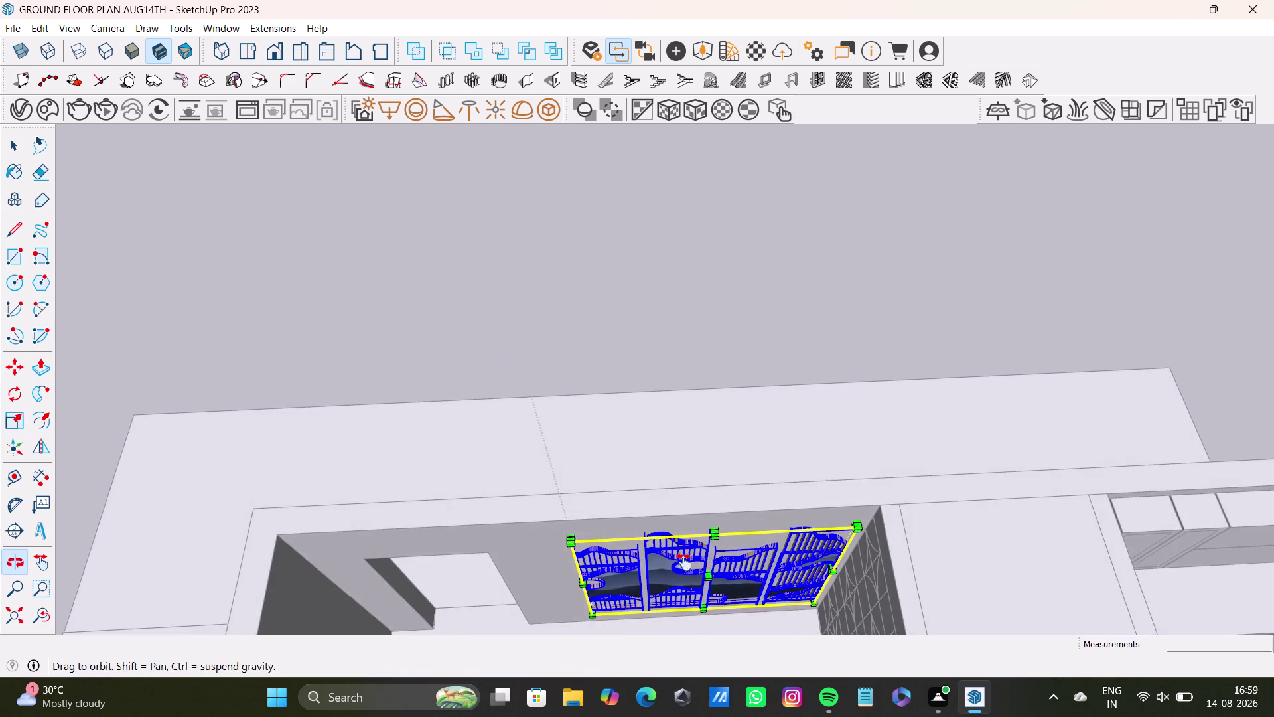
middle_drag(685, 590, 599, 359)
scroll(up, 3)
middle_drag(604, 362, 616, 442)
middle_drag(620, 462, 761, 445)
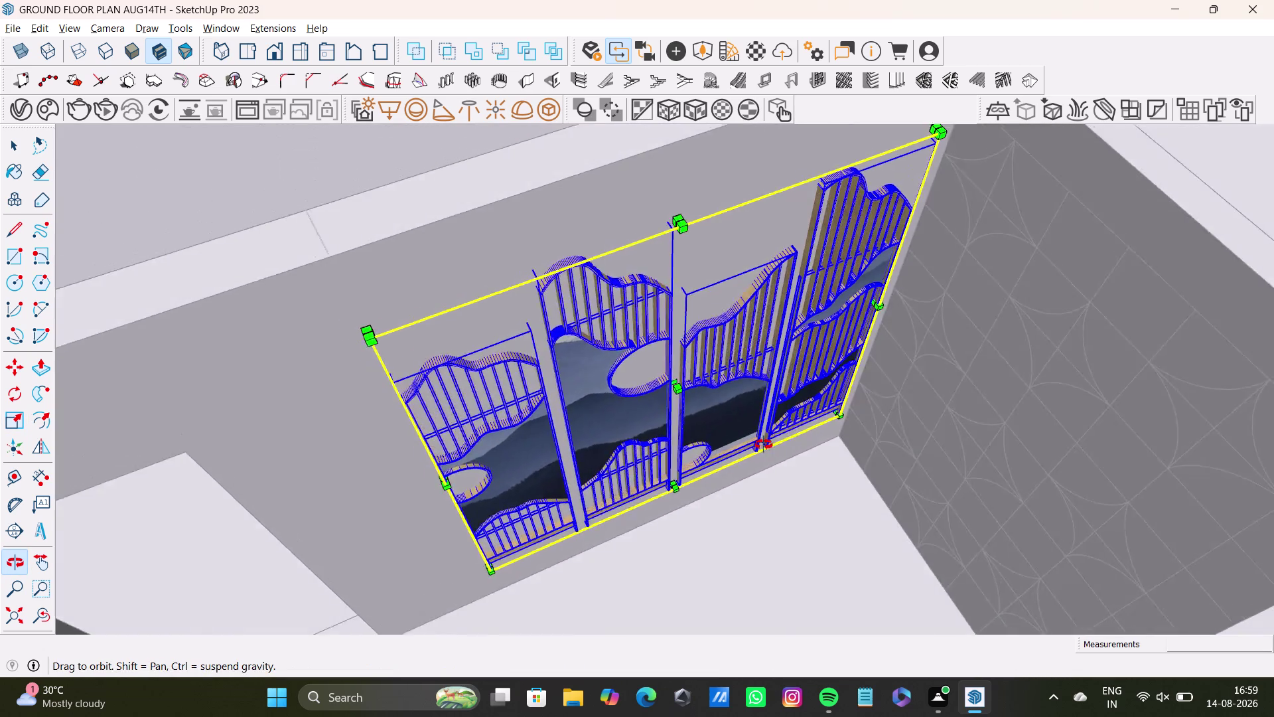
middle_drag(761, 445, 931, 375)
scroll(up, 3)
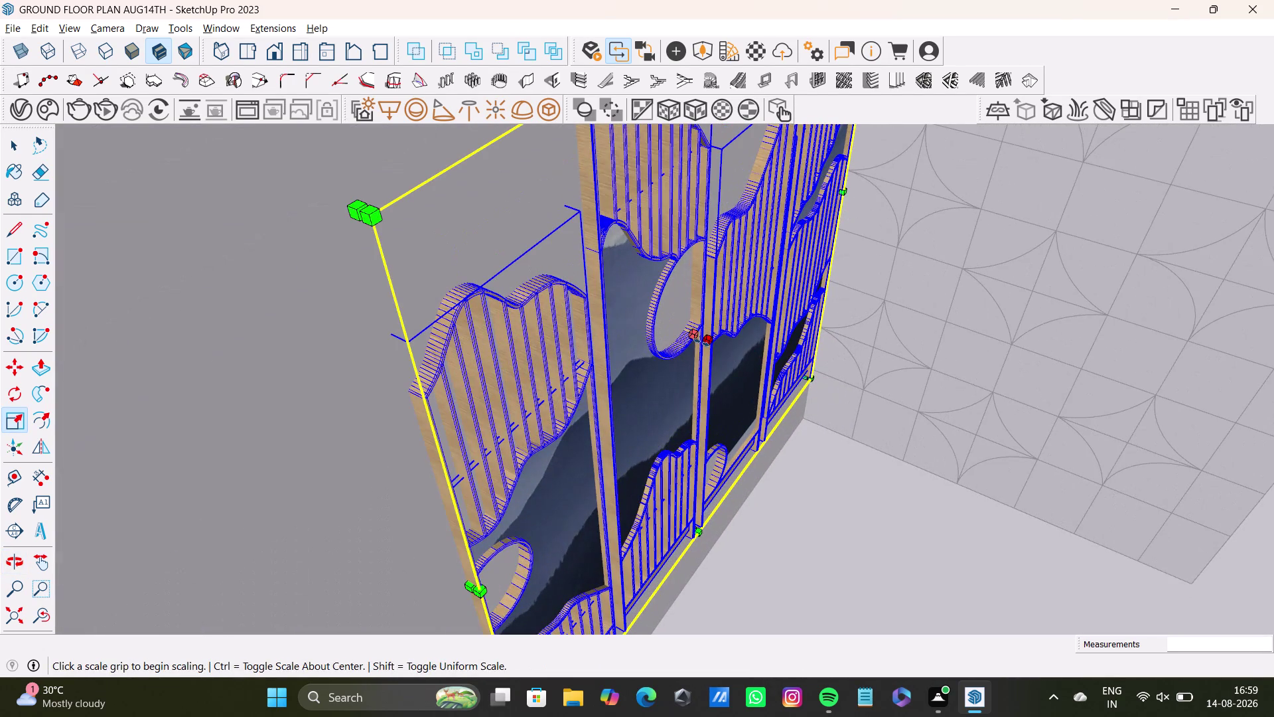
drag(713, 345, 723, 347)
key(space)
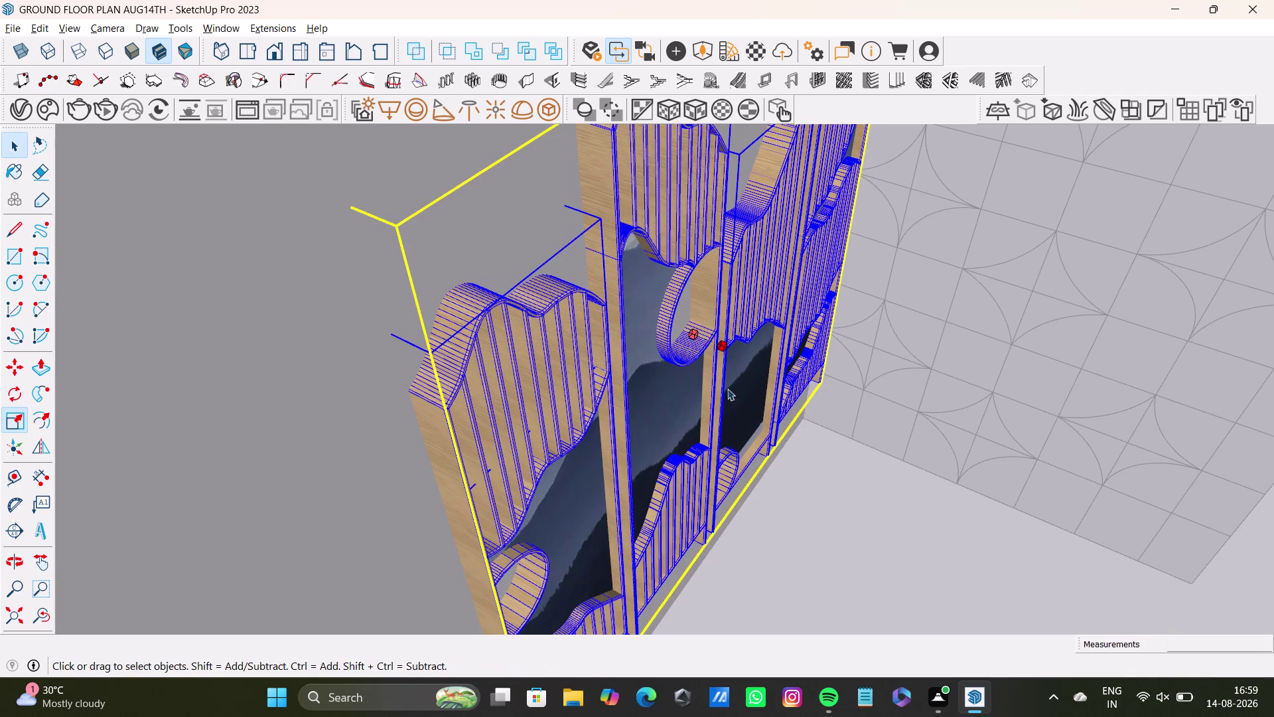
Orbit closely around the panel to check its edges and front.
middle_drag(785, 453, 783, 483)
scroll(down, 3)
middle_drag(783, 473, 580, 476)
middle_drag(653, 469, 474, 514)
middle_drag(493, 463, 660, 576)
middle_drag(666, 572, 498, 558)
middle_drag(508, 506, 621, 522)
middle_drag(621, 535, 511, 514)
middle_drag(525, 525, 607, 521)
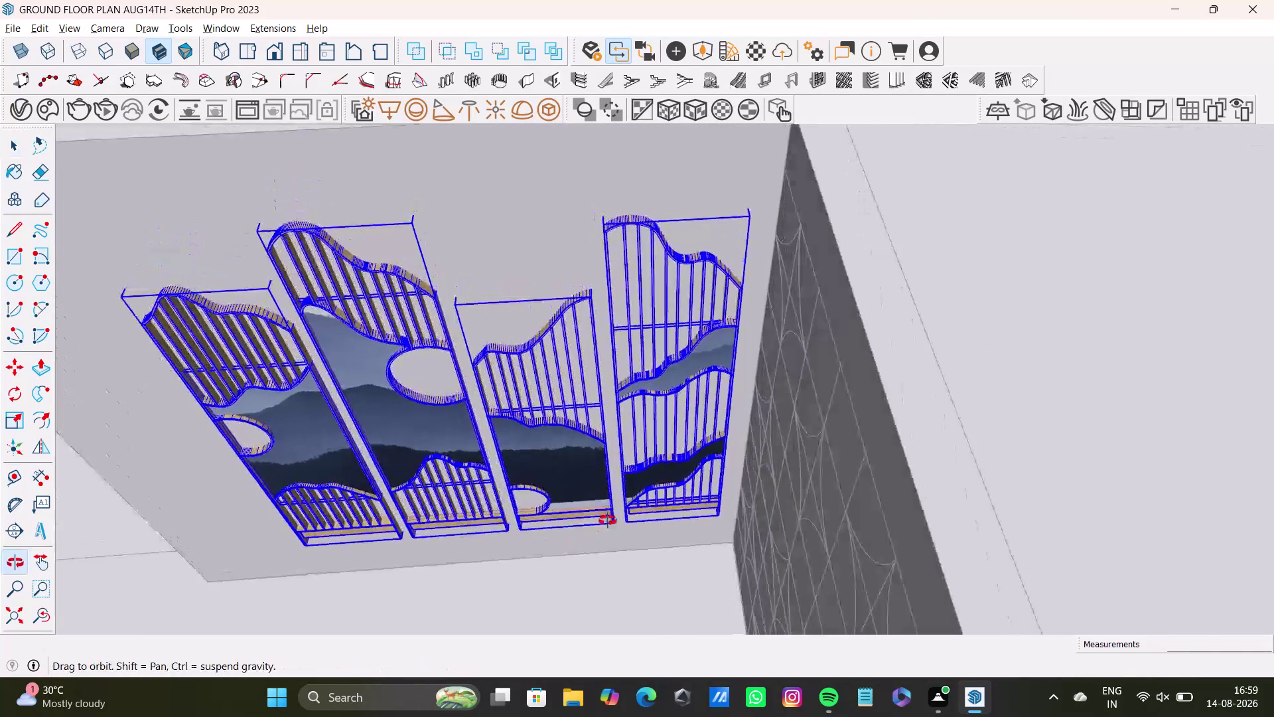
Move the jali set to a new position within the room.
middle_drag(606, 521, 620, 517)
key(m)
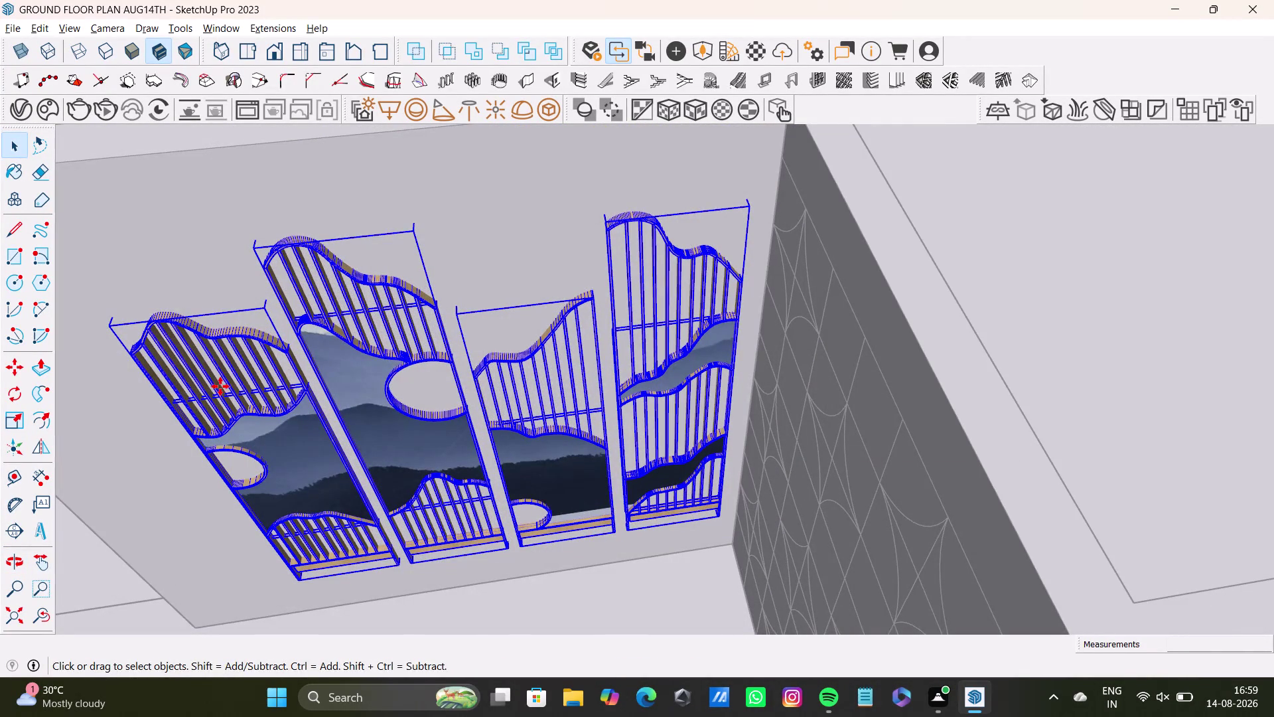
drag(113, 327, 50, 251)
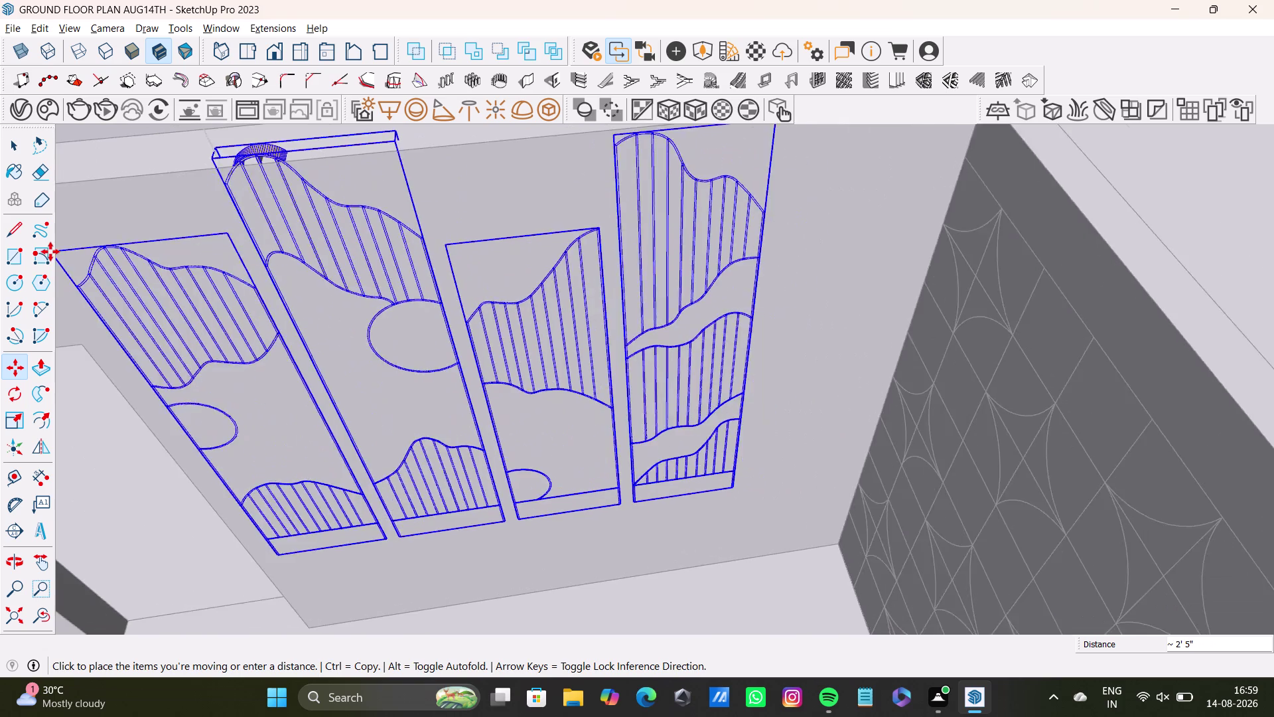
drag(50, 252, 137, 275)
scroll(down, 3)
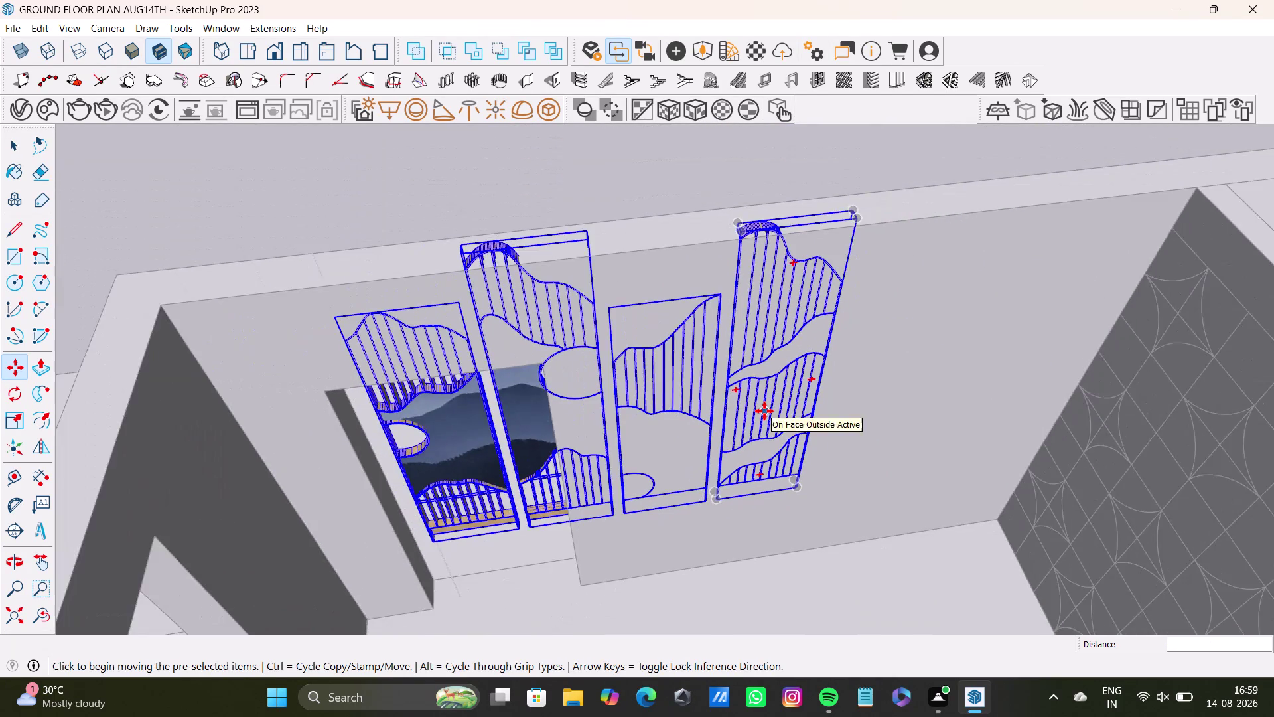
middle_drag(764, 411, 641, 427)
Shift the jali panels against the backdrop wall and orbit to confirm they sit flush.
drag(694, 264, 862, 268)
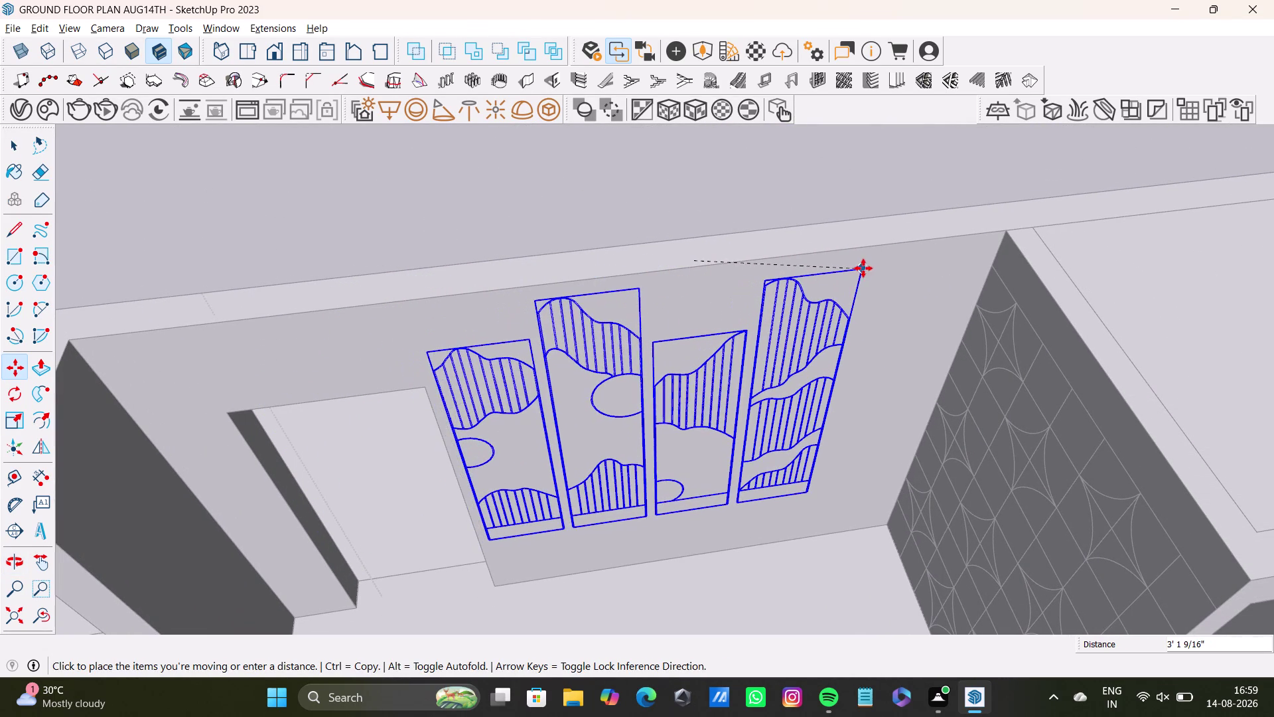
drag(863, 268, 868, 267)
middle_drag(798, 360, 810, 399)
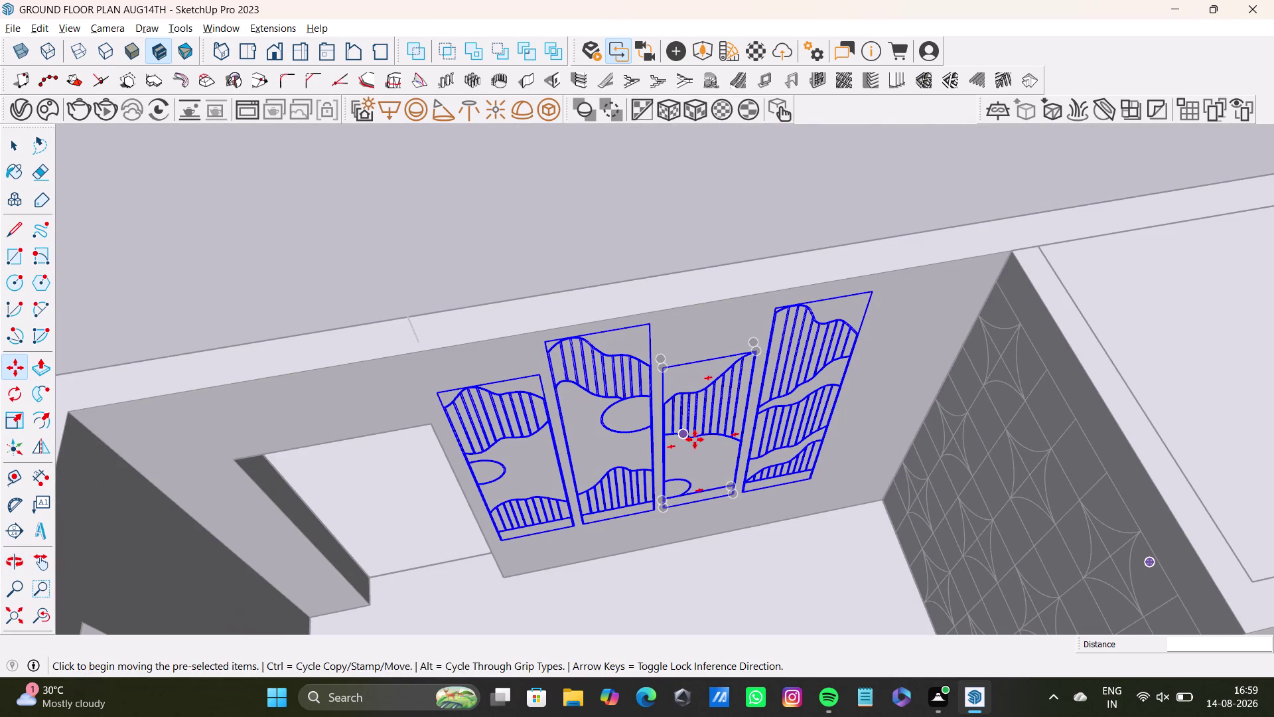
drag(871, 295, 886, 308)
middle_drag(762, 405, 992, 343)
middle_drag(689, 456, 842, 404)
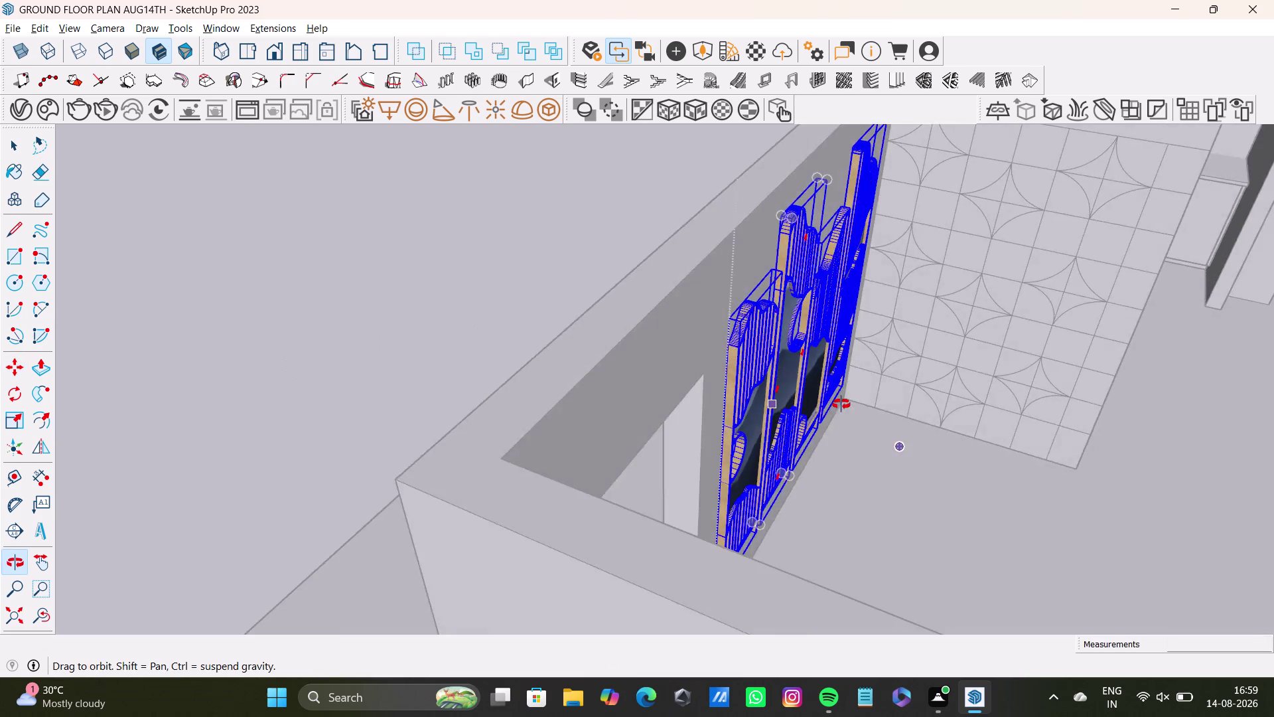
middle_drag(841, 405, 338, 657)
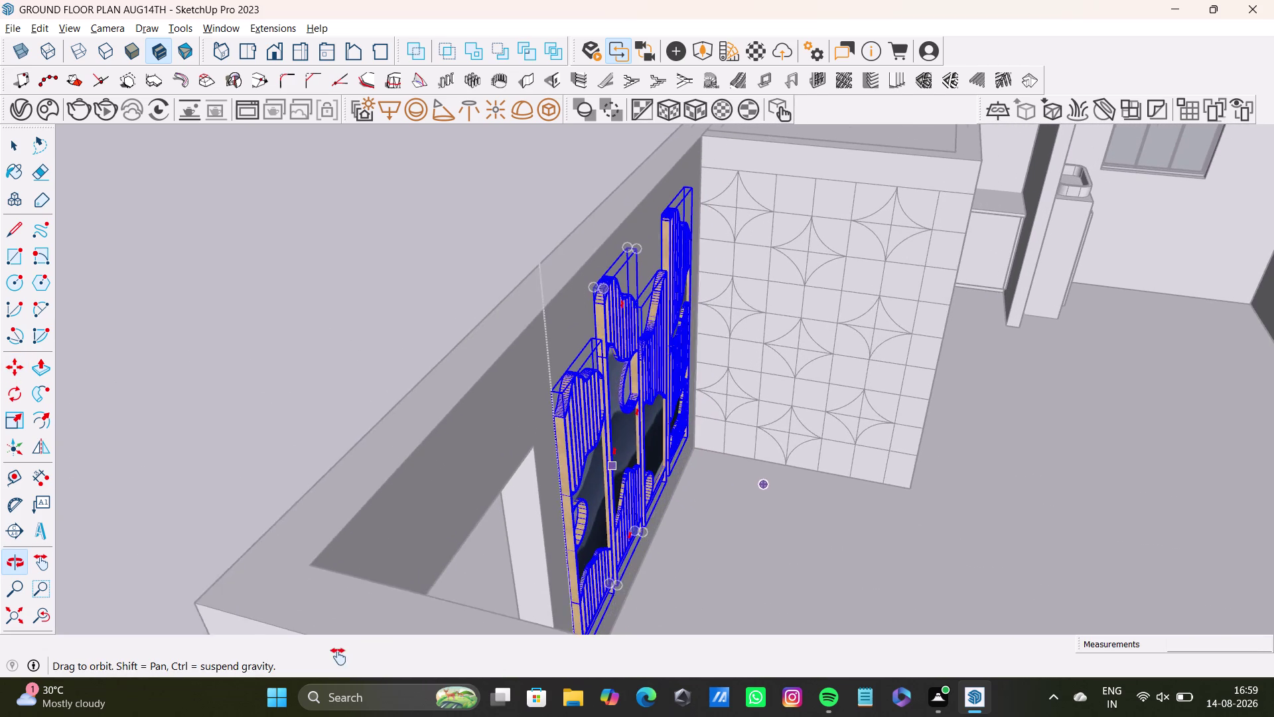
With Scale active, view the panels face-on and along their side edge.
scroll(up, 3)
scroll(up, 3)
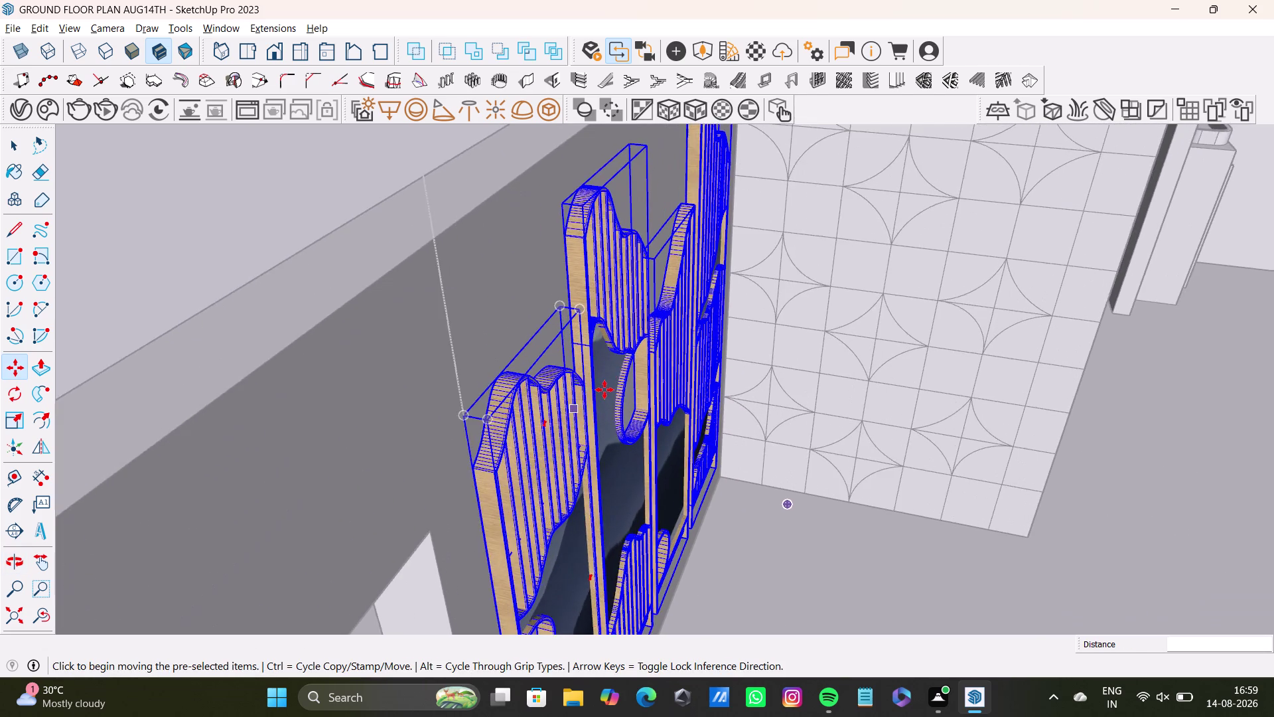
scroll(up, 3)
middle_drag(605, 390, 363, 390)
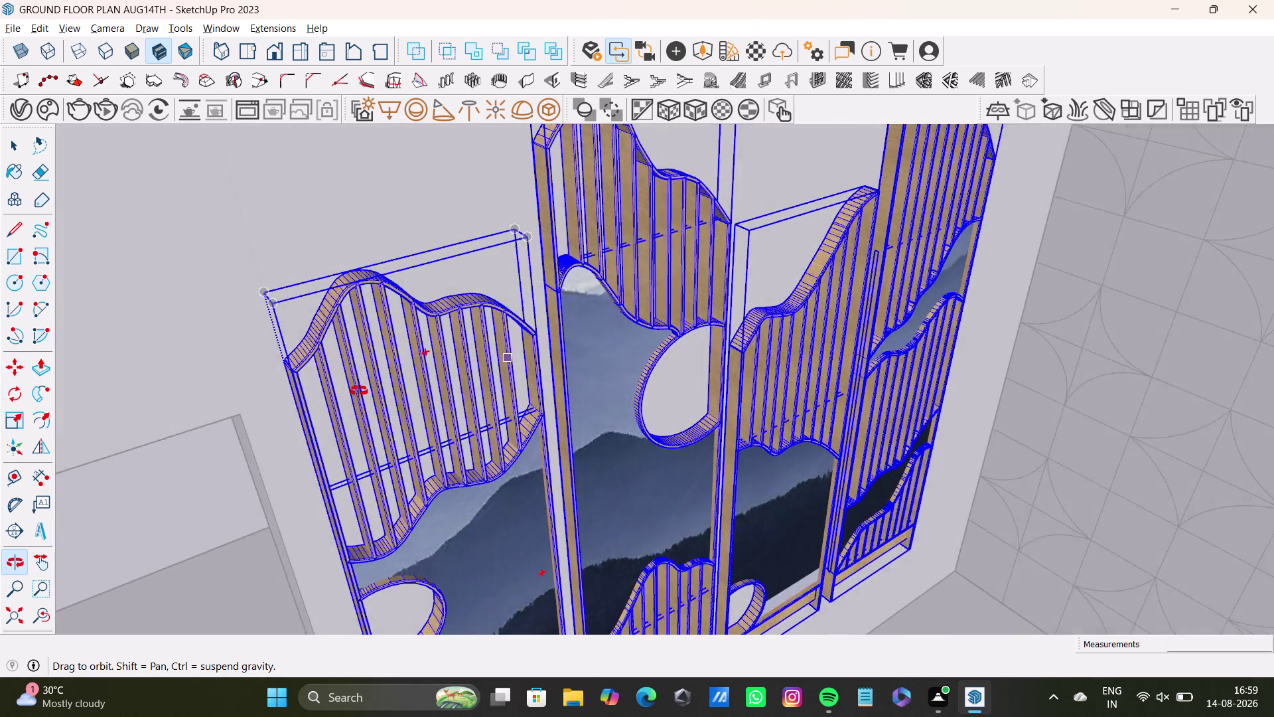
middle_drag(363, 390, 279, 367)
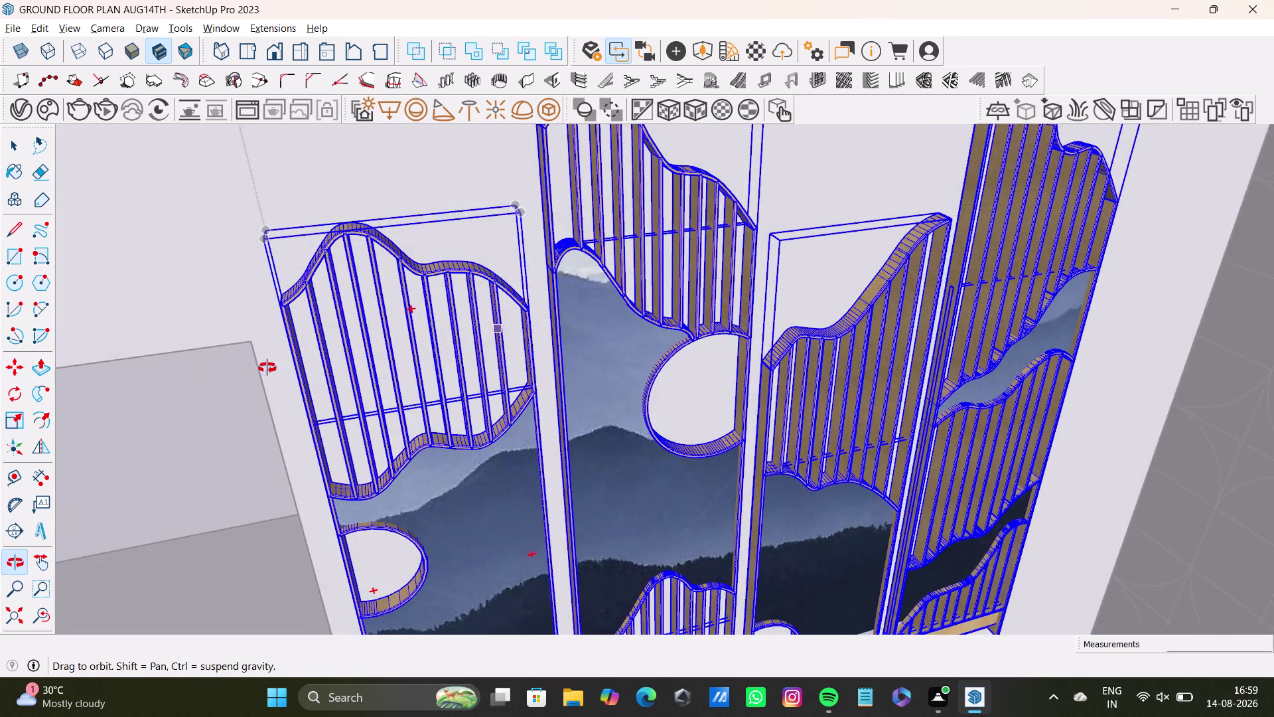
middle_drag(278, 367, 267, 367)
key(s)
middle_drag(986, 475, 728, 467)
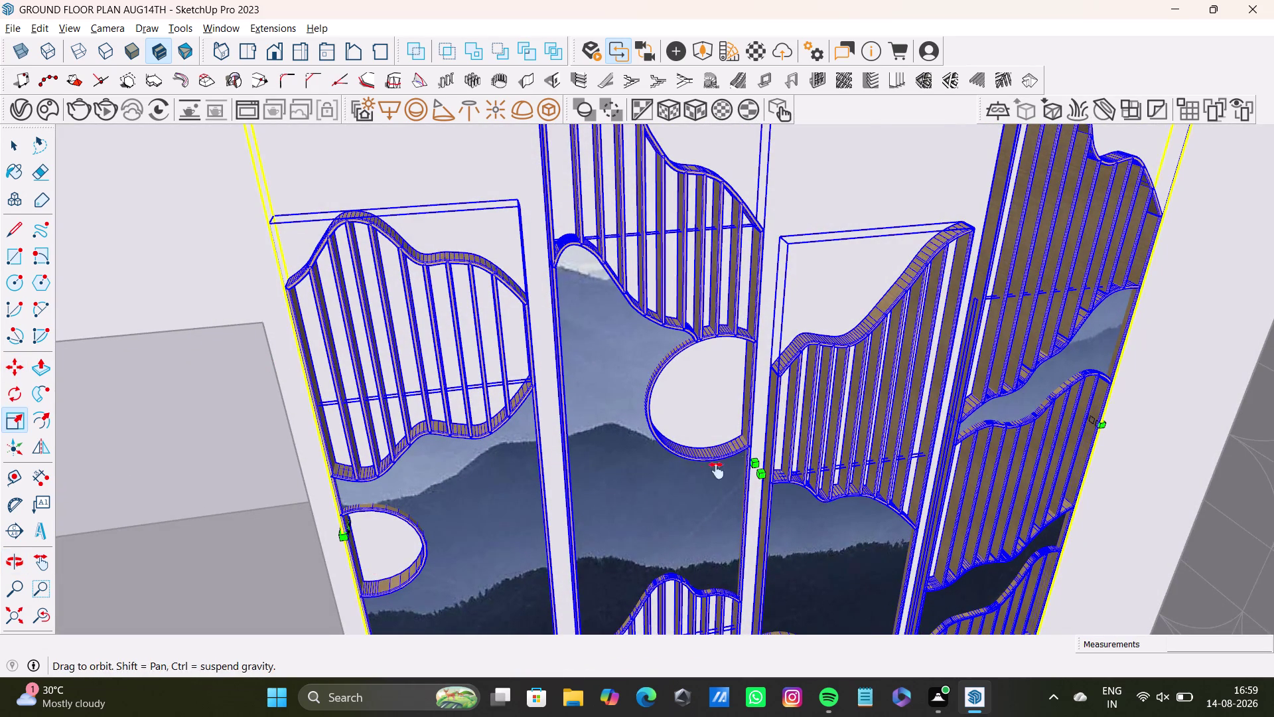
middle_drag(729, 468, 668, 476)
Scale the jali panel set to 1.17 along the green axis and save the model.
scroll(up, 3)
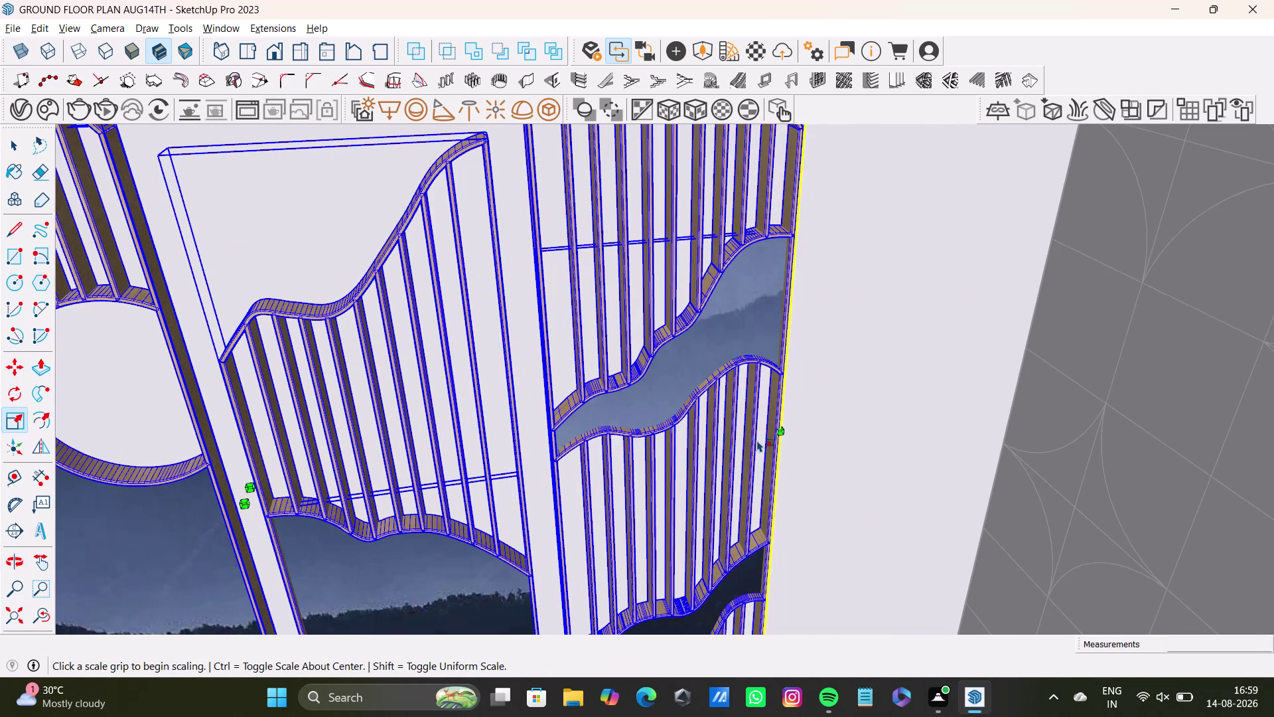
drag(773, 425, 924, 383)
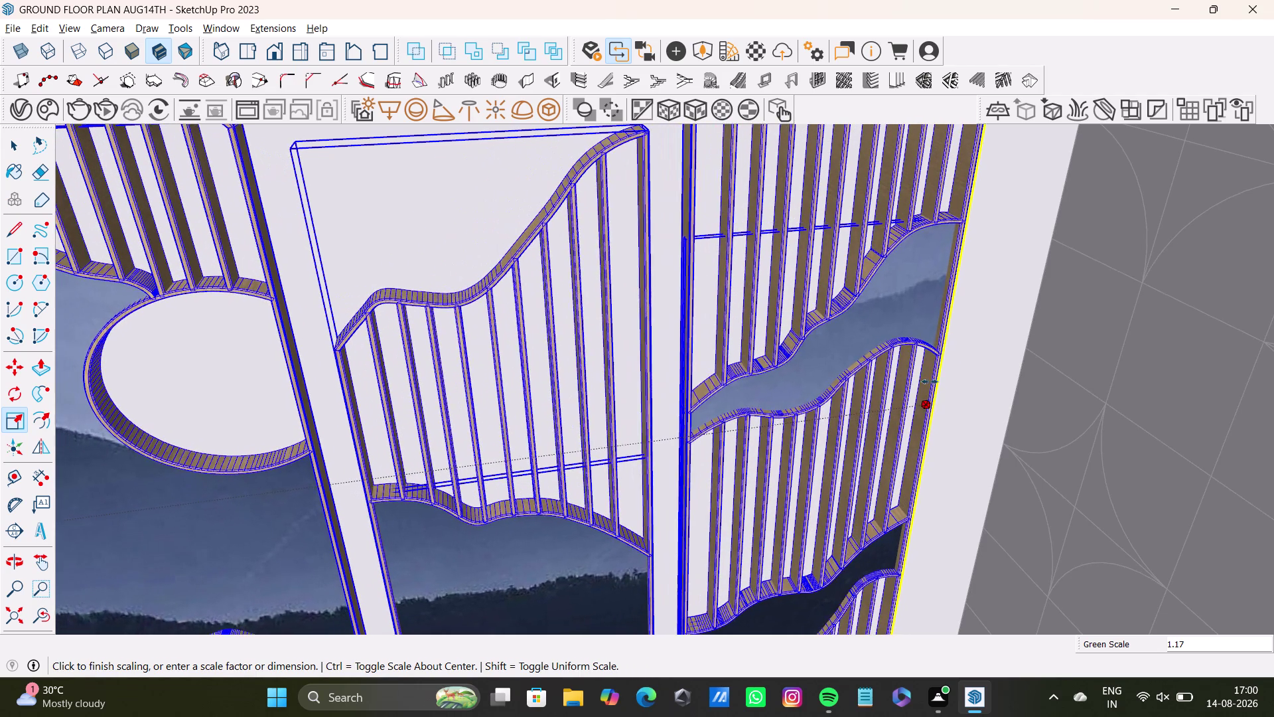
drag(924, 382, 944, 374)
scroll(down, 3)
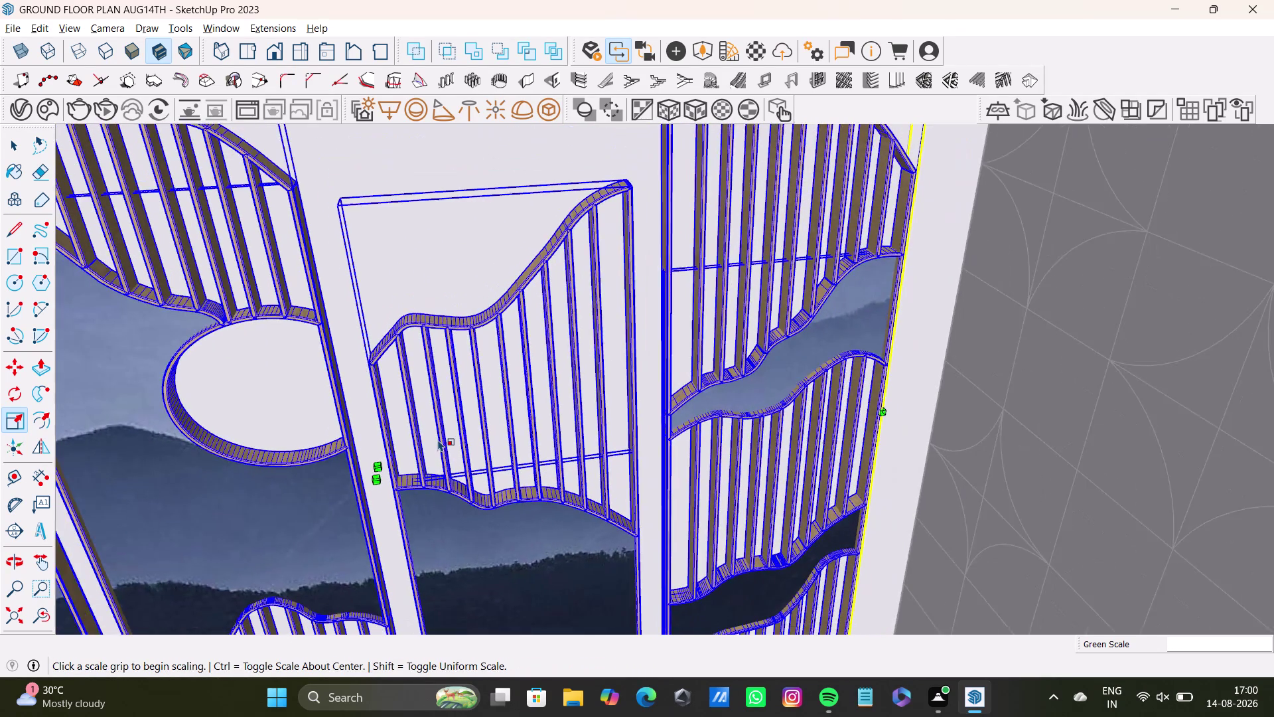
scroll(down, 3)
scroll(up, 3)
scroll(down, 3)
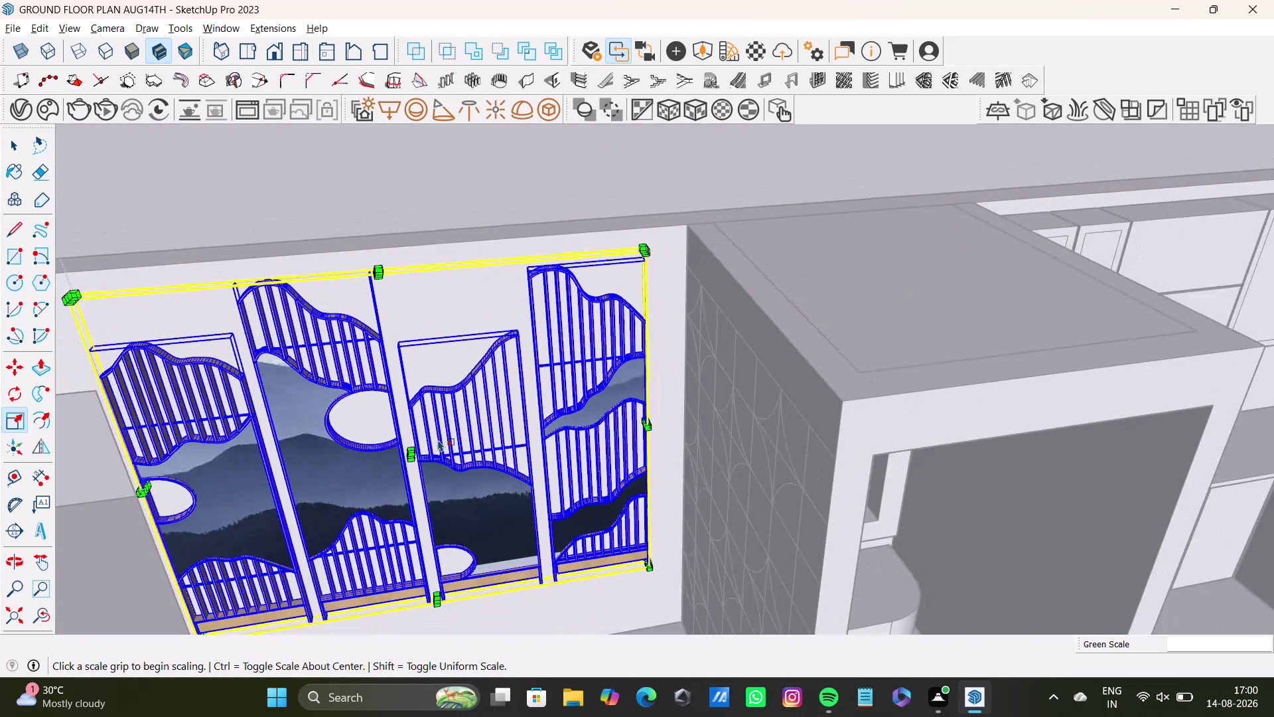
key(ctrl+s)
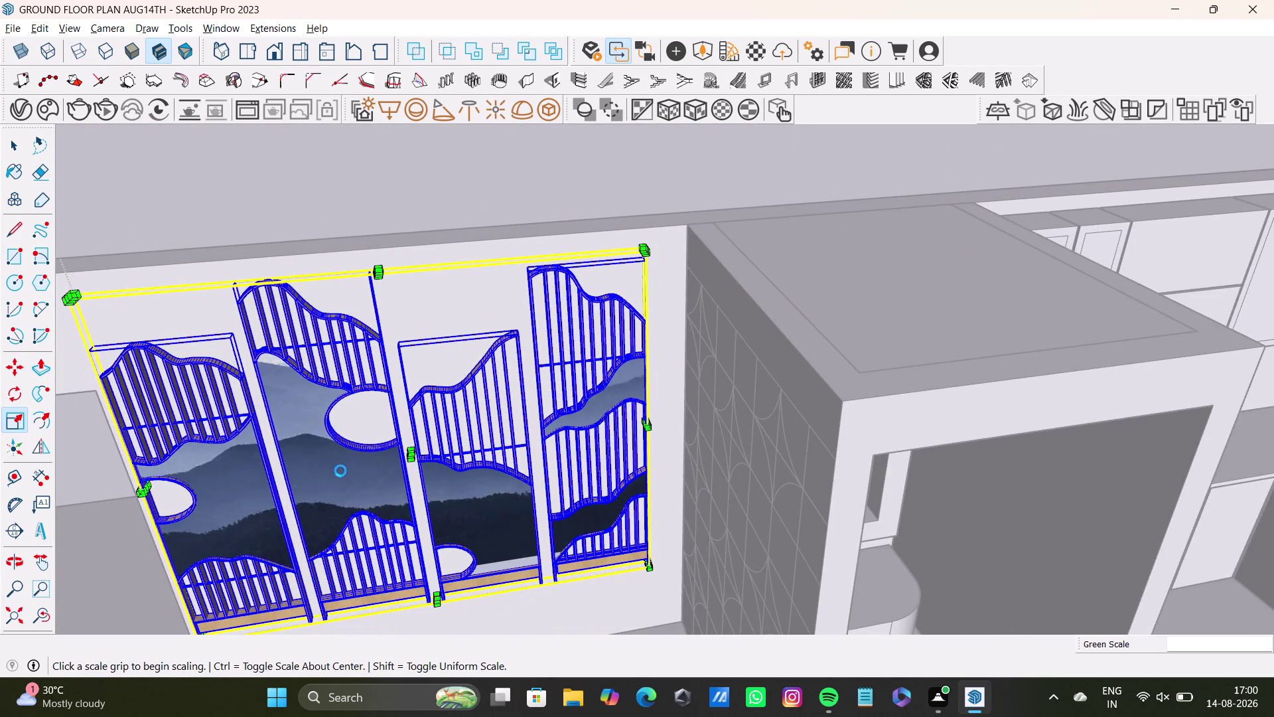
Orbit close to the widened panels' top corner to check the fit against the wall.
scroll(down, 3)
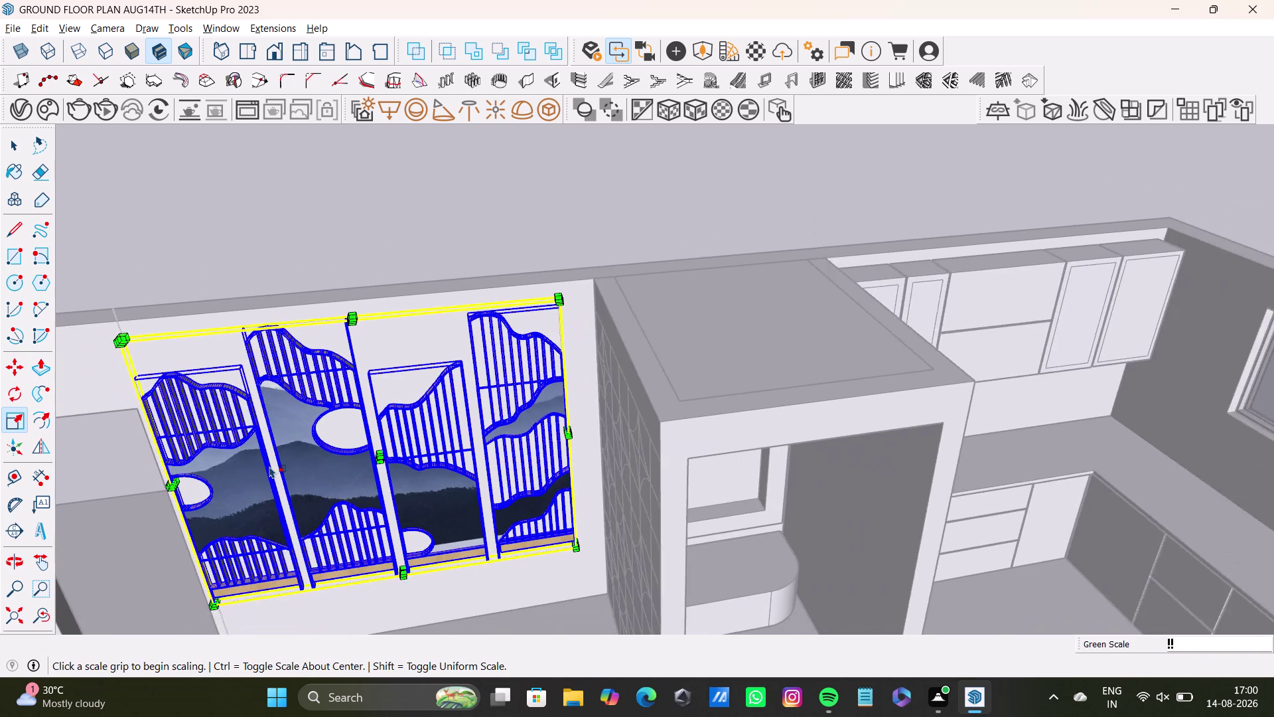
middle_drag(269, 466, 468, 406)
scroll(up, 3)
scroll(up, 3)
middle_drag(420, 426, 501, 423)
middle_drag(570, 397, 571, 398)
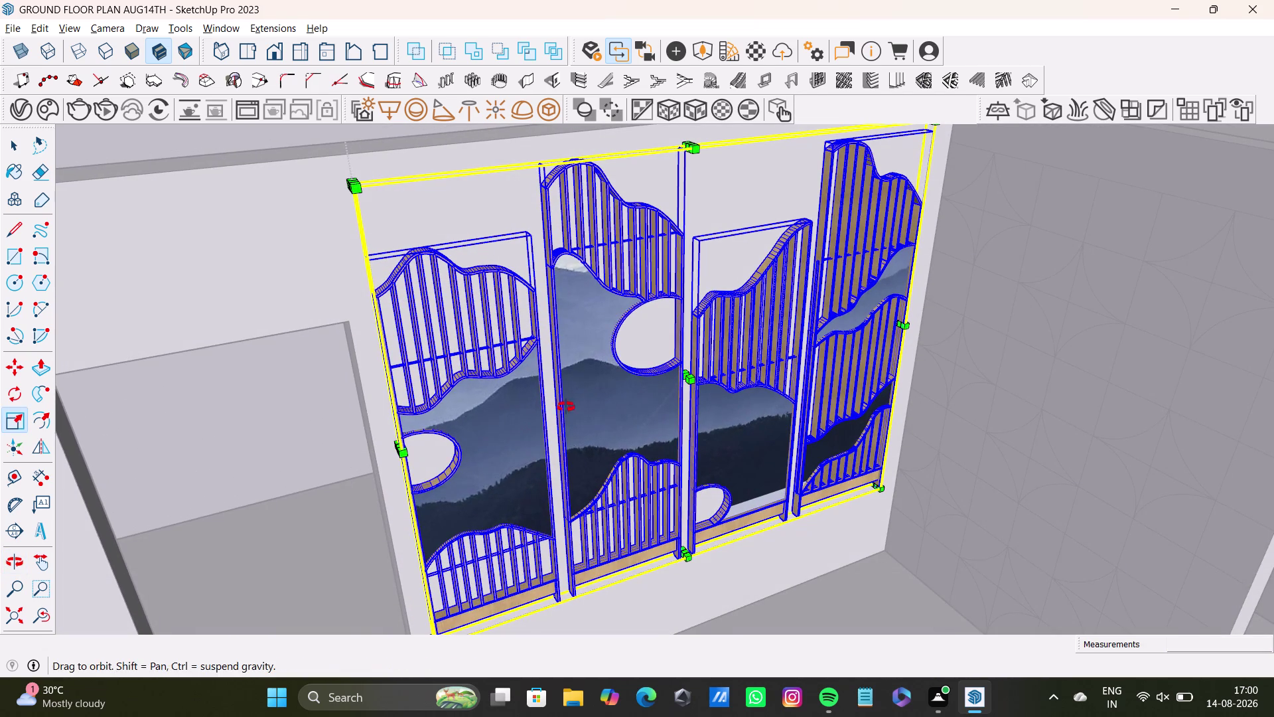
middle_drag(571, 398, 450, 447)
middle_drag(588, 469, 469, 484)
middle_drag(515, 466, 504, 554)
scroll(up, 3)
middle_drag(720, 341, 712, 471)
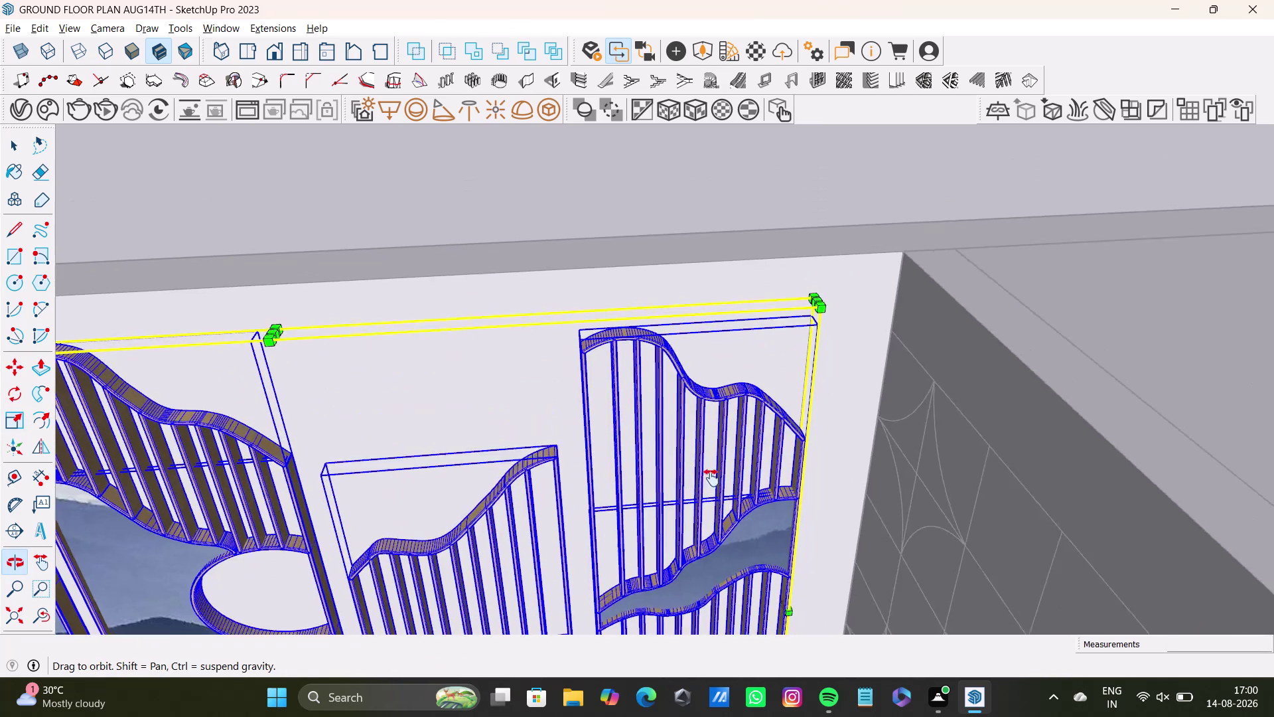
middle_drag(713, 472, 704, 492)
scroll(up, 3)
middle_drag(757, 411, 751, 494)
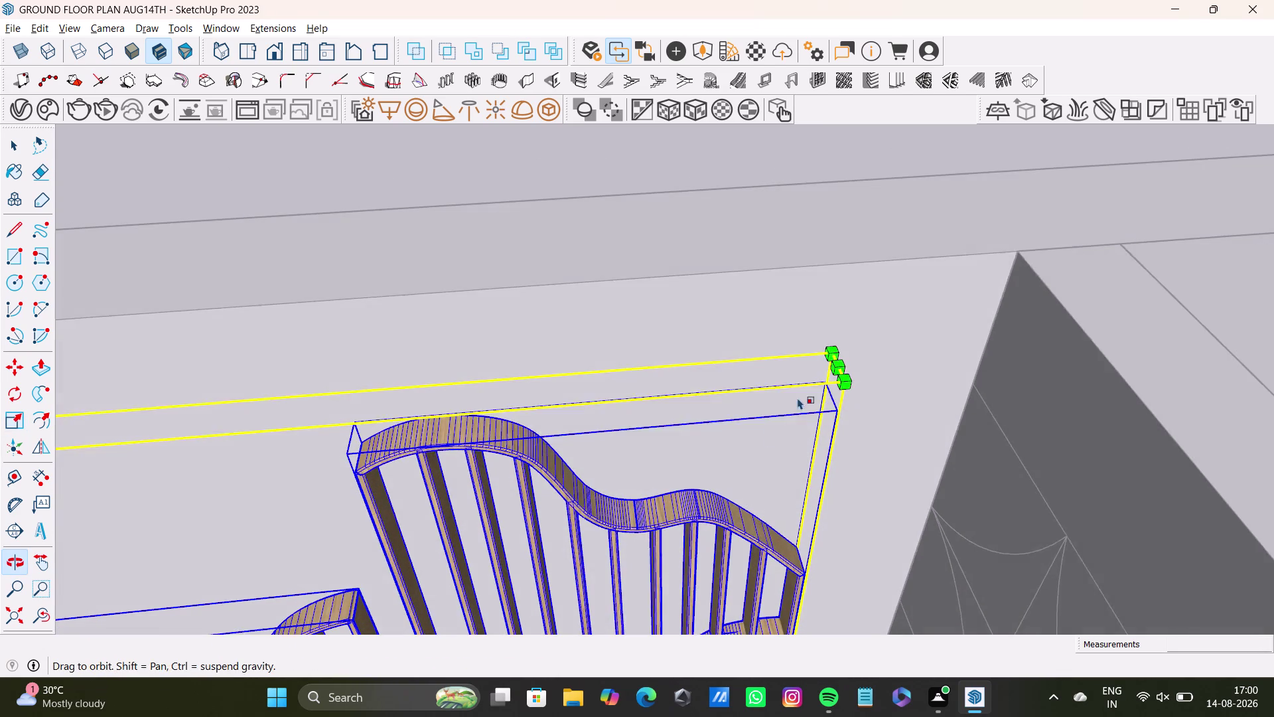
key(space)
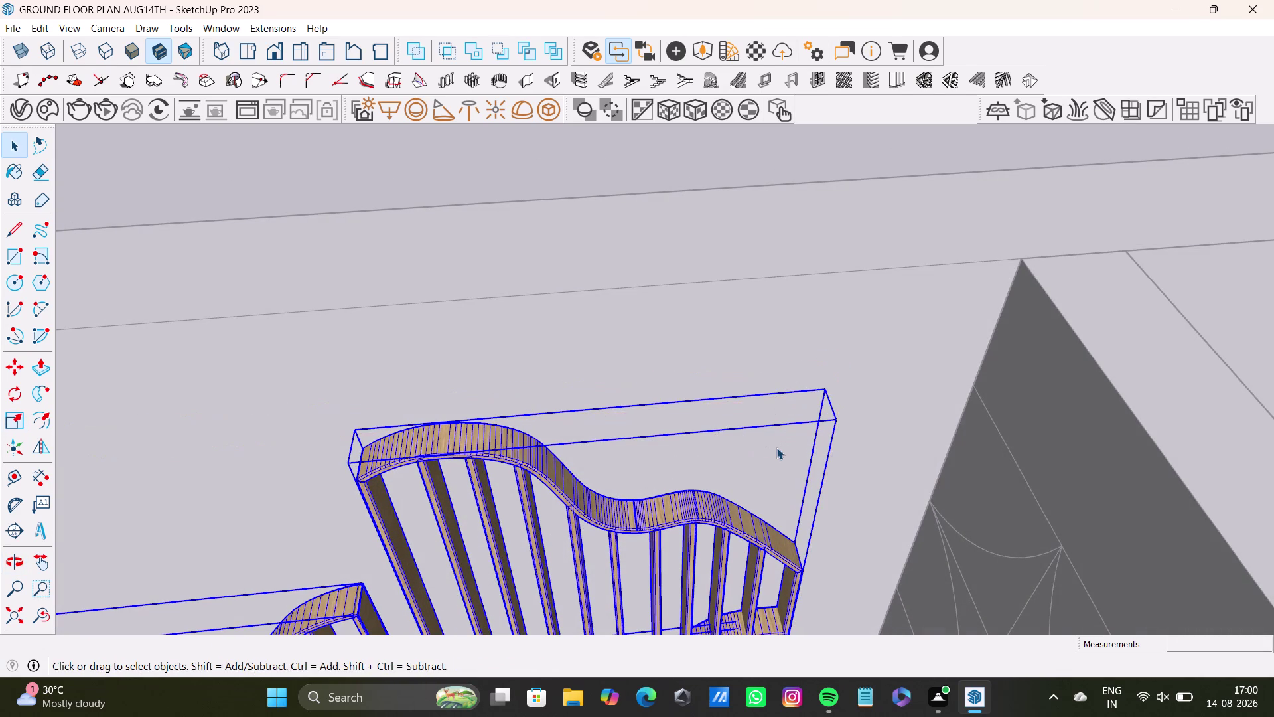
Move the jali panel set about 4 11/16 inches along the wall on the green axis.
key(m)
drag(839, 421, 877, 407)
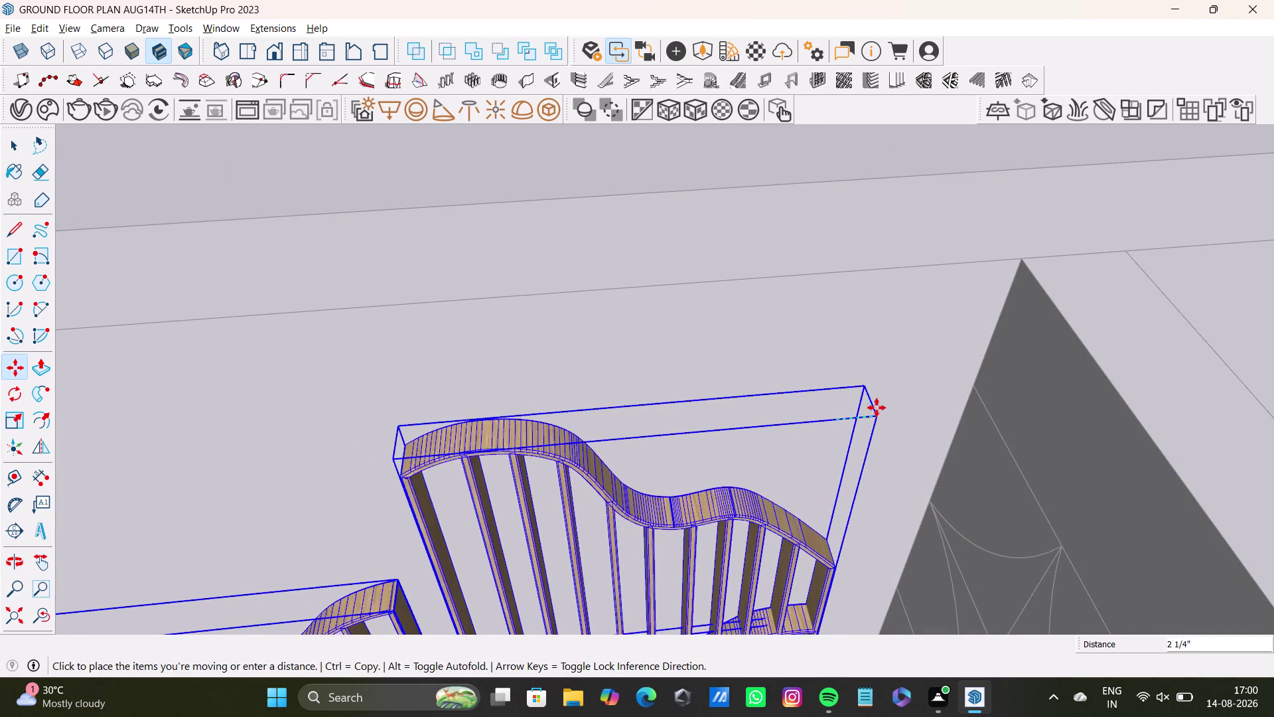
drag(877, 408, 914, 404)
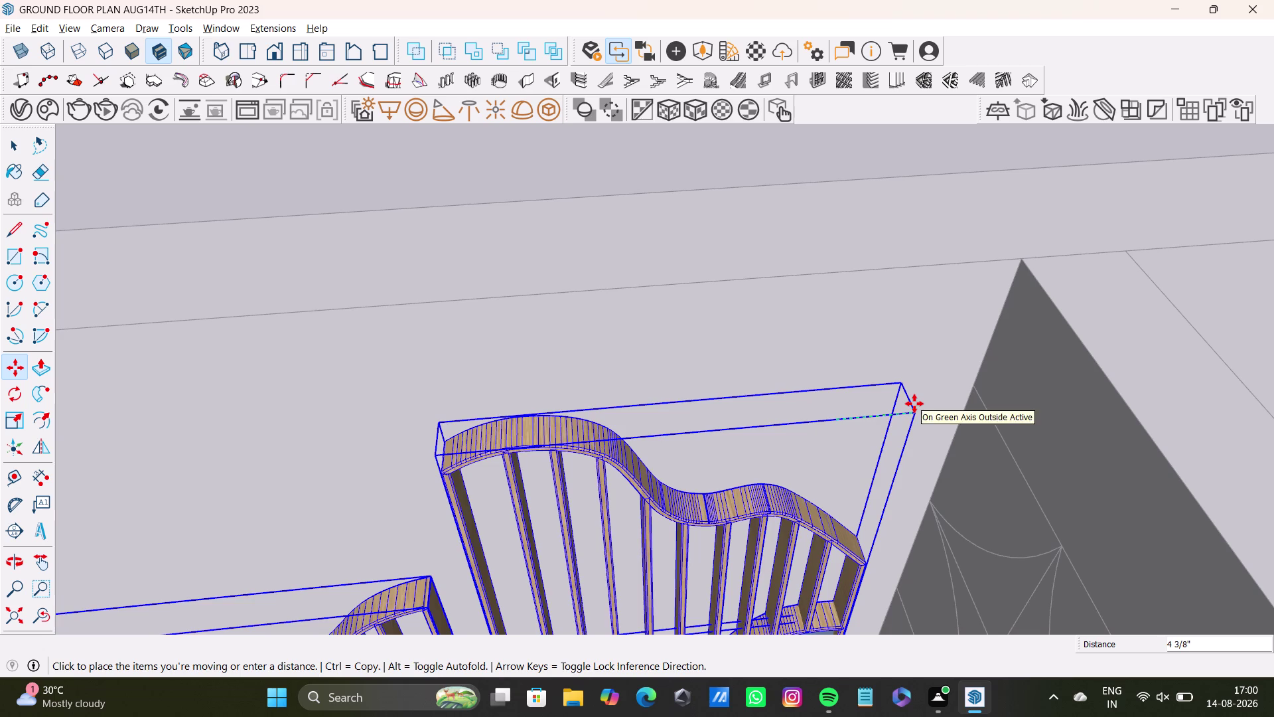
drag(914, 403, 921, 404)
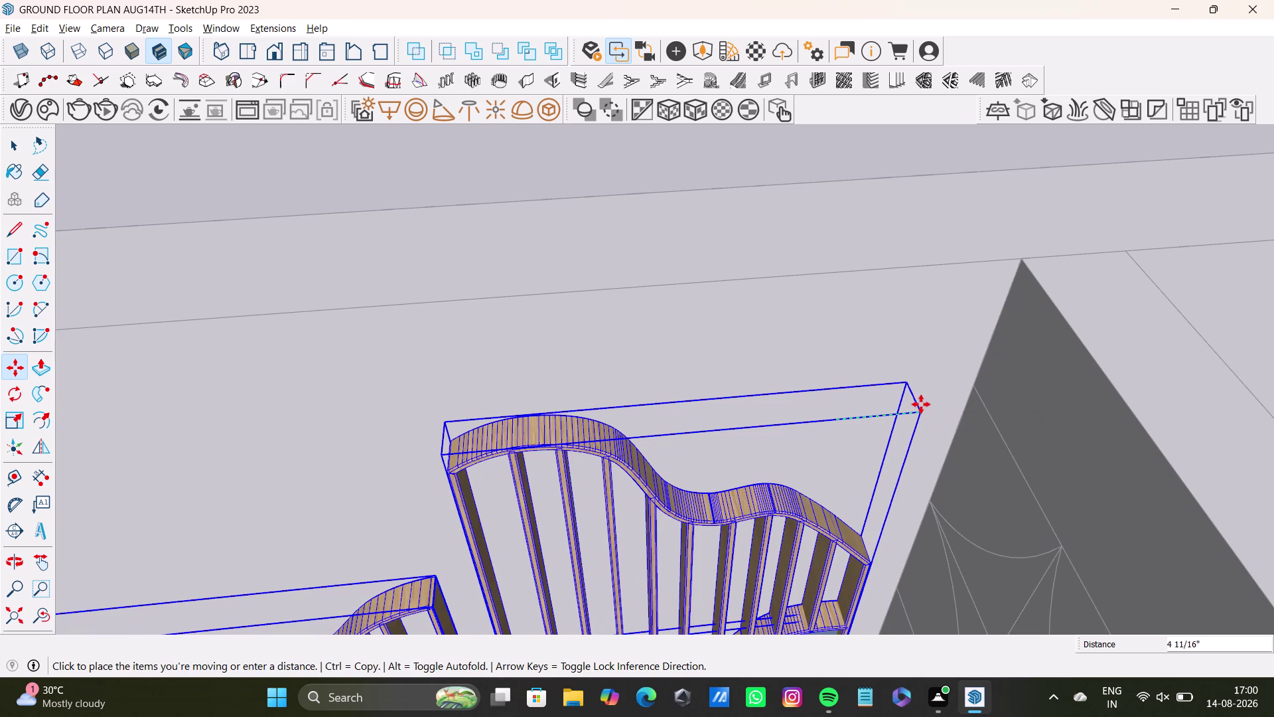
drag(921, 404, 921, 404)
key(space)
Clear the panel selection and orbit to view the panel wall from the side.
scroll(down, 3)
scroll(down, 3)
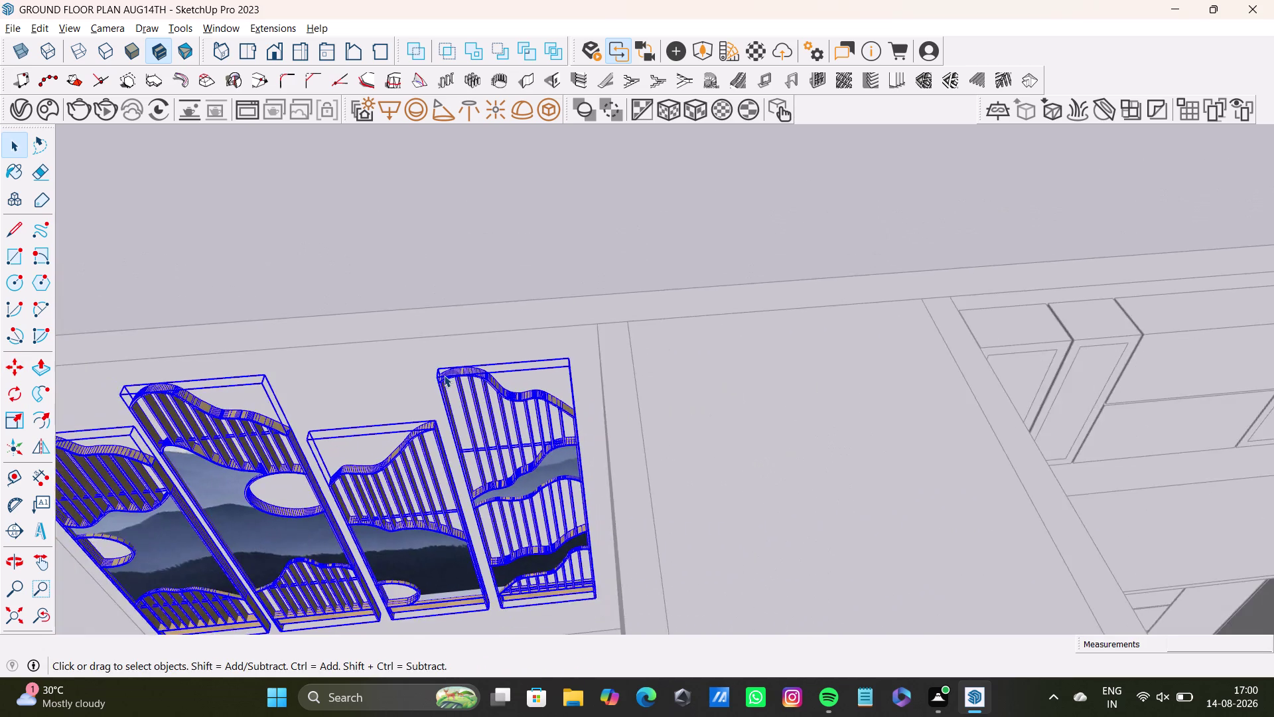
scroll(down, 3)
key(space)
click(434, 271)
middle_drag(355, 444, 603, 149)
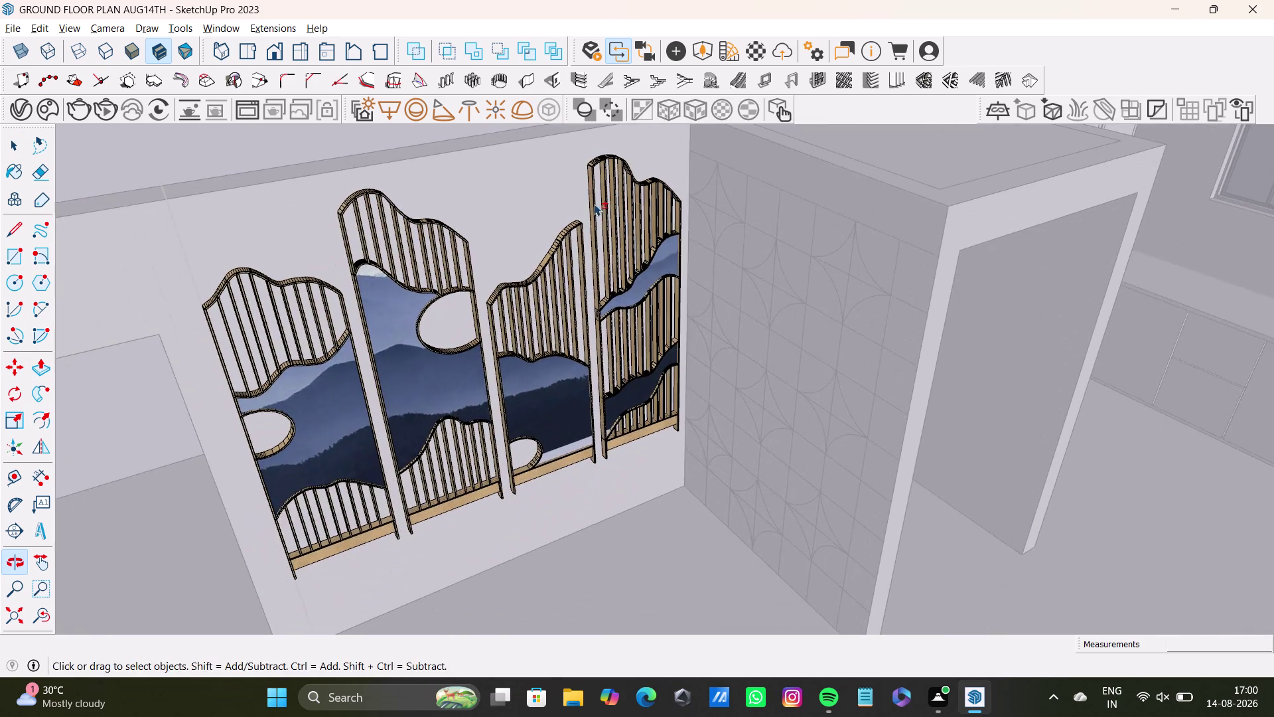
middle_drag(505, 395, 687, 433)
key(space)
click(414, 301)
triple_click(414, 297)
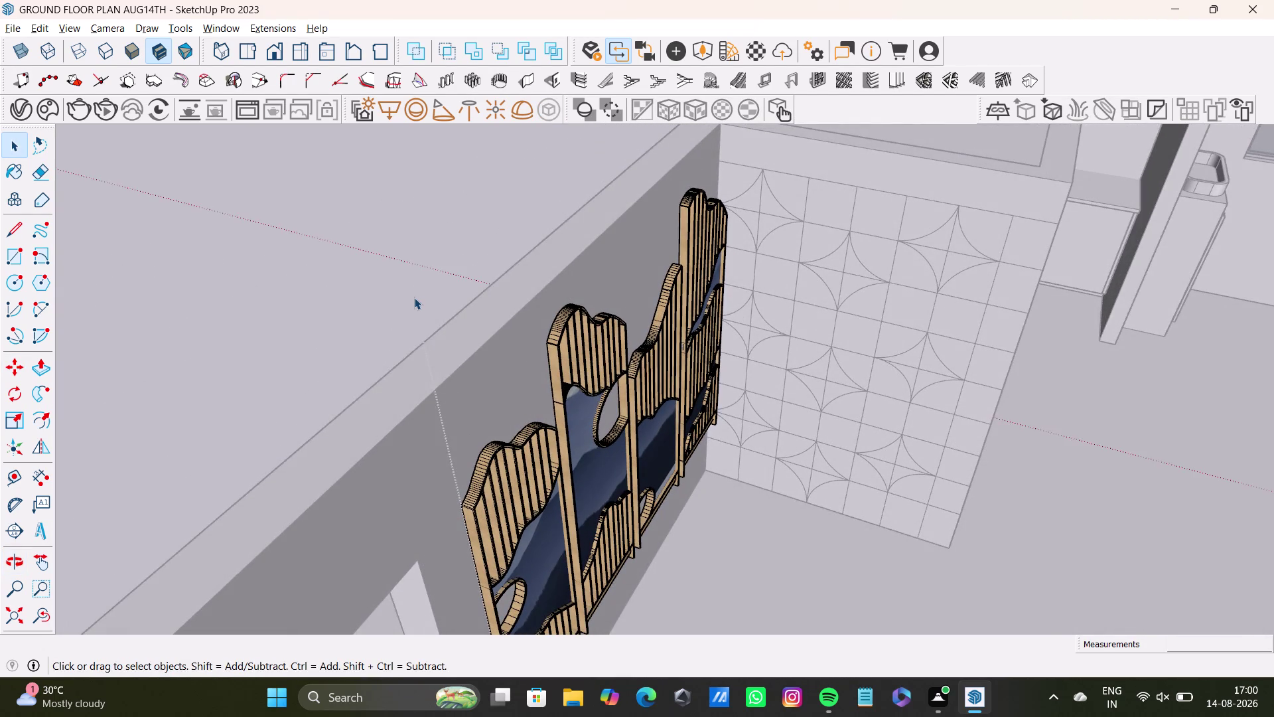
Orbit away from the finished panel wall toward the ground floor layout.
middle_drag(608, 381, 316, 322)
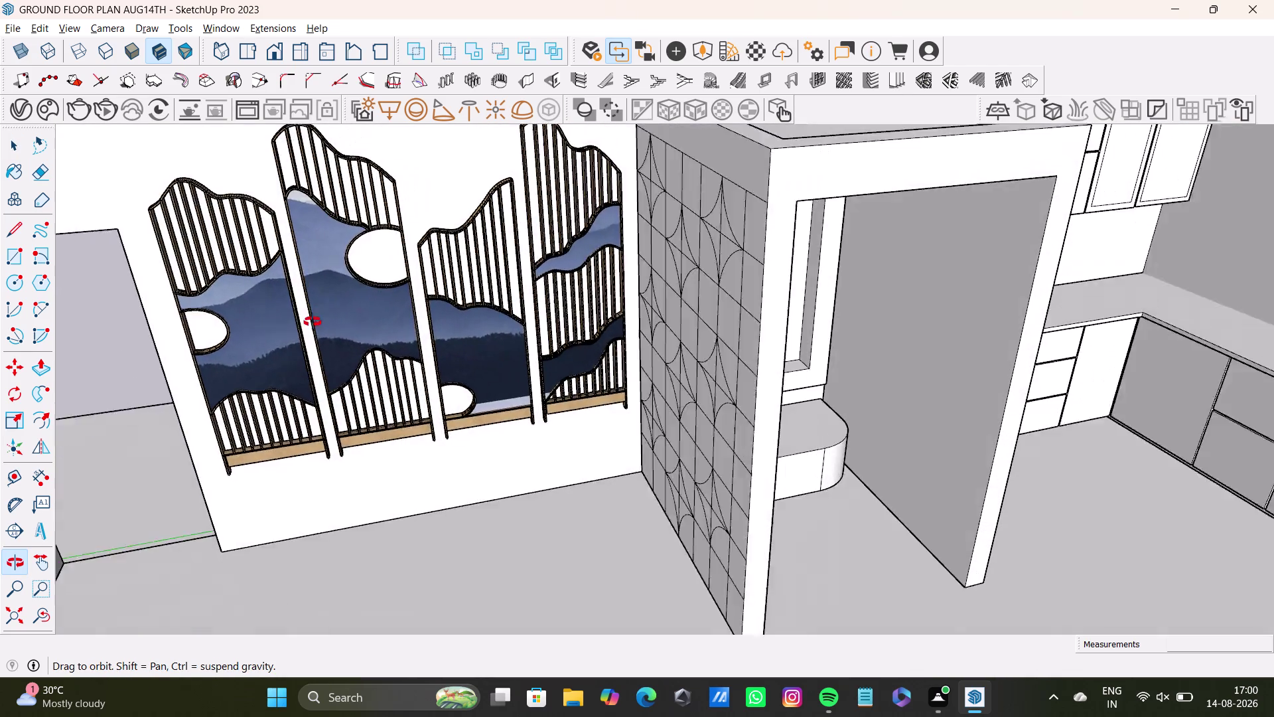
middle_drag(316, 322, 424, 333)
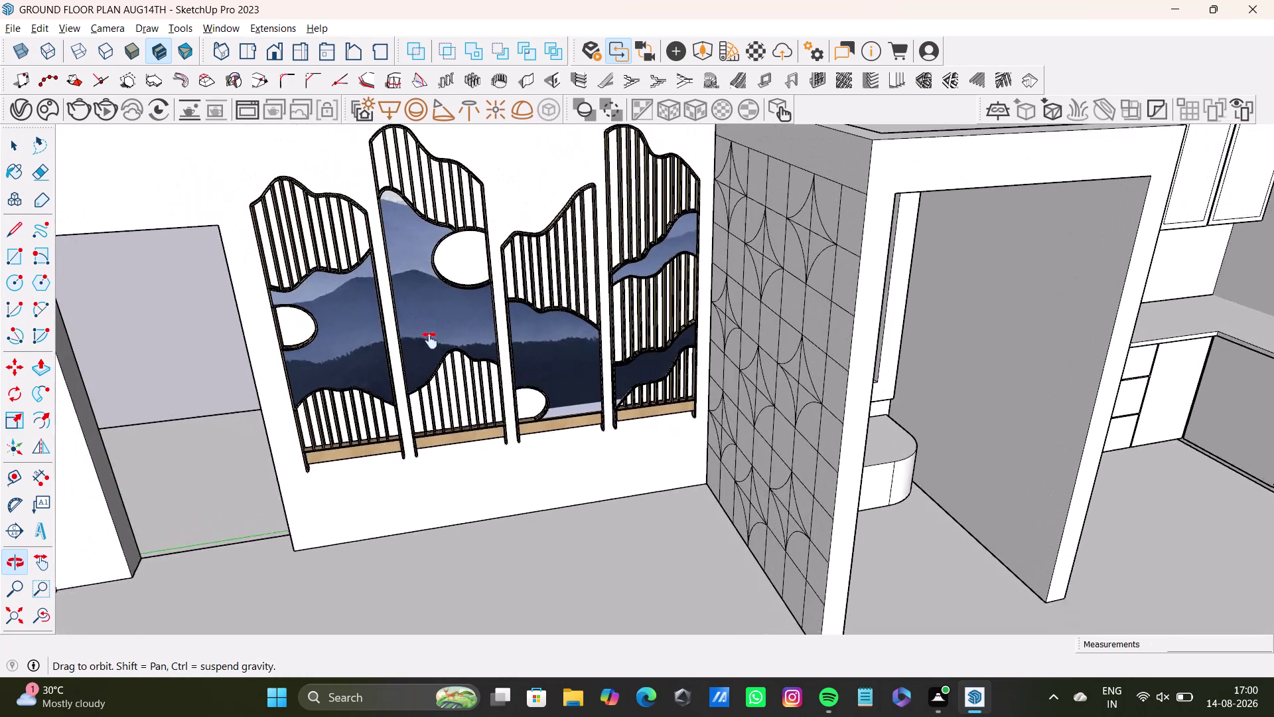
middle_drag(423, 333, 431, 342)
scroll(down, 3)
middle_drag(429, 388, 884, 483)
middle_drag(743, 409, 481, 403)
middle_drag(472, 422, 595, 398)
middle_drag(597, 414, 655, 464)
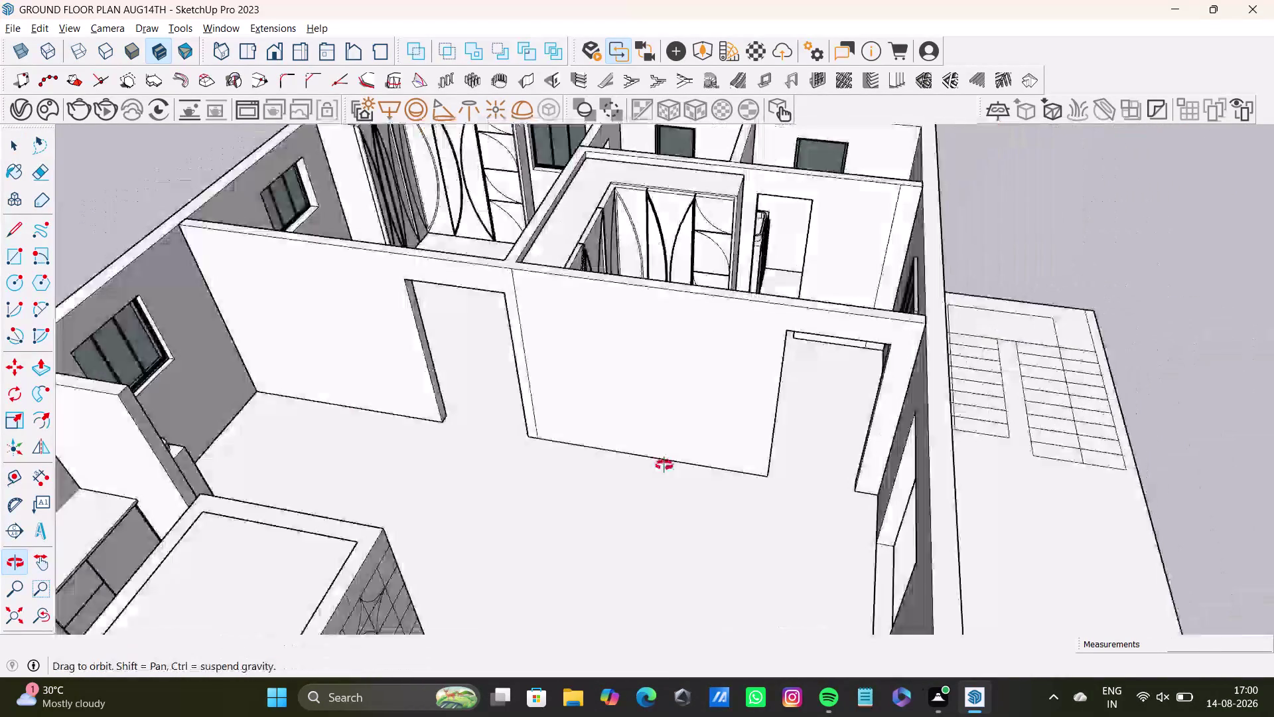
Orbit out across the ground floor rooms to see the whole floor plan and the front rooms.
middle_drag(655, 464, 699, 458)
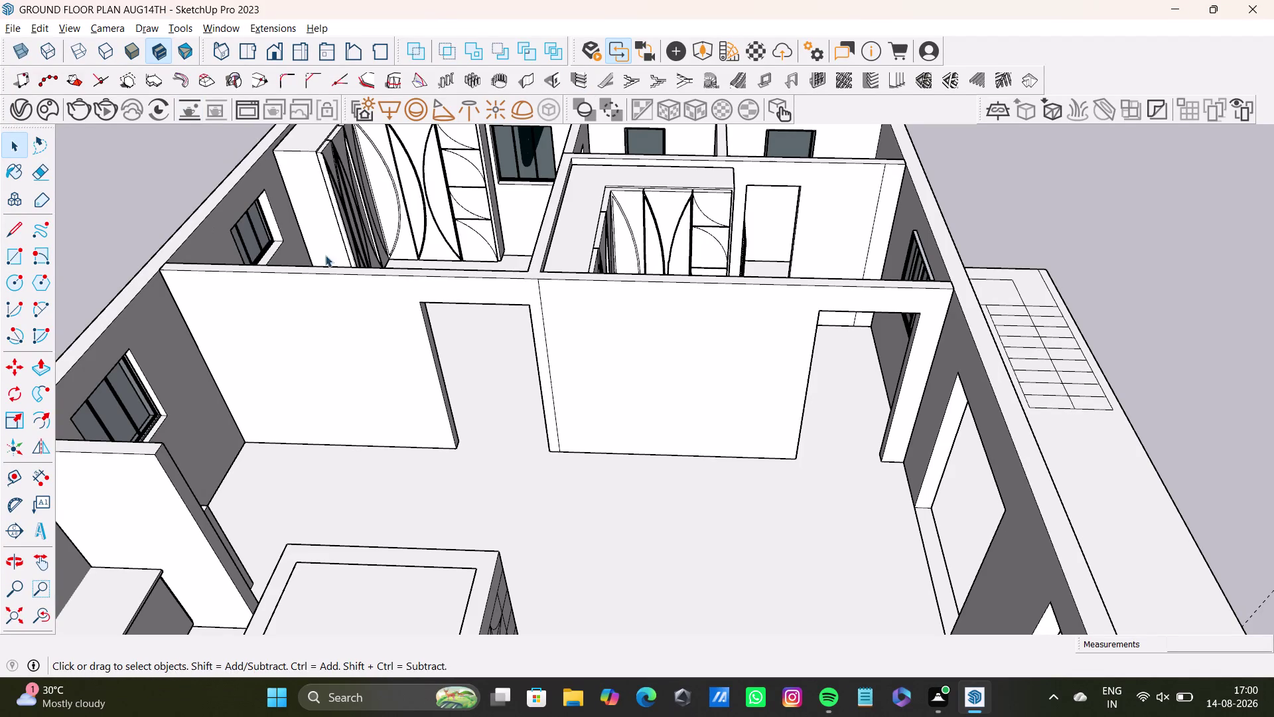
scroll(up, 3)
scroll(down, 3)
scroll(up, 3)
scroll(down, 3)
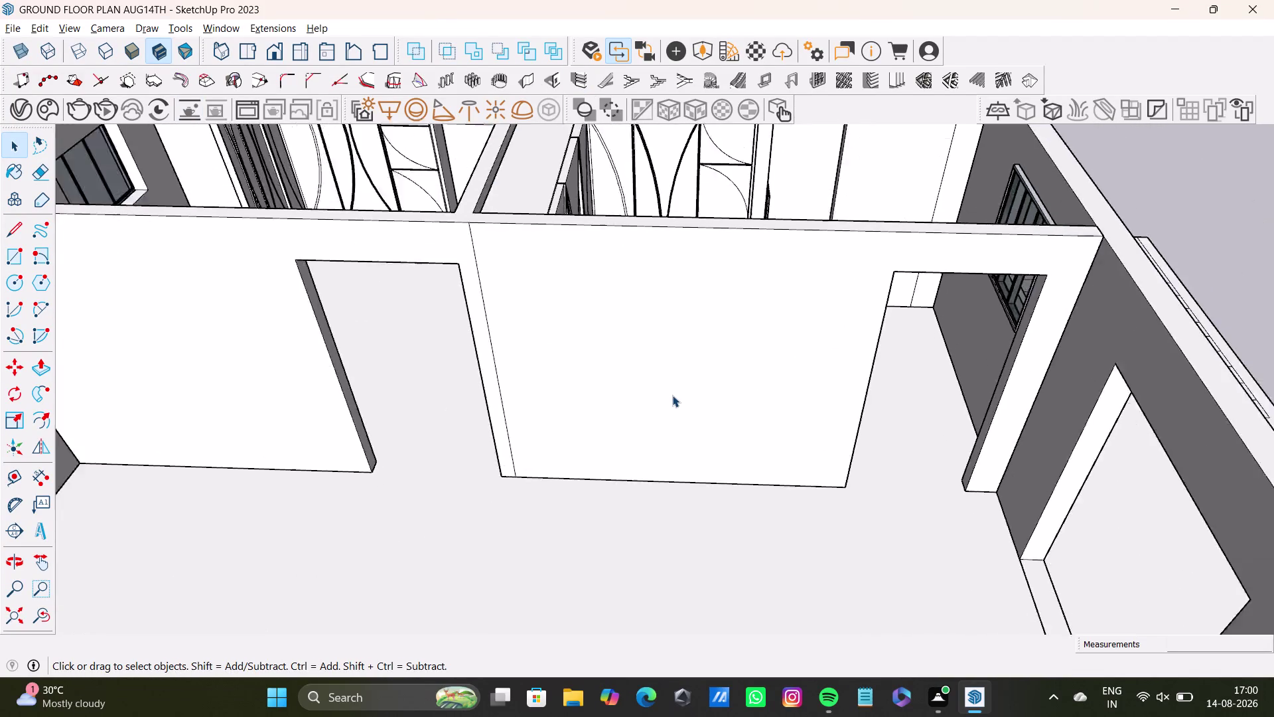
scroll(down, 3)
middle_drag(726, 456, 385, 557)
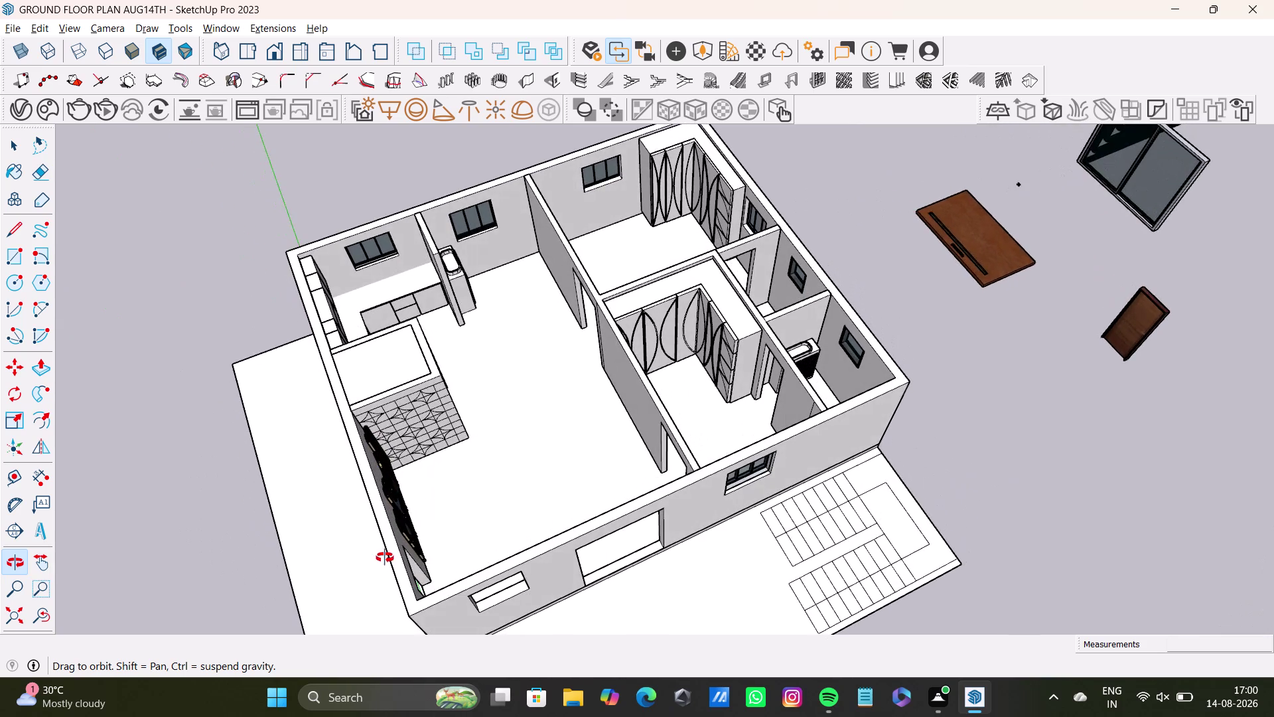
middle_drag(385, 557, 273, 539)
scroll(up, 3)
middle_drag(413, 400, 581, 444)
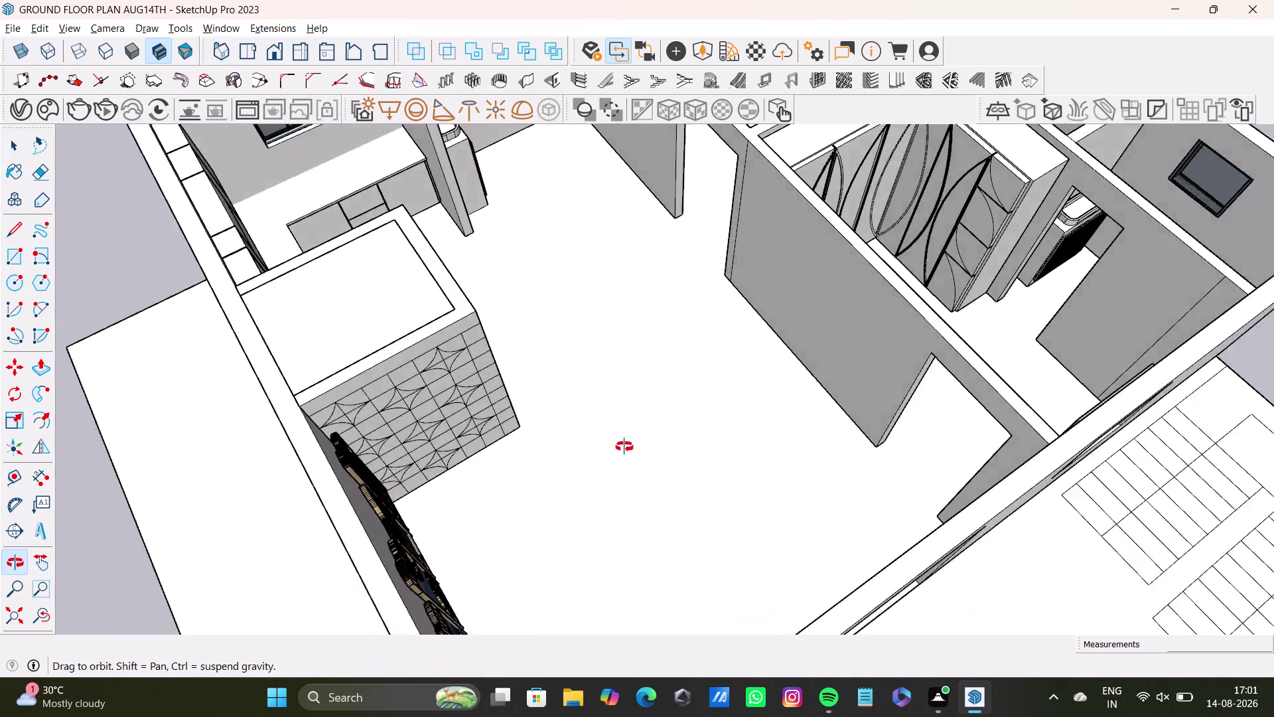
middle_drag(580, 444, 778, 428)
middle_drag(672, 391, 592, 509)
middle_drag(611, 513, 764, 525)
middle_drag(717, 454, 700, 543)
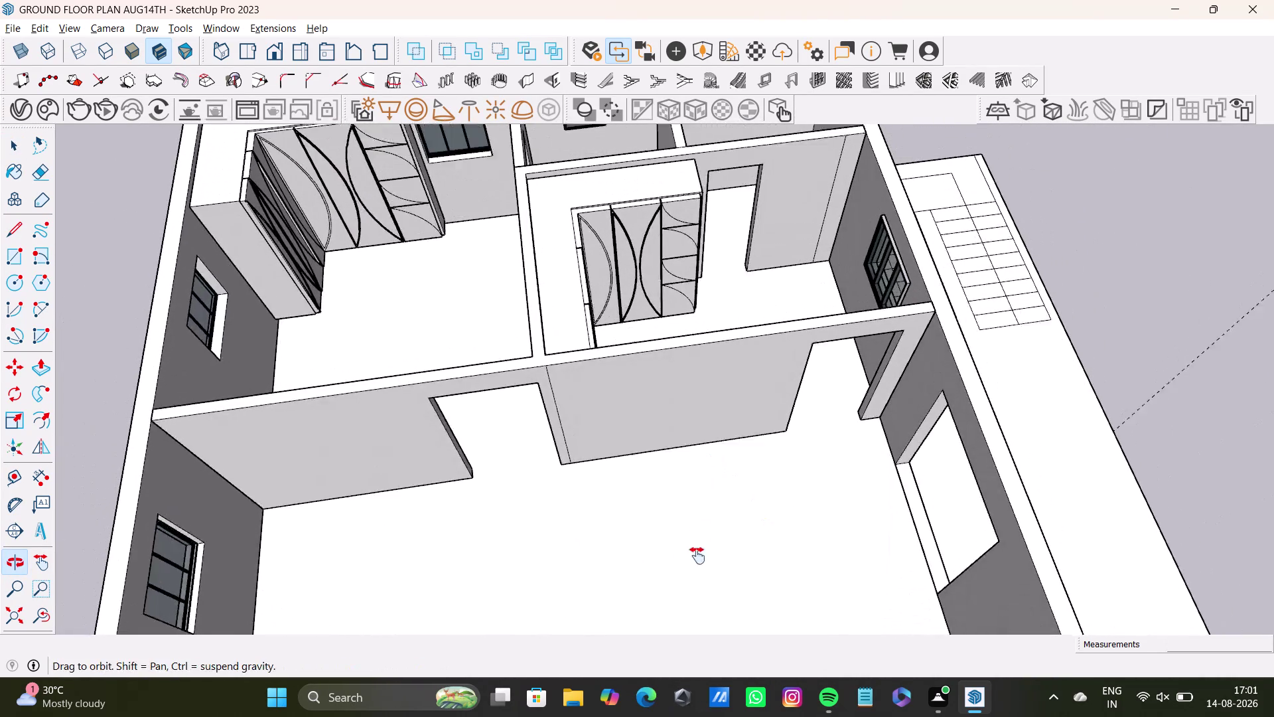
middle_drag(699, 543, 695, 574)
middle_drag(697, 567, 623, 493)
Clear the selection, switch to the Rectangle tool, and zoom to the floor by the central wall.
triple_click(616, 549)
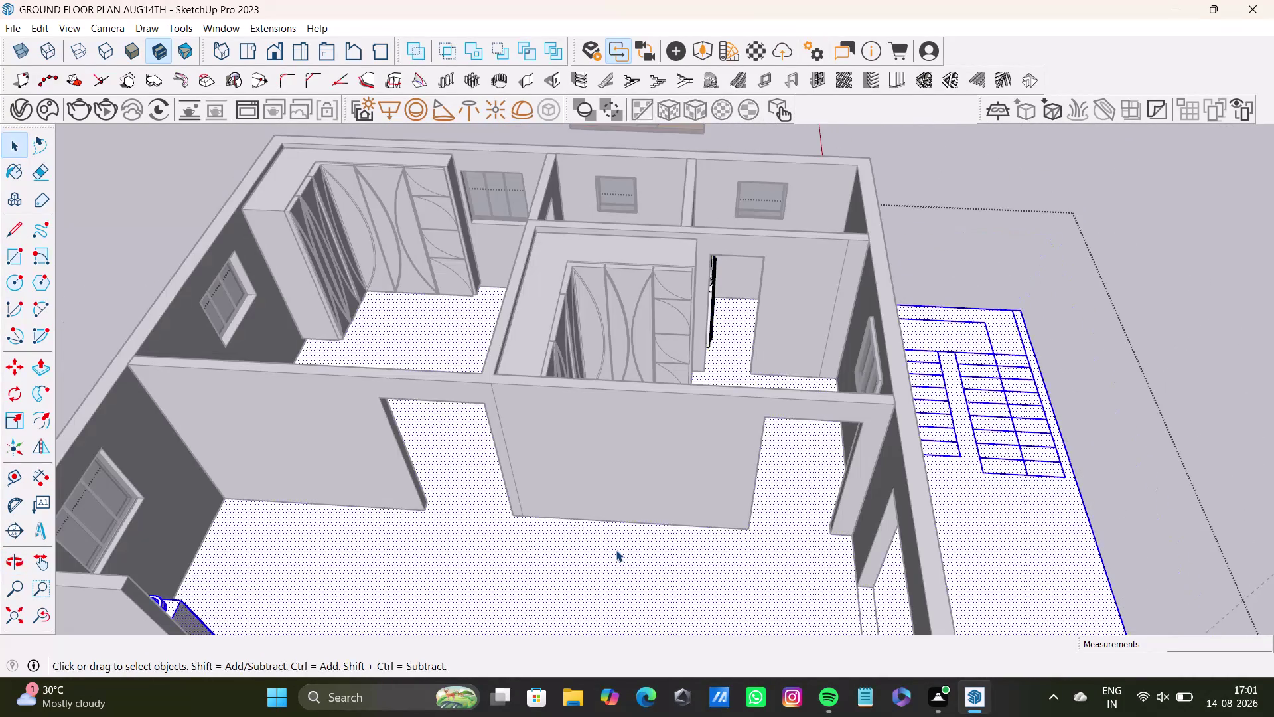
click(616, 549)
double_click(615, 549)
click(596, 561)
click(598, 566)
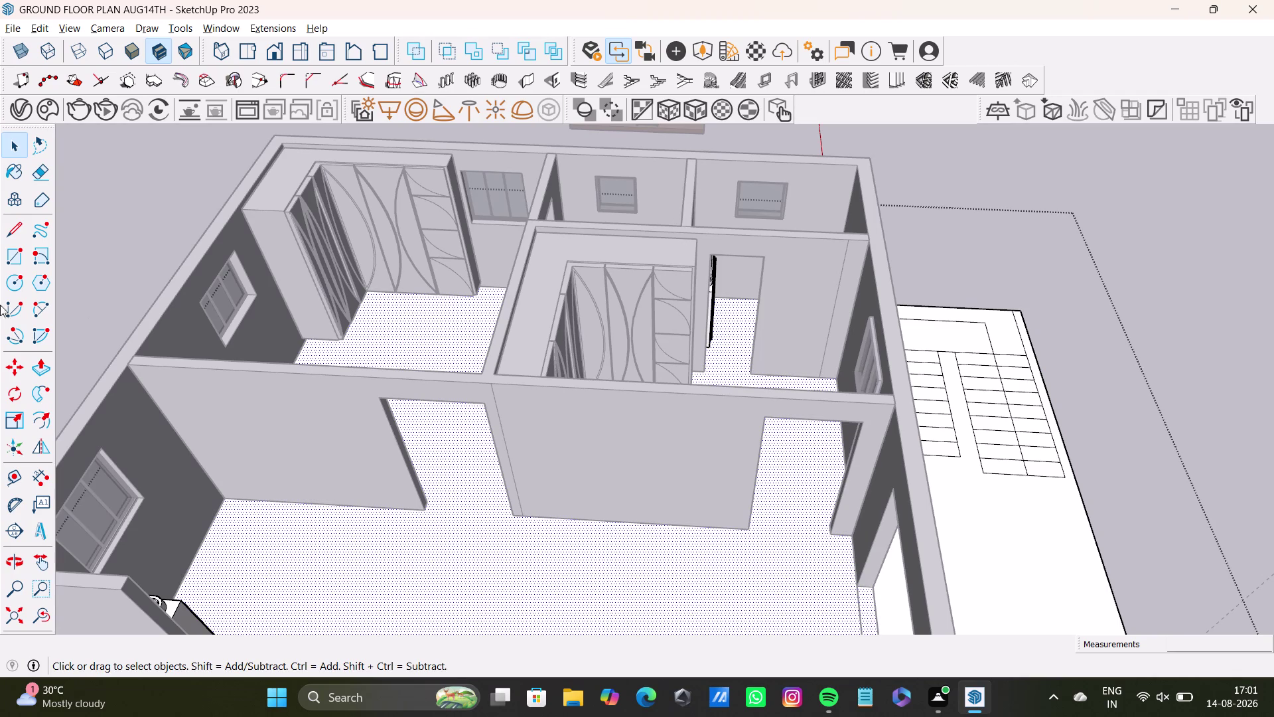
click(5, 253)
scroll(up, 3)
middle_drag(566, 547, 550, 424)
middle_drag(548, 446, 569, 501)
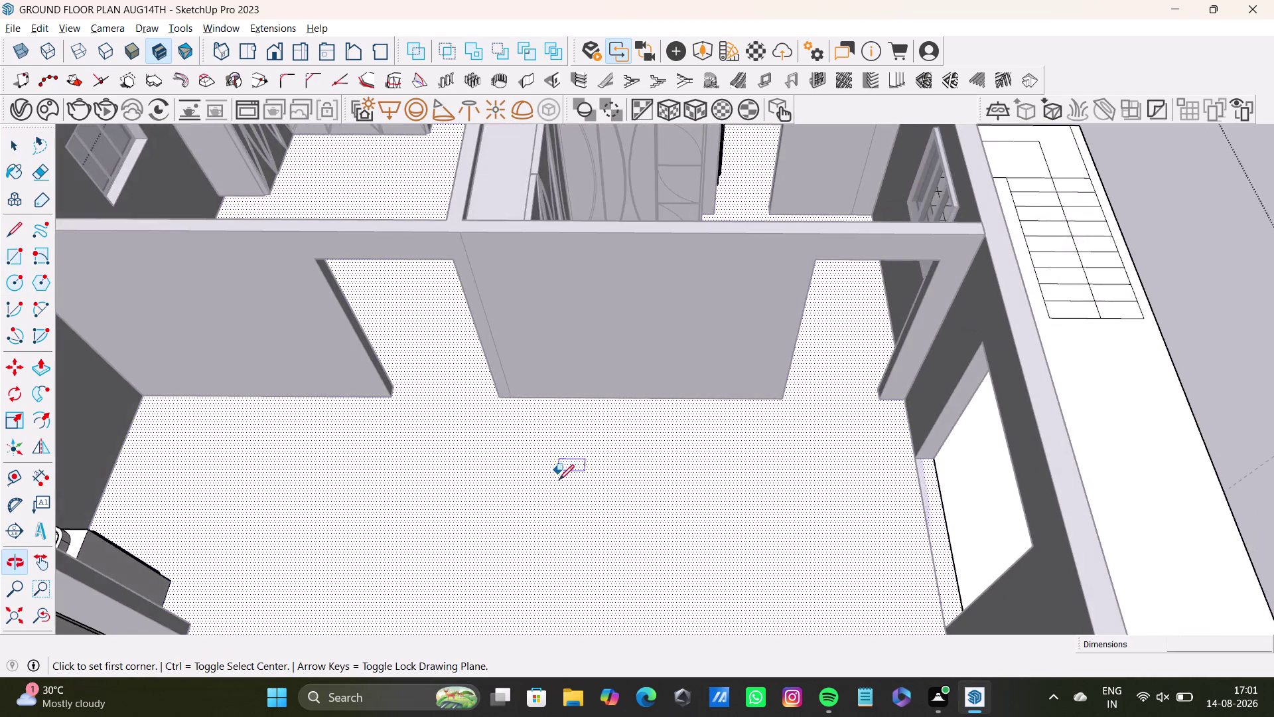
Draw a floor rectangle at the central wall's base and push/pull it up into a thin slab.
scroll(up, 3)
click(509, 383)
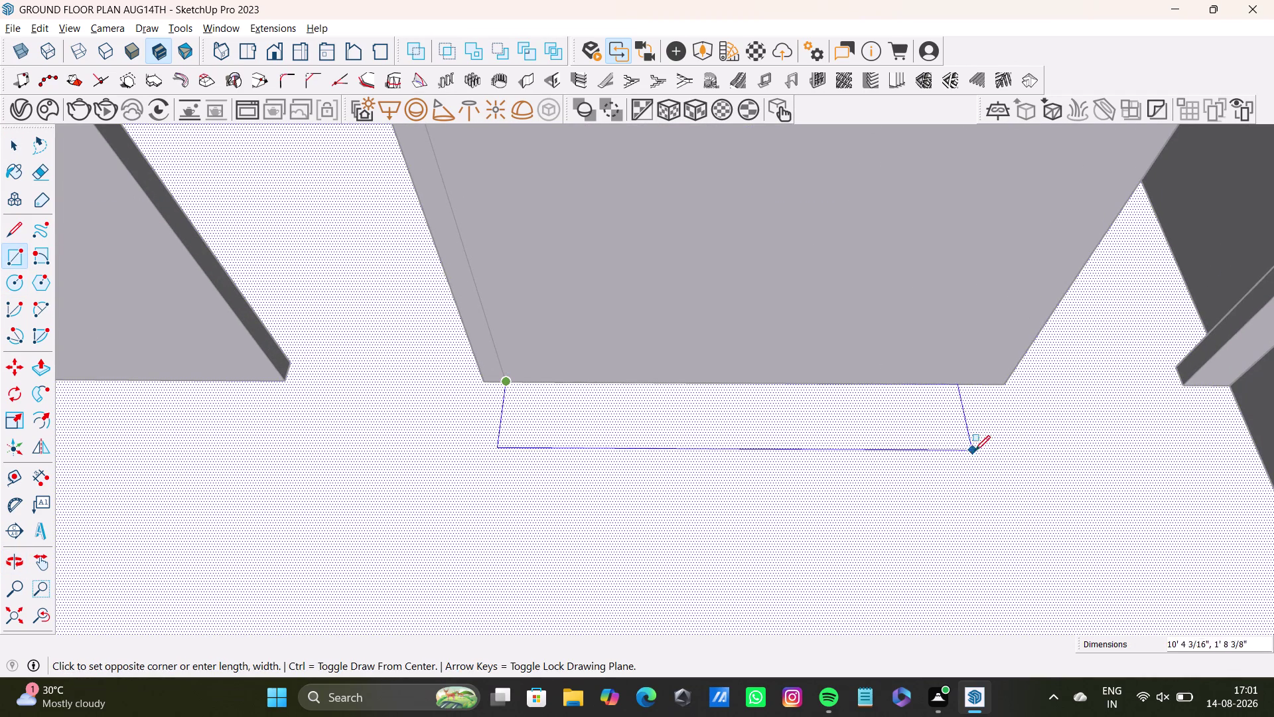
click(1026, 502)
key(space)
click(955, 477)
key(p)
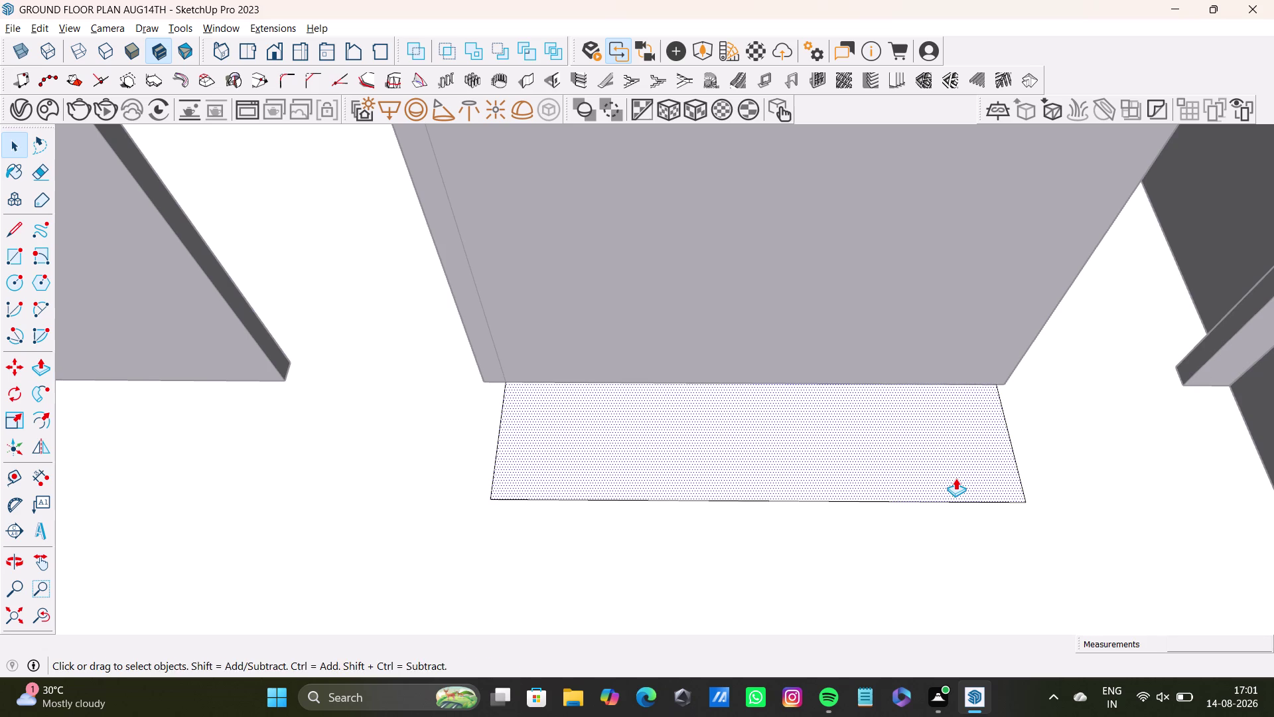
click(955, 477)
click(944, 459)
key(space)
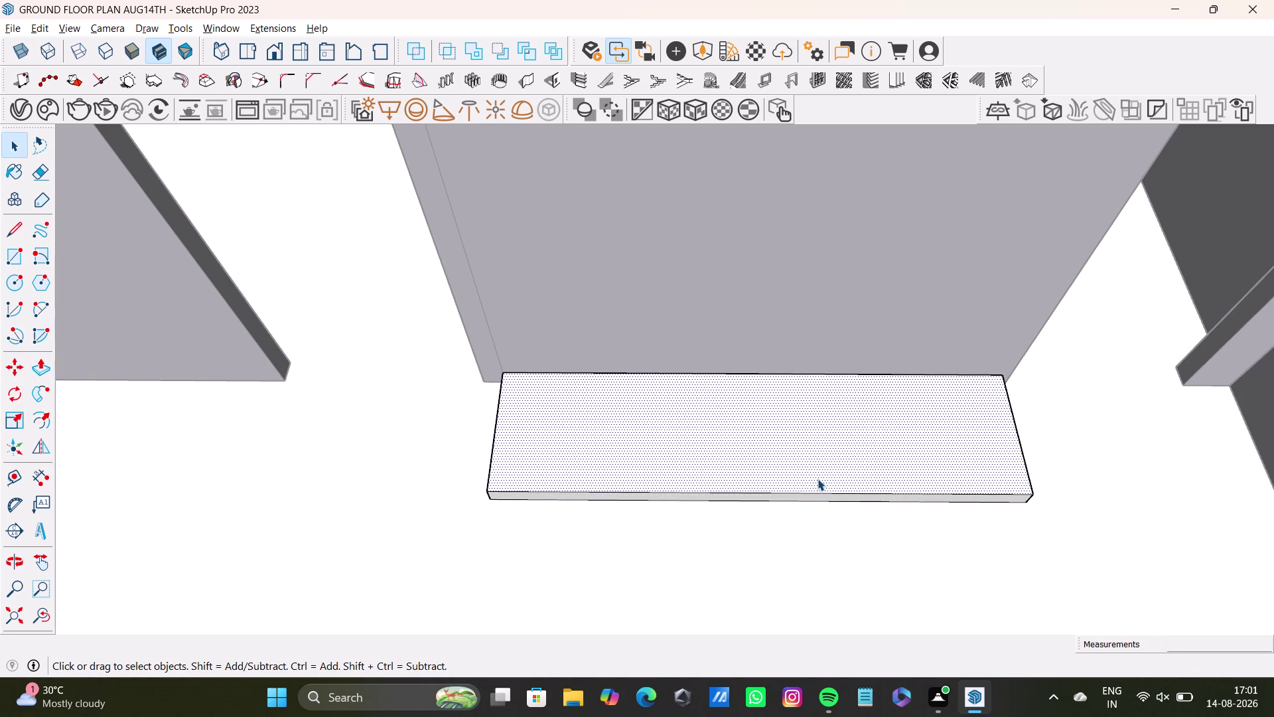
Select the new slab, pull back to view the wall above it, then clear the selection.
triple_click(818, 478)
click(817, 478)
key(space)
scroll(up, 3)
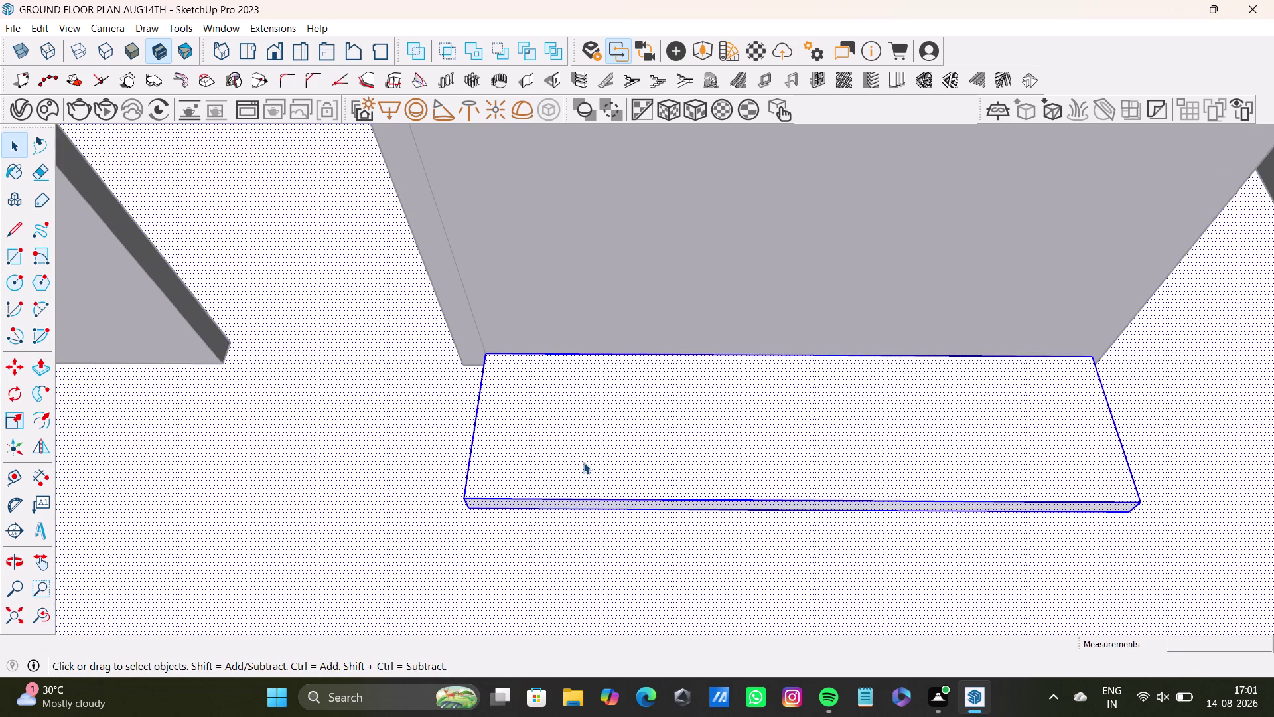
scroll(down, 3)
middle_drag(586, 459, 578, 515)
middle_drag(579, 518, 576, 434)
key(space)
click(1071, 192)
middle_drag(622, 402, 695, 426)
click(11, 250)
scroll(up, 3)
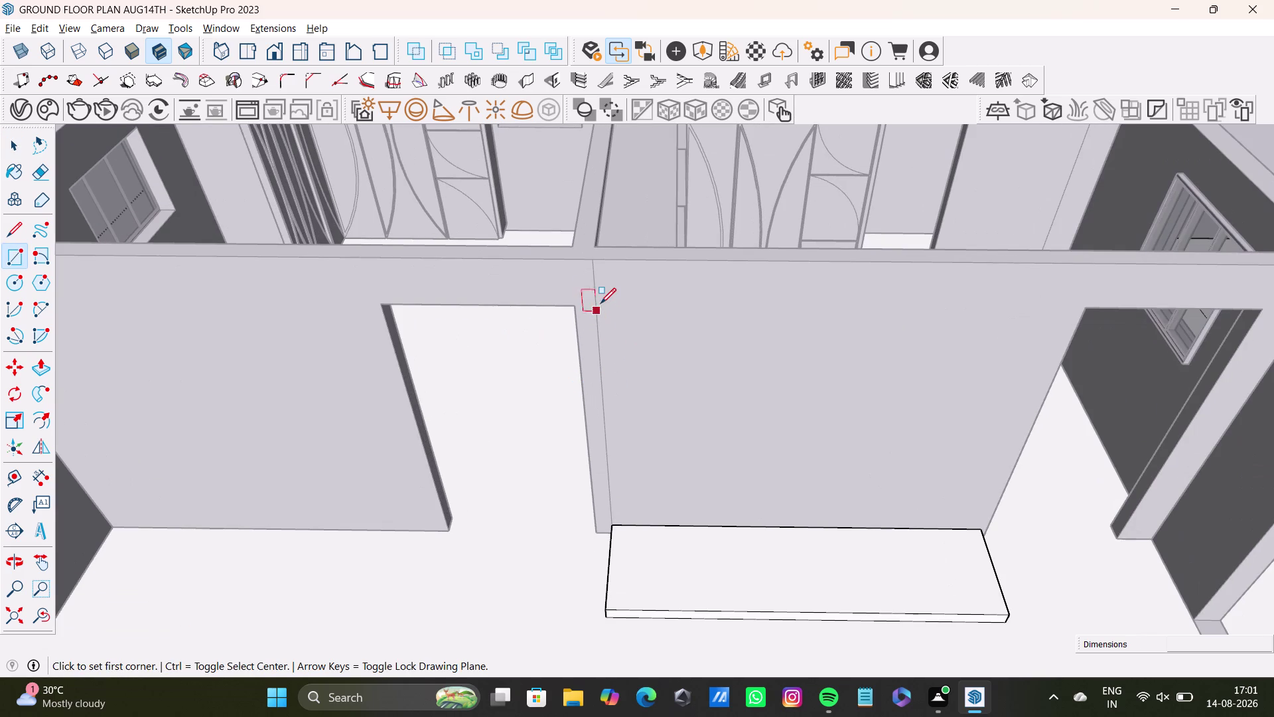
drag(598, 301, 606, 305)
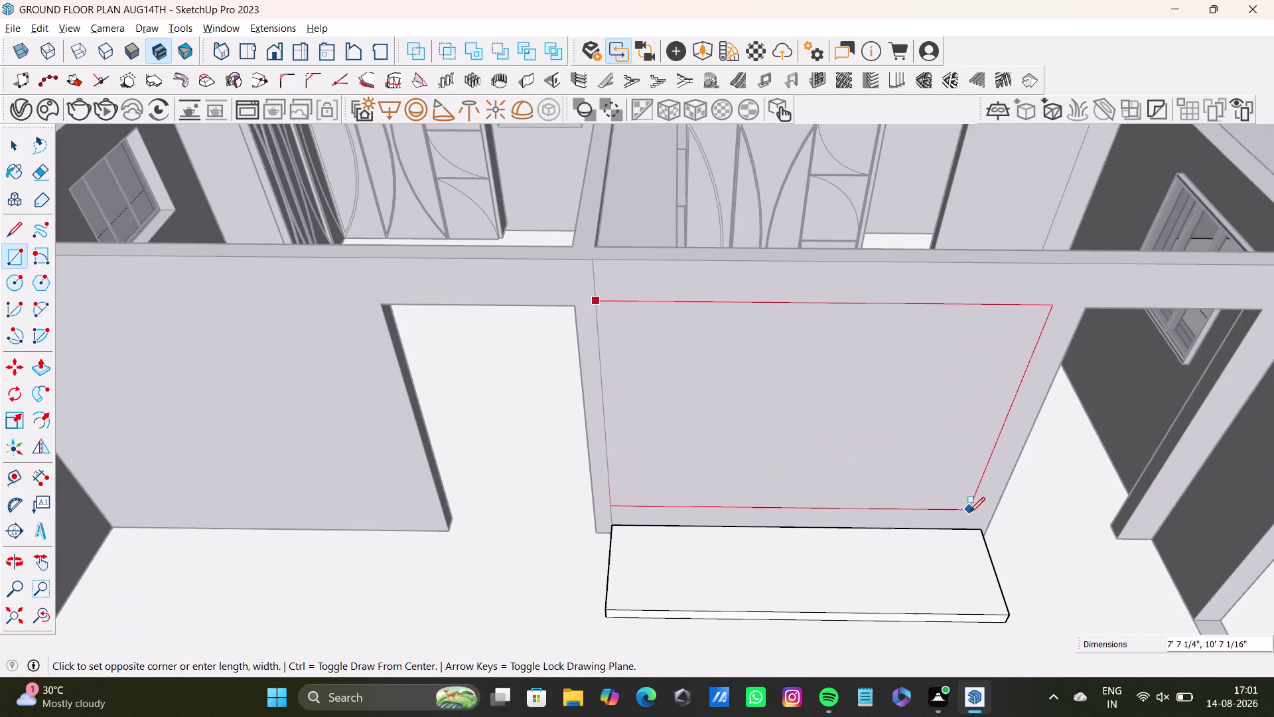
click(980, 528)
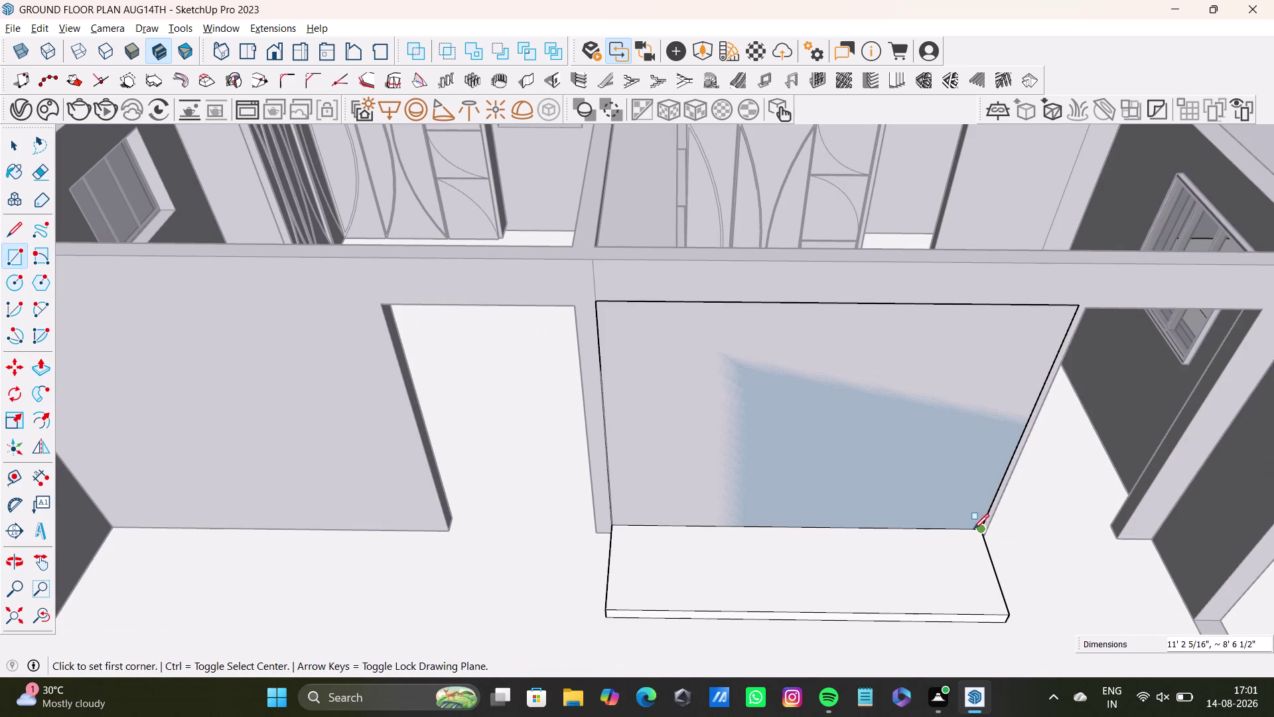
key(space)
middle_drag(782, 530, 714, 445)
scroll(down, 3)
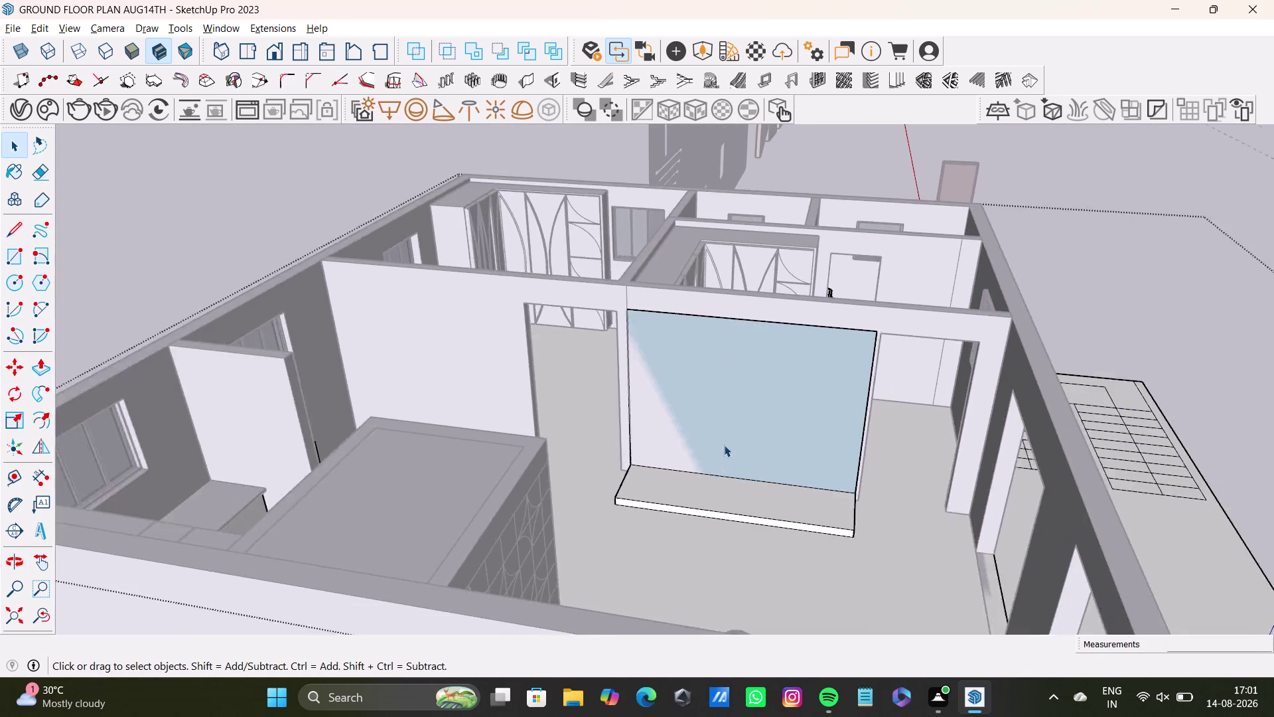
scroll(down, 3)
key(space)
click(1075, 315)
click(1004, 304)
double_click(1016, 303)
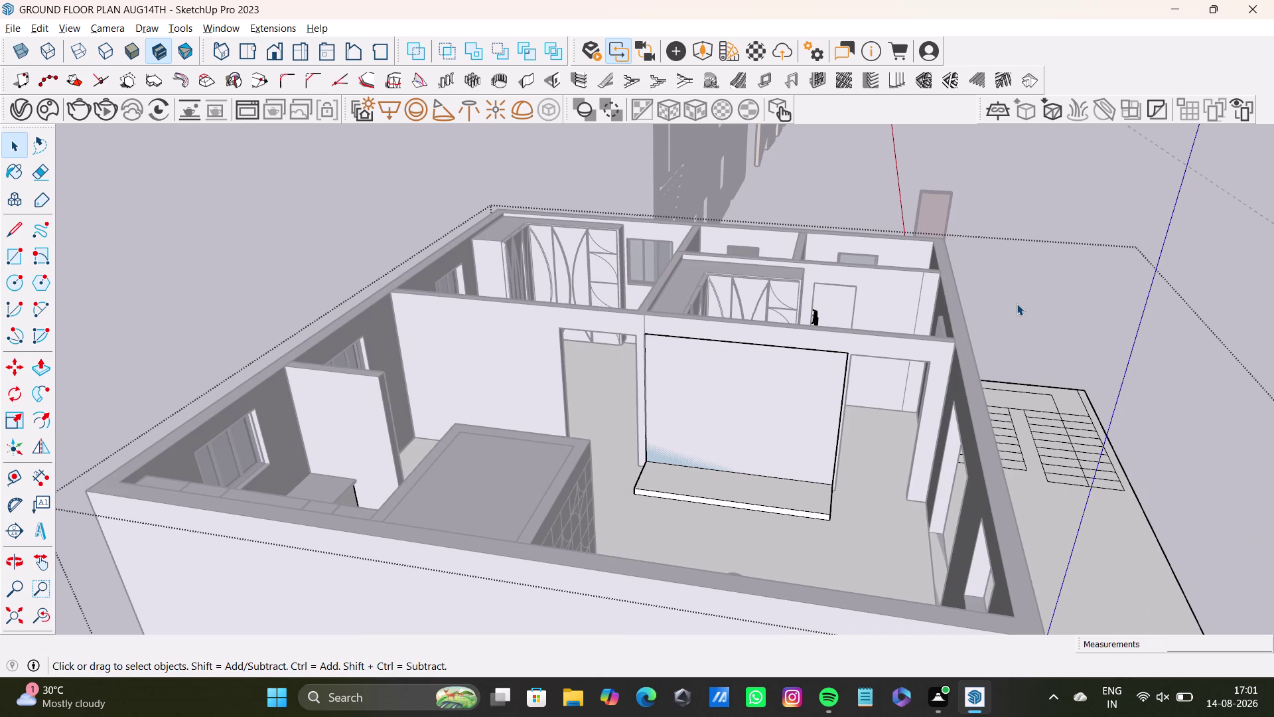
triple_click(759, 395)
double_click(759, 395)
double_click(744, 382)
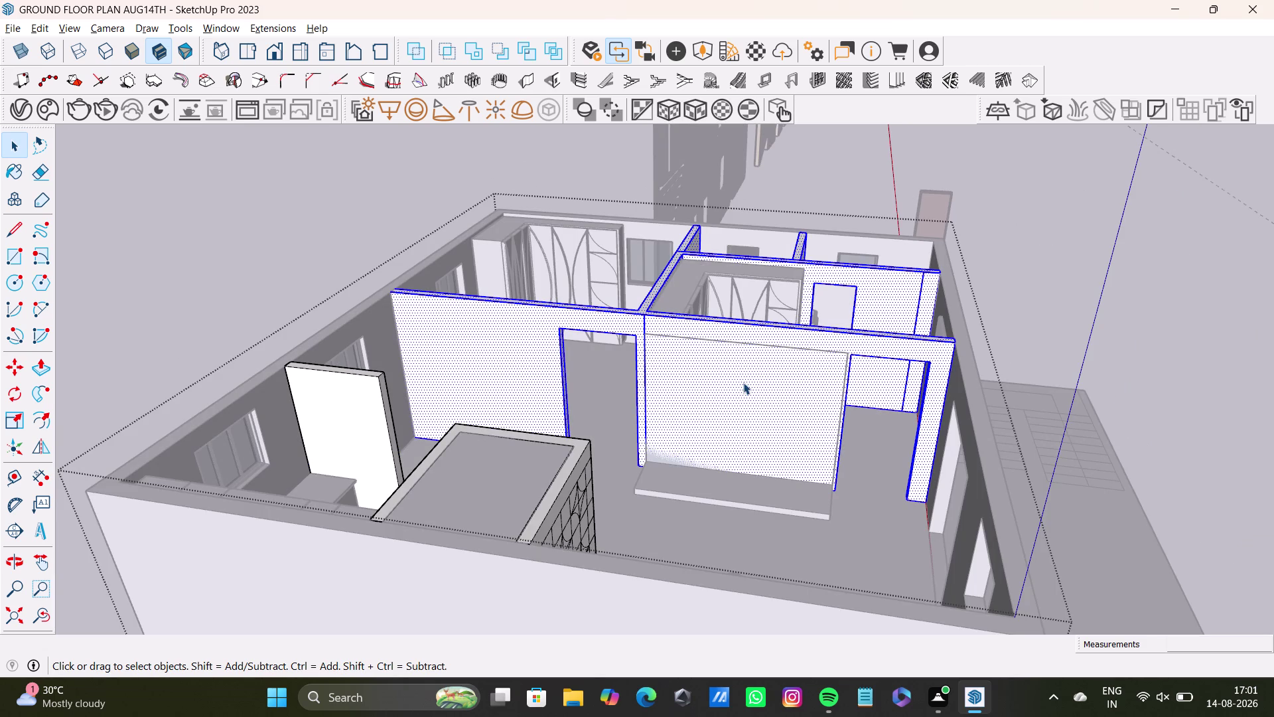
double_click(740, 361)
scroll(up, 3)
key(ctrl+z)
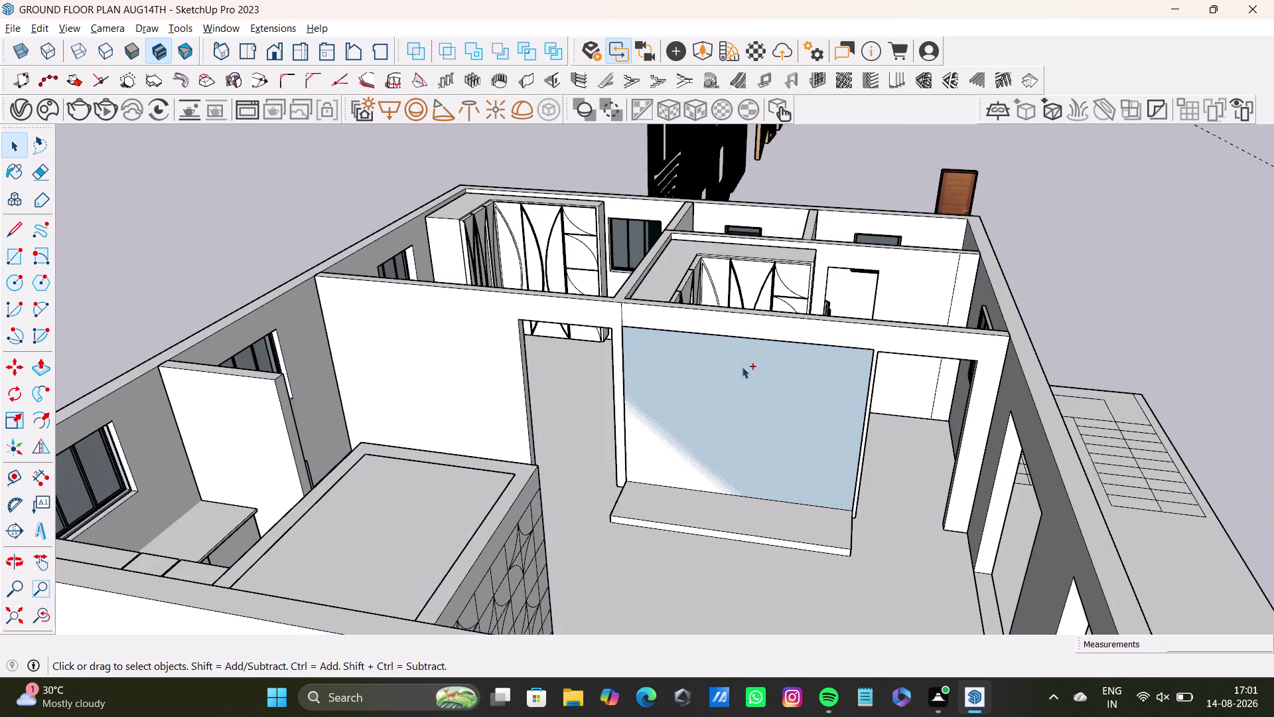
scroll(up, 3)
middle_drag(744, 374, 749, 432)
click(771, 434)
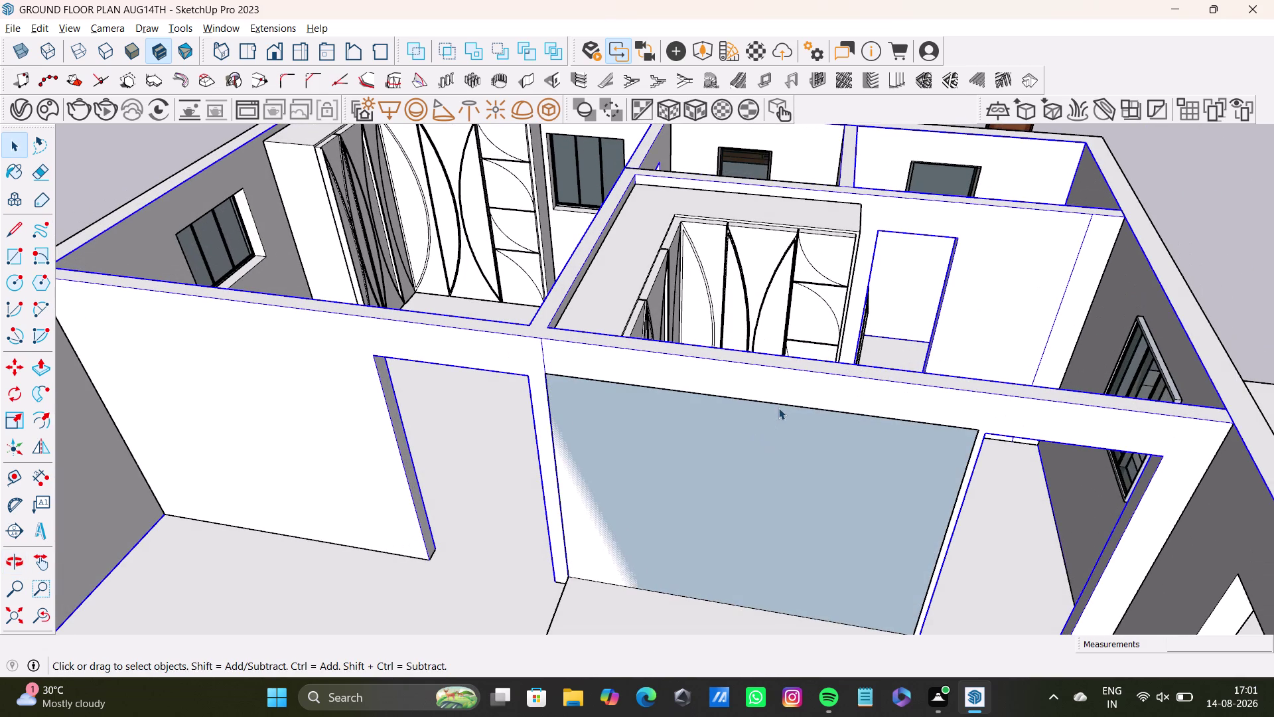
click(1224, 264)
scroll(up, 3)
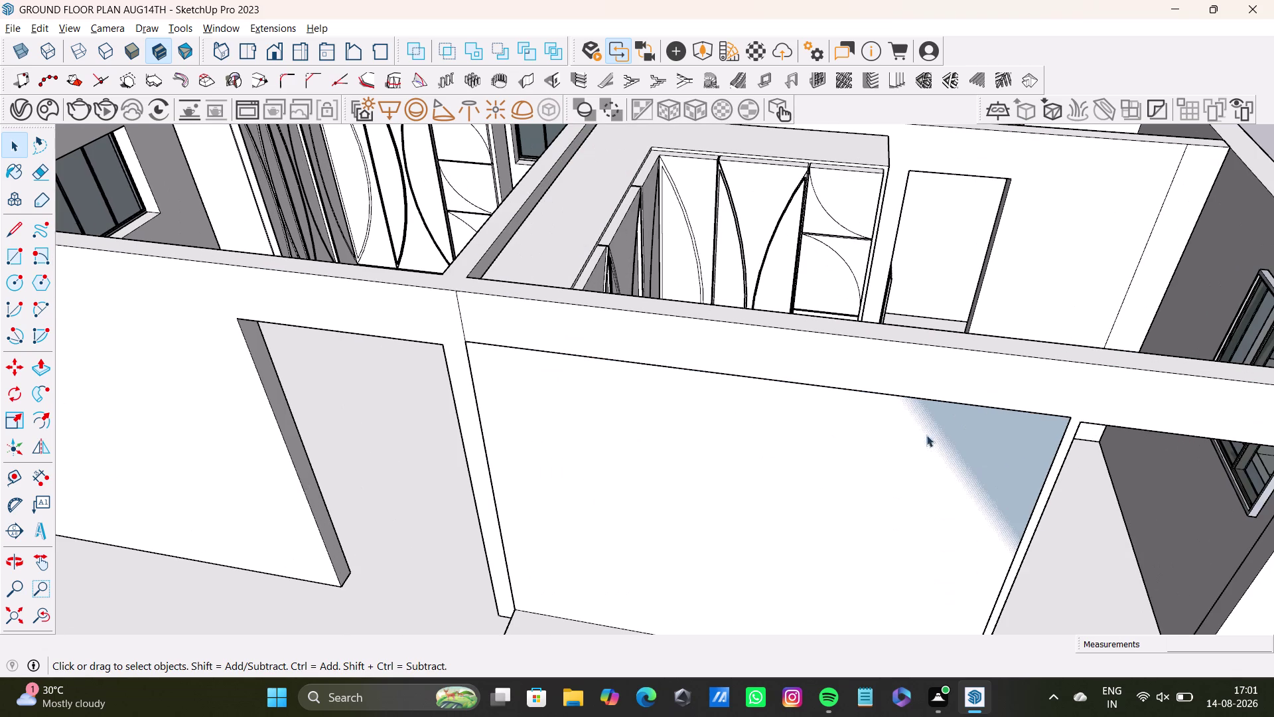
key(ctrl+z)
middle_drag(746, 445, 755, 485)
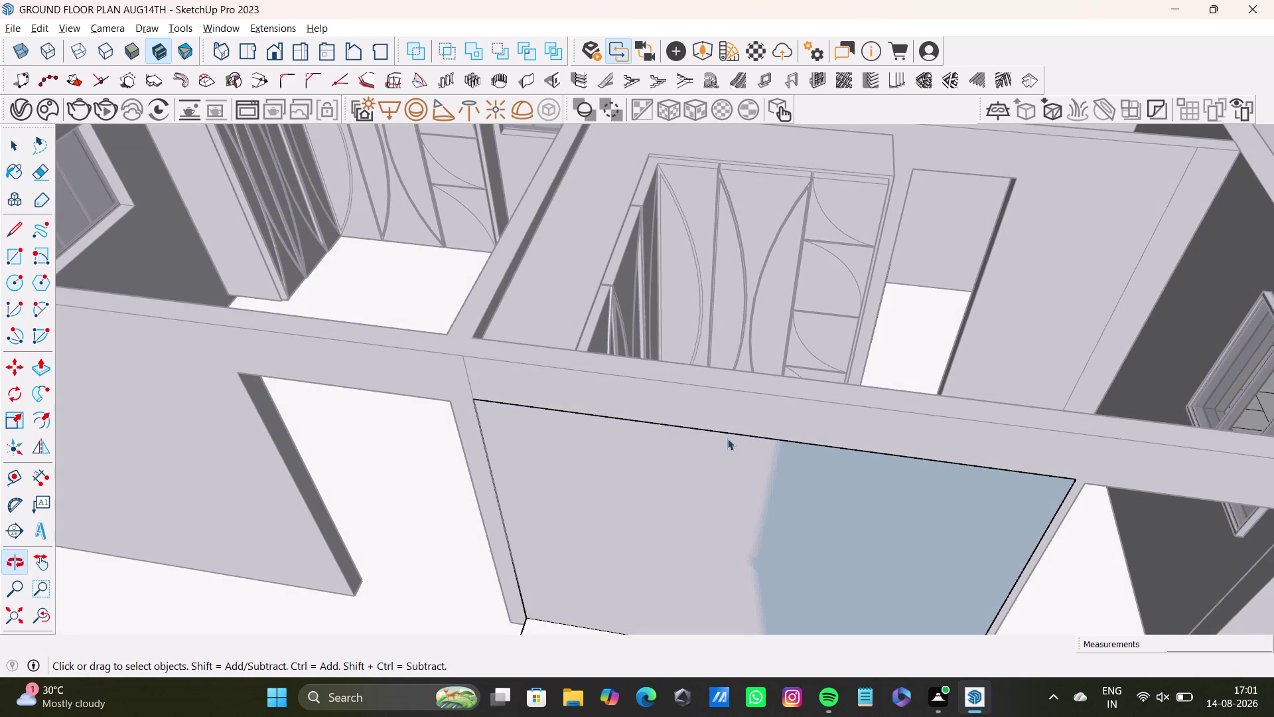
double_click(740, 436)
key(ctrl+z)
scroll(down, 3)
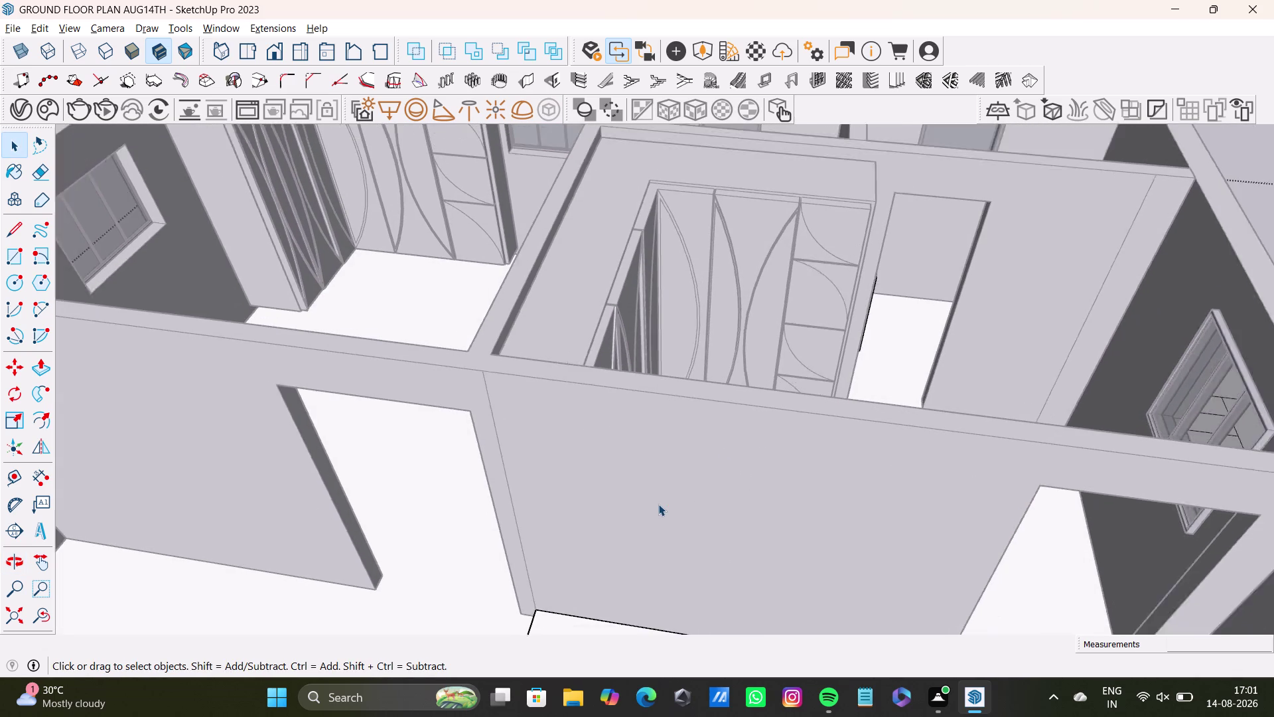
scroll(down, 3)
middle_drag(712, 575, 899, 566)
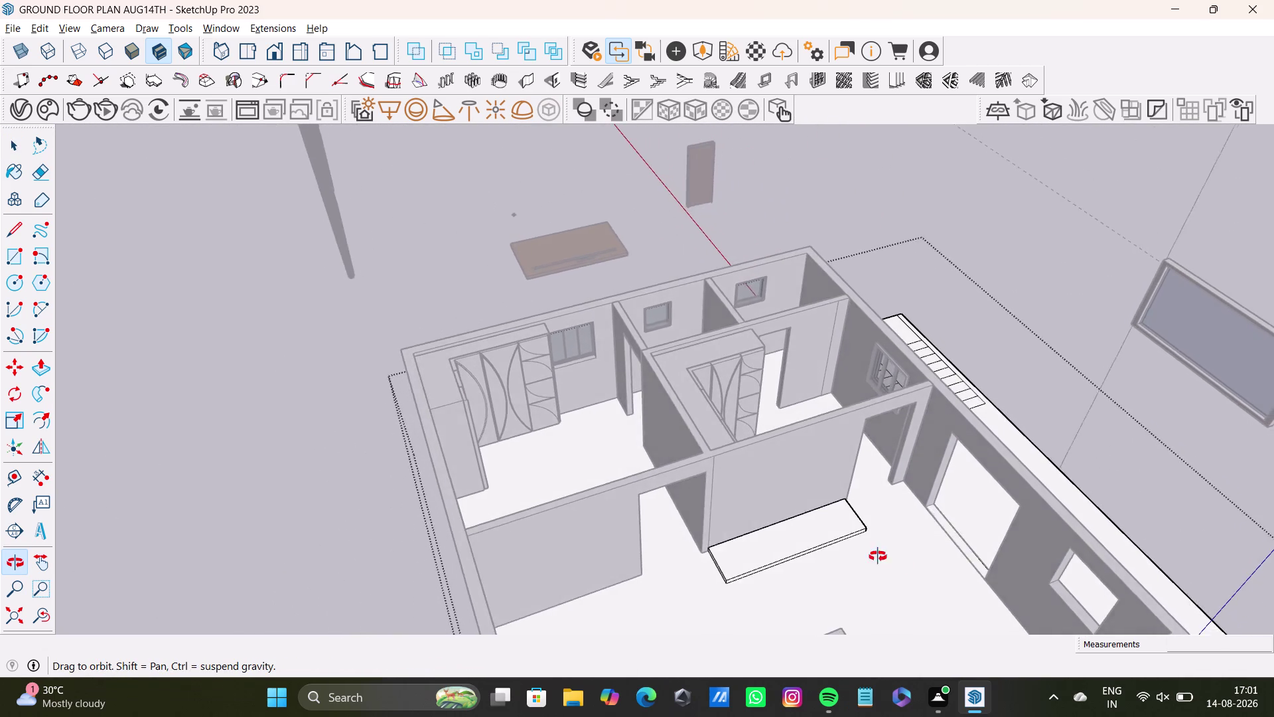
middle_drag(899, 566, 733, 484)
click(16, 248)
scroll(up, 3)
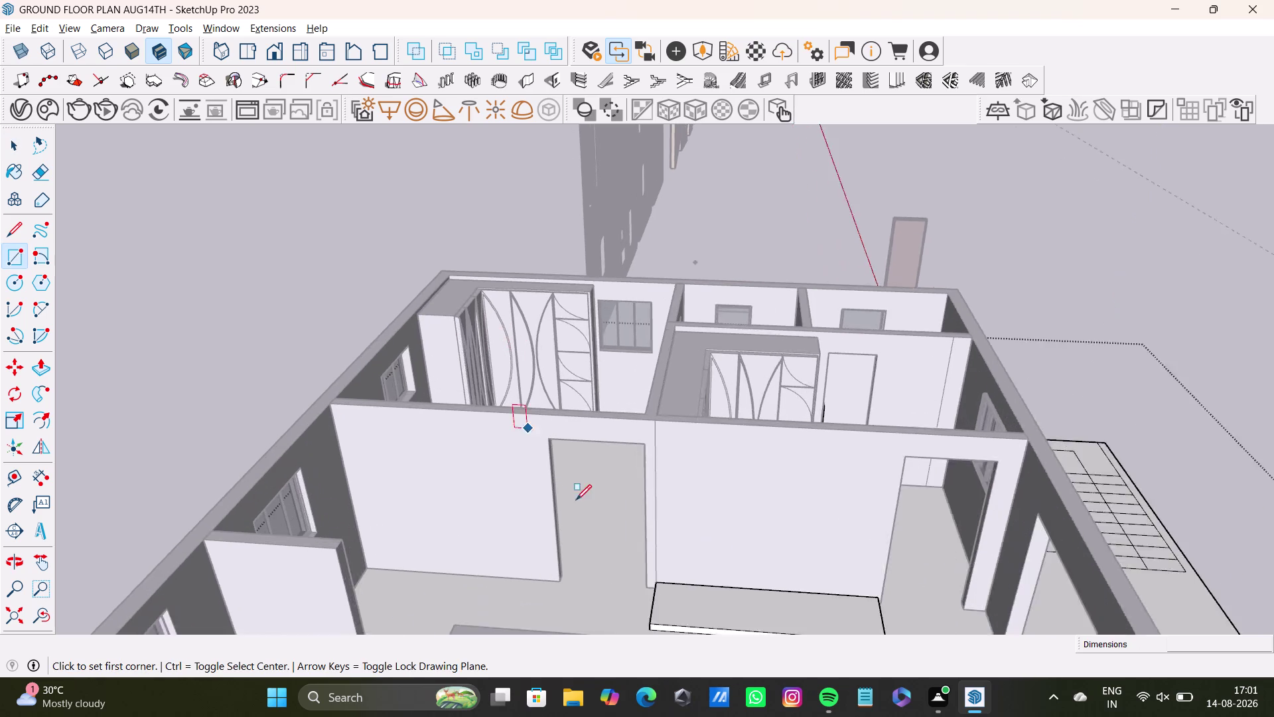
scroll(up, 3)
middle_drag(675, 512, 548, 387)
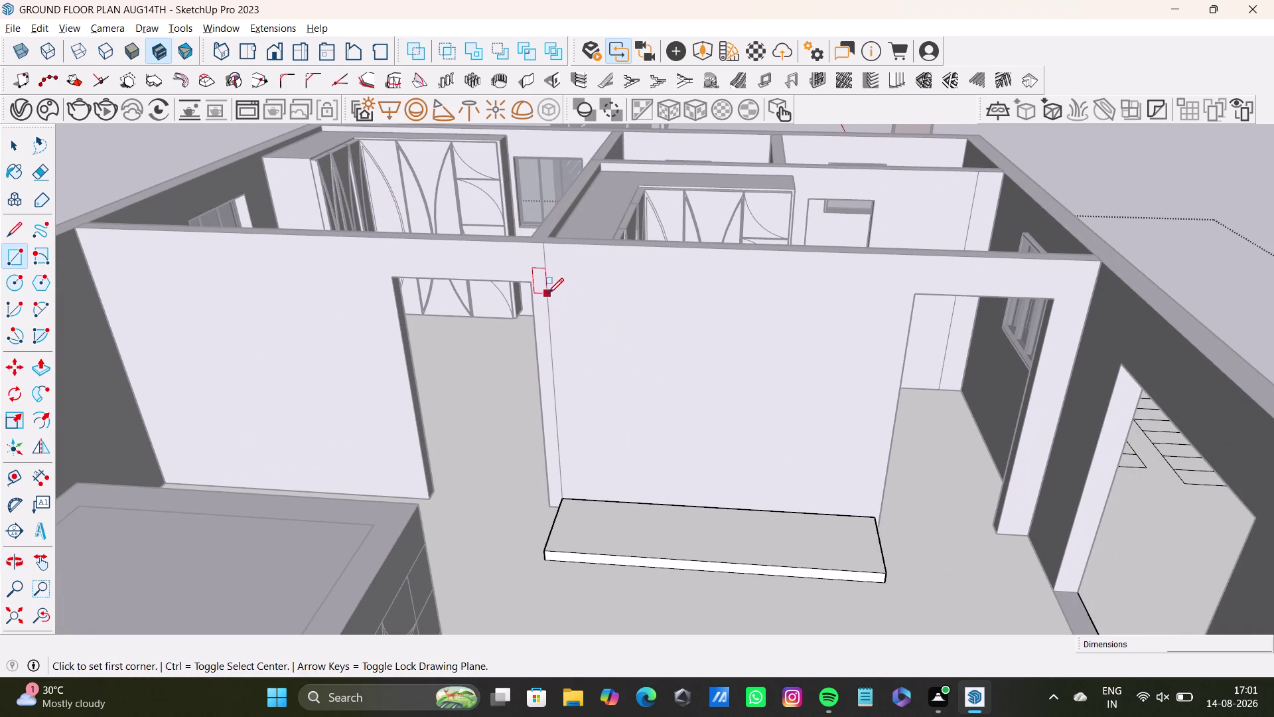
drag(549, 293, 575, 294)
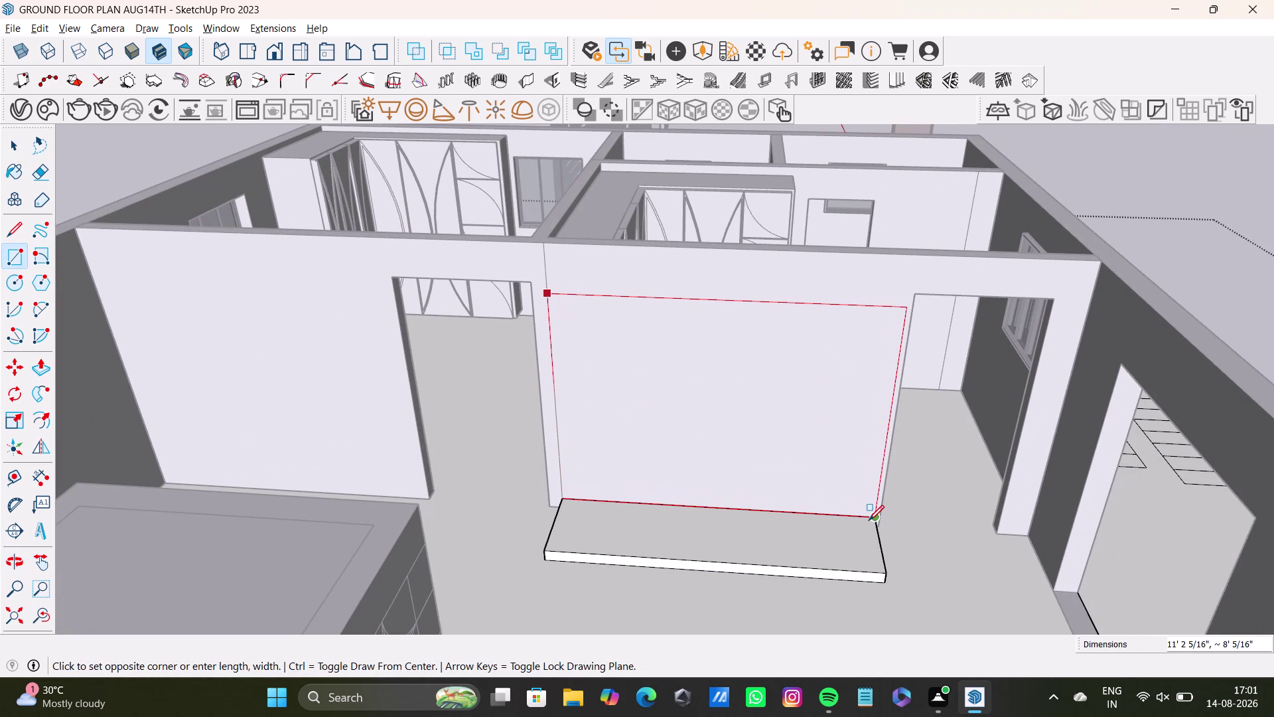
click(874, 518)
key(space)
click(749, 439)
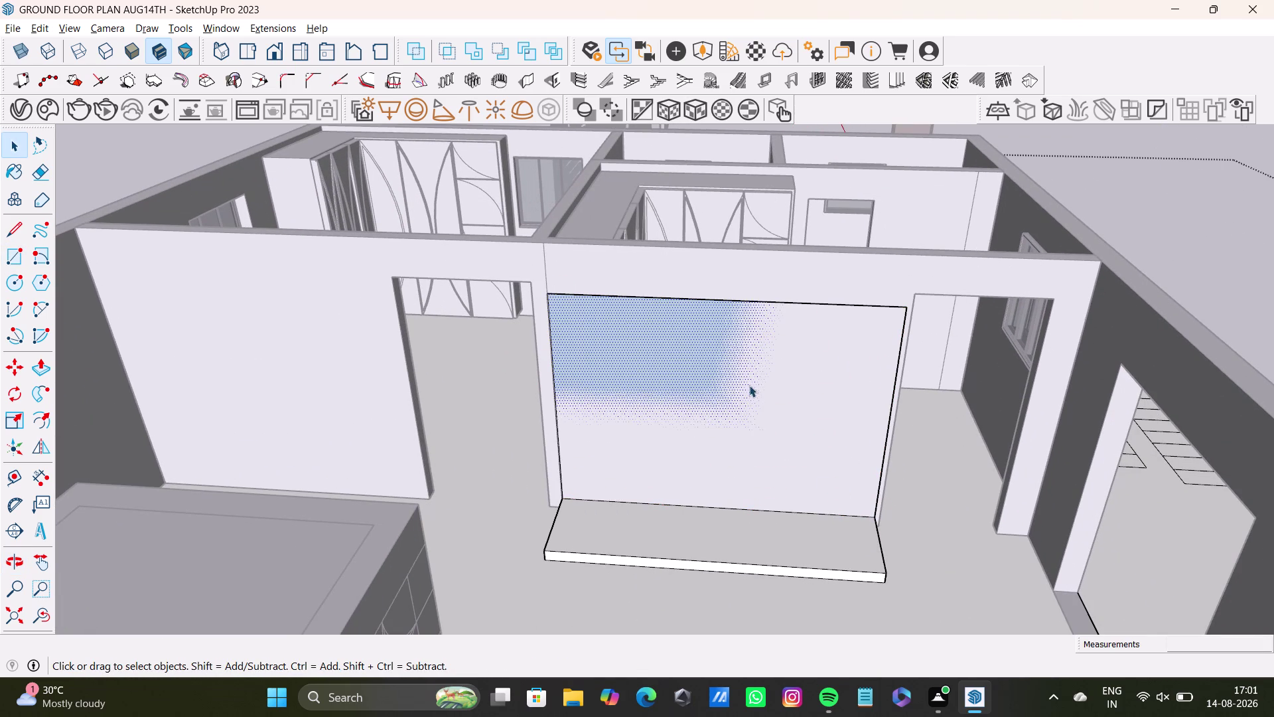
right_click(742, 408)
right_click(742, 409)
right_click(747, 411)
right_click(747, 412)
right_click(746, 412)
right_click(747, 411)
triple_click(583, 317)
click(583, 317)
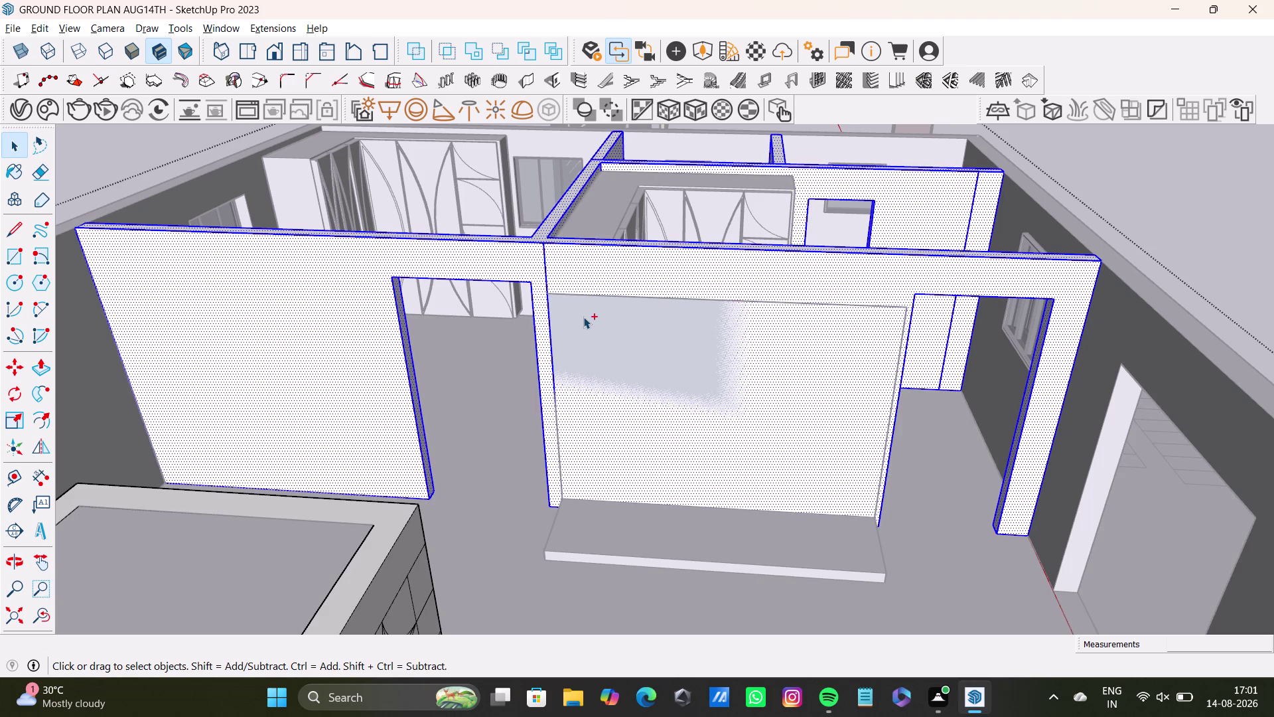
key(ctrl+z)
key(ctrl+z)
middle_drag(667, 490, 696, 498)
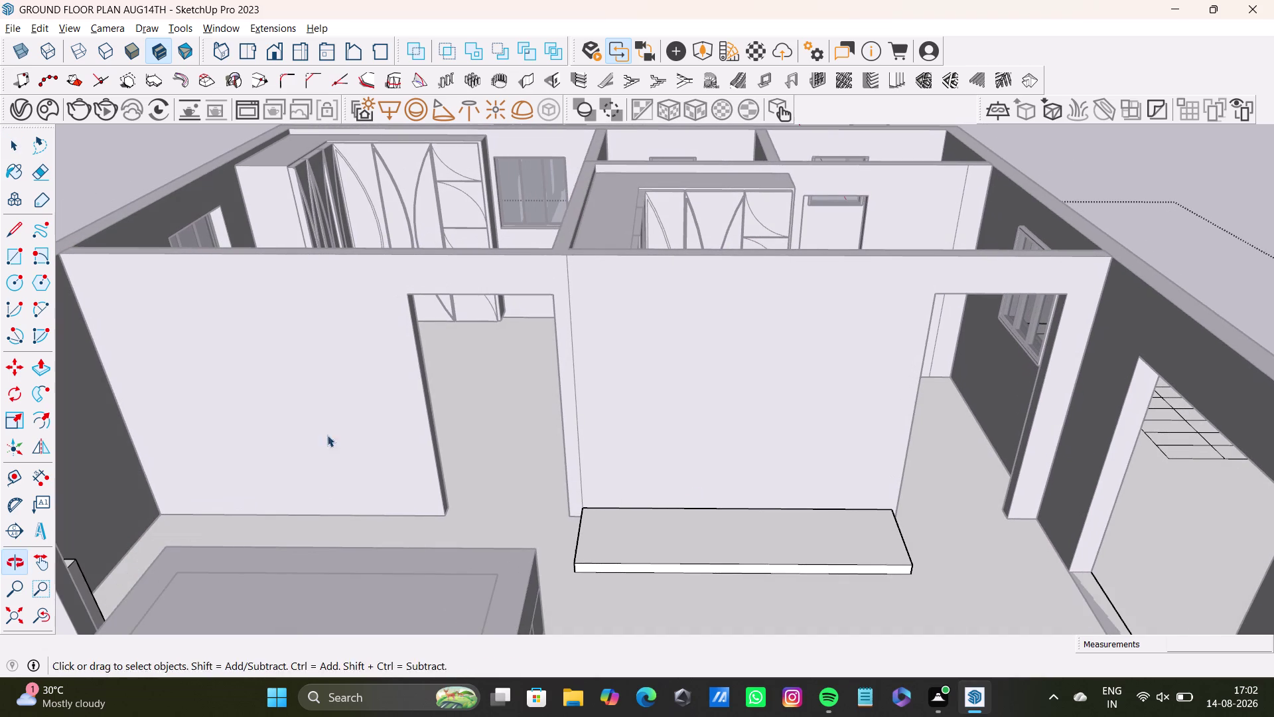
click(27, 246)
middle_drag(537, 391, 465, 295)
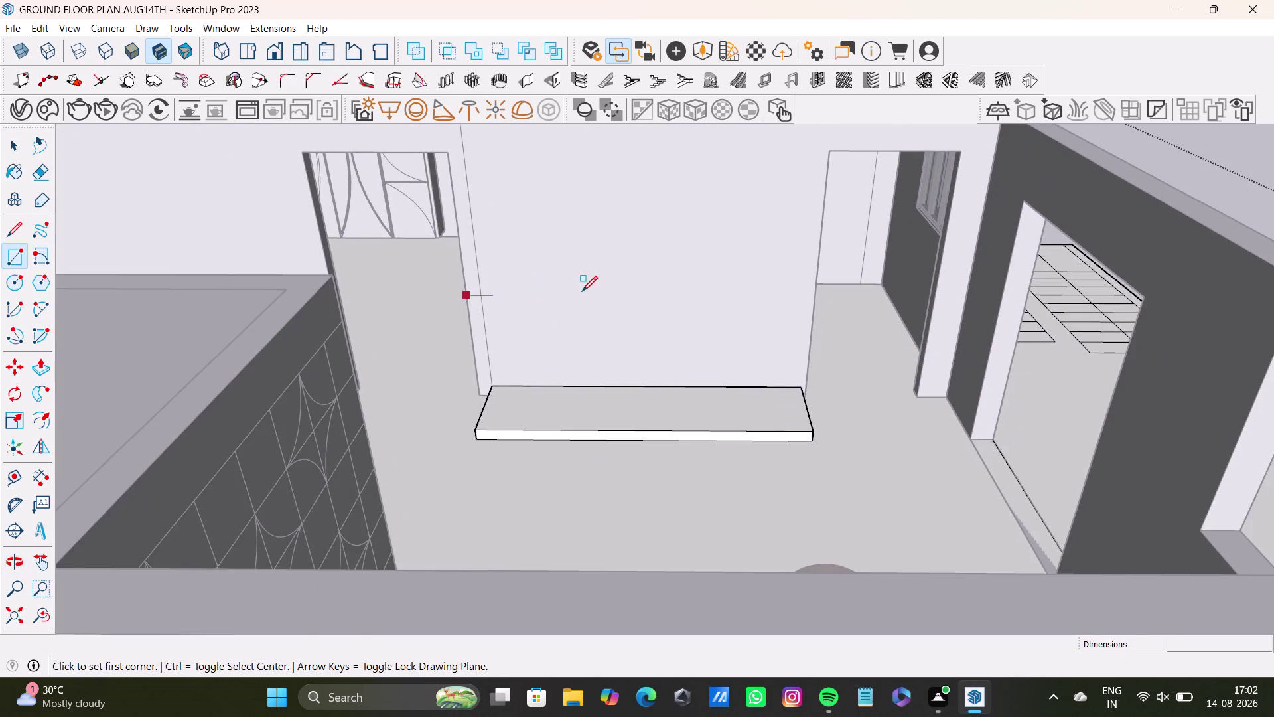
middle_drag(593, 331, 592, 424)
key(space)
triple_click(1125, 172)
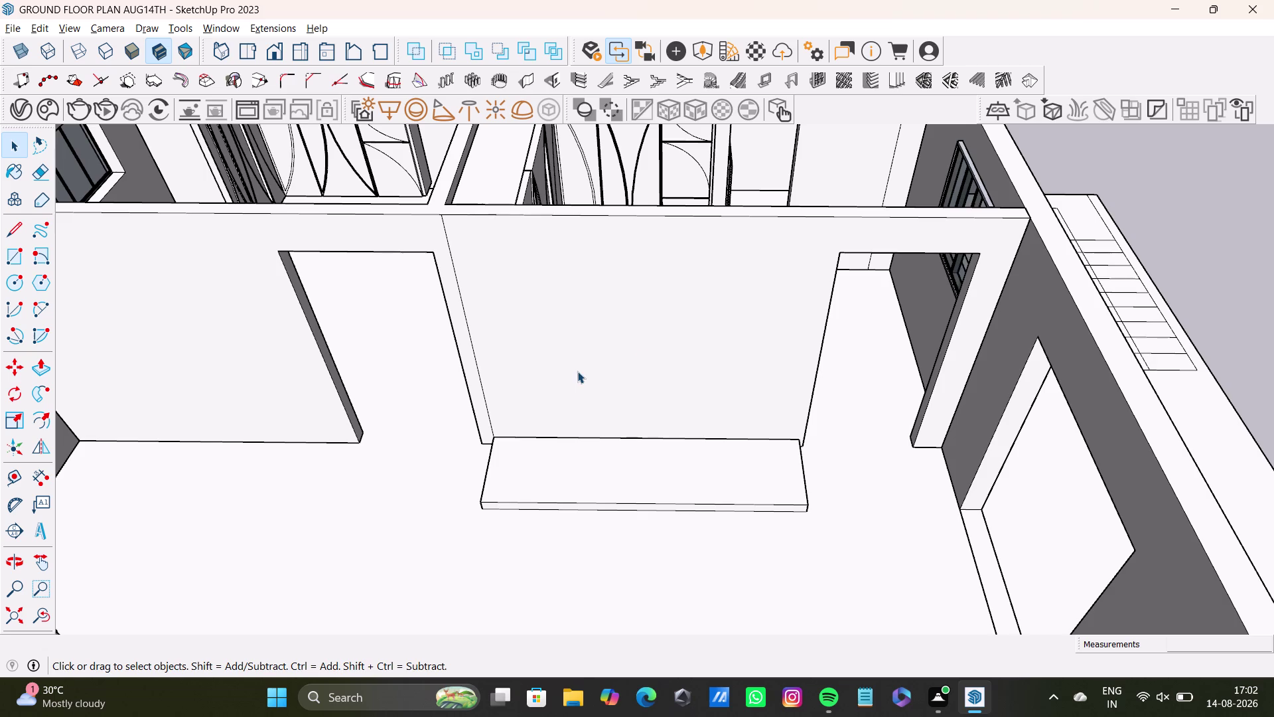
triple_click(641, 351)
click(642, 351)
triple_click(654, 485)
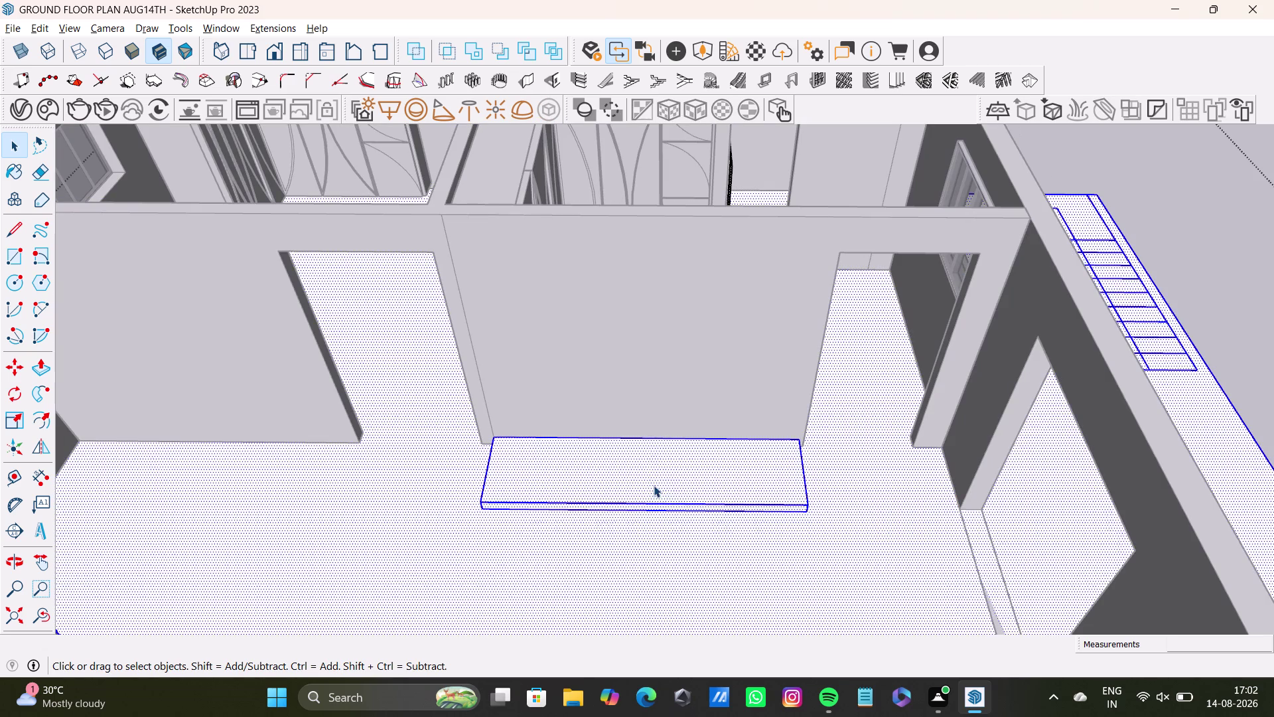
click(651, 426)
double_click(653, 423)
click(21, 256)
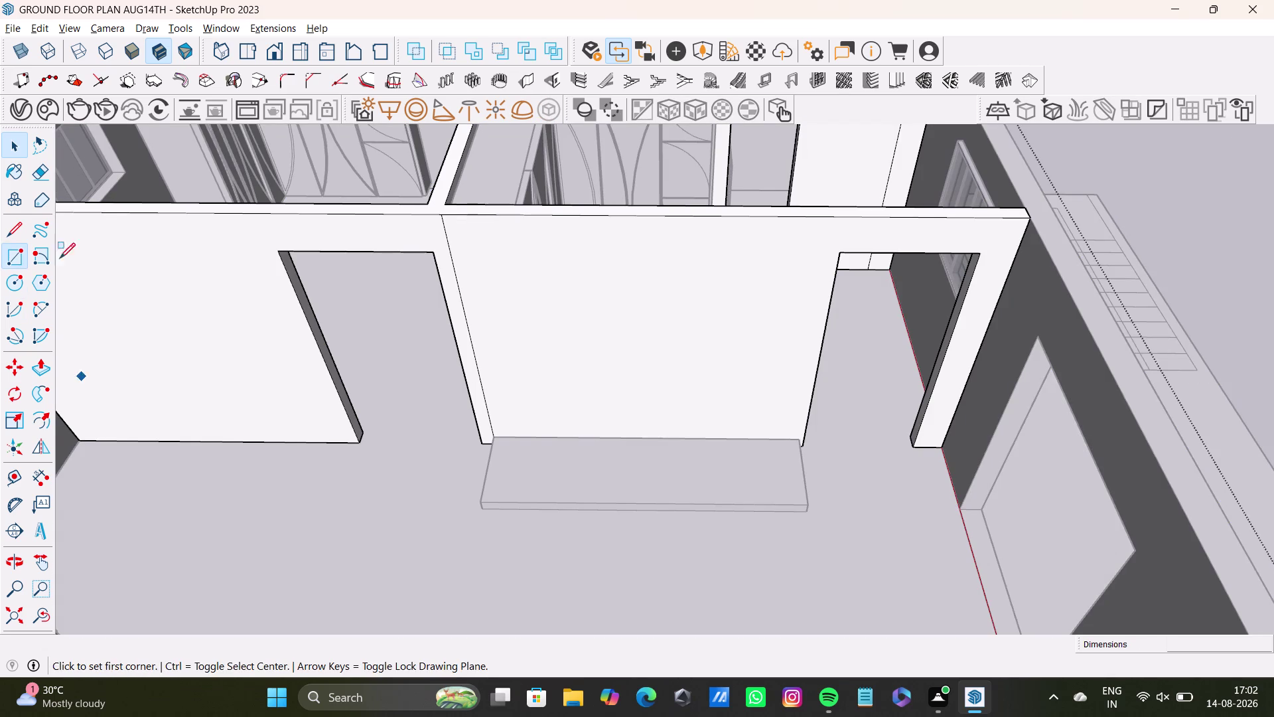
scroll(up, 3)
middle_drag(564, 321, 664, 330)
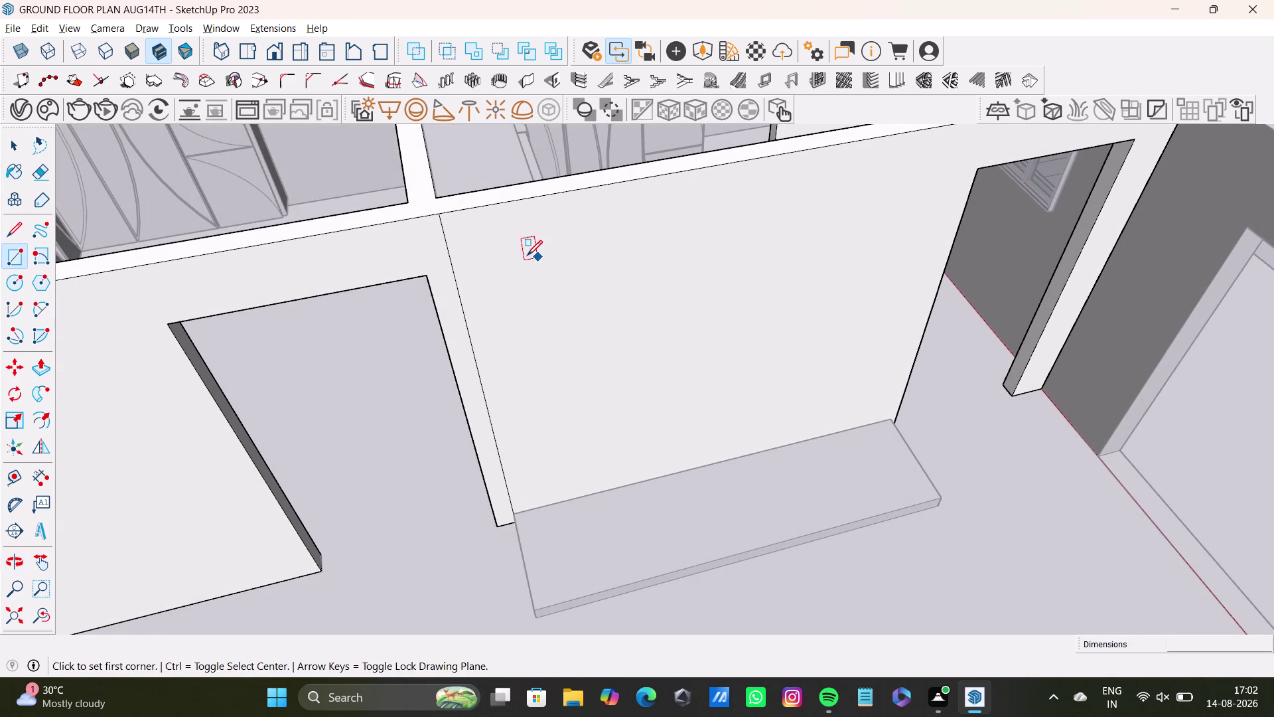
key(space)
scroll(down, 3)
key(space)
click(1068, 225)
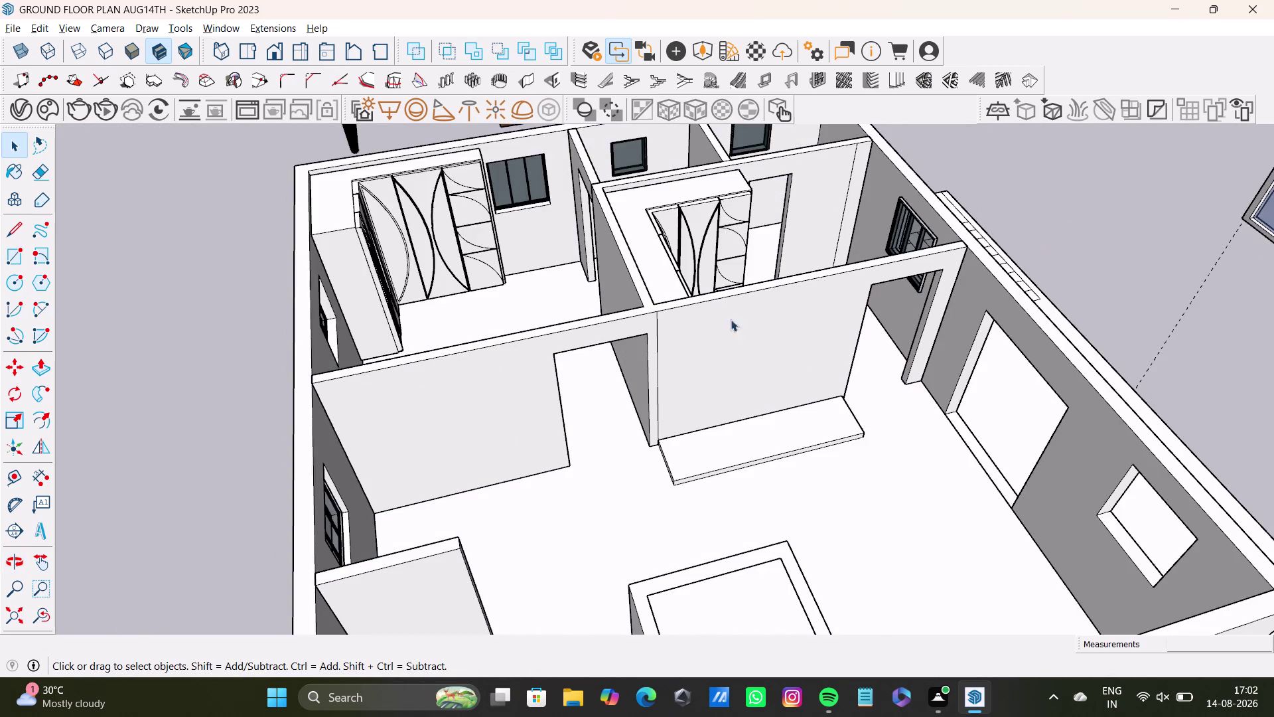
triple_click(720, 327)
click(732, 344)
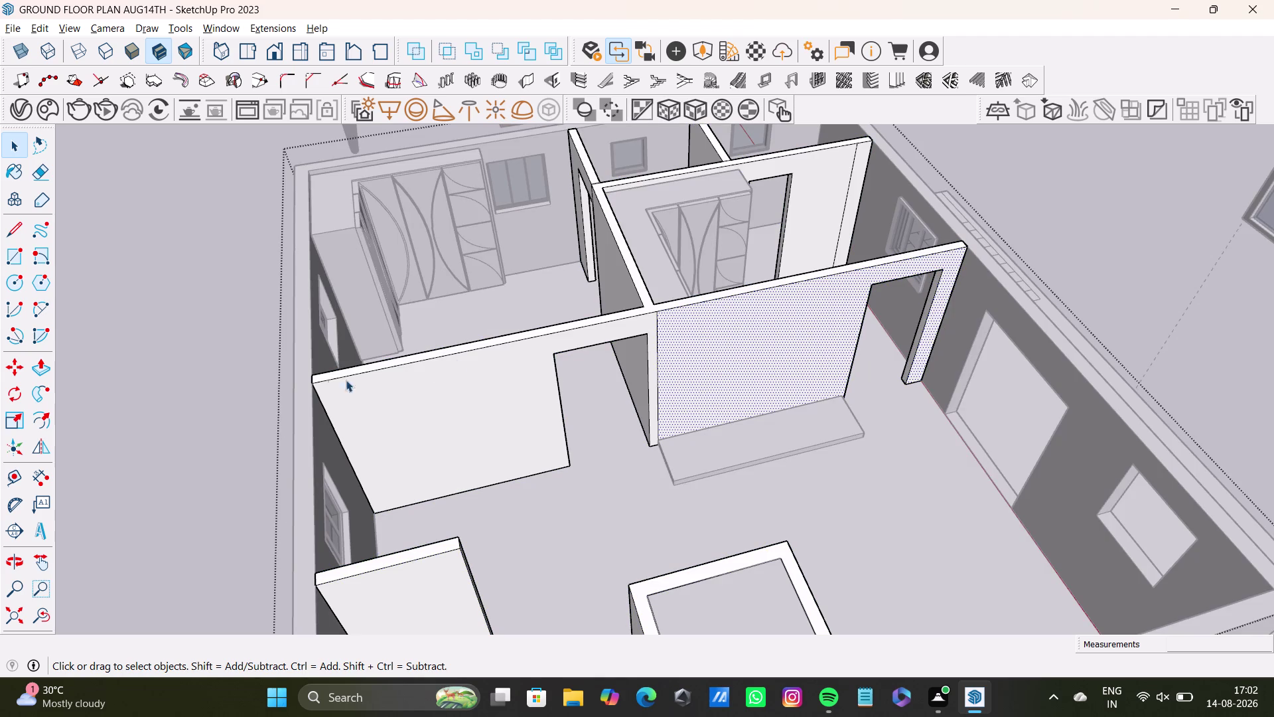
click(8, 252)
scroll(up, 3)
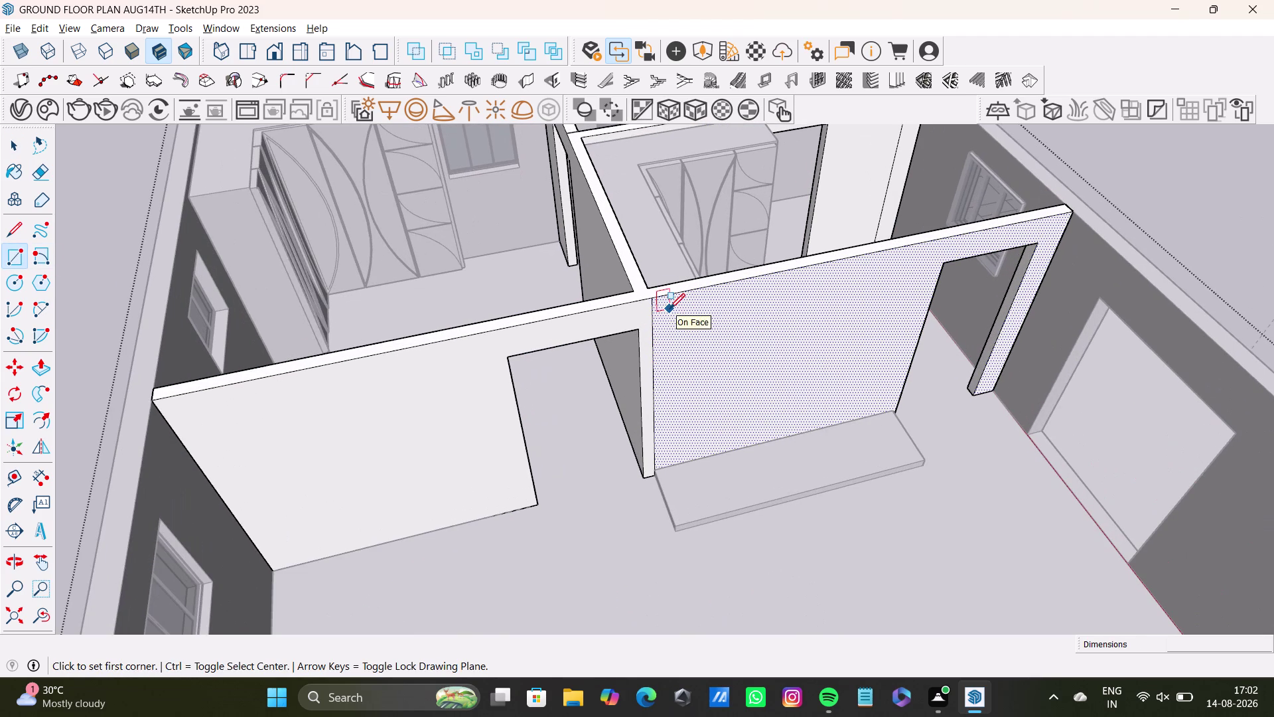
Draw an inset rectangle on the central wall just above the platform.
click(670, 309)
click(883, 409)
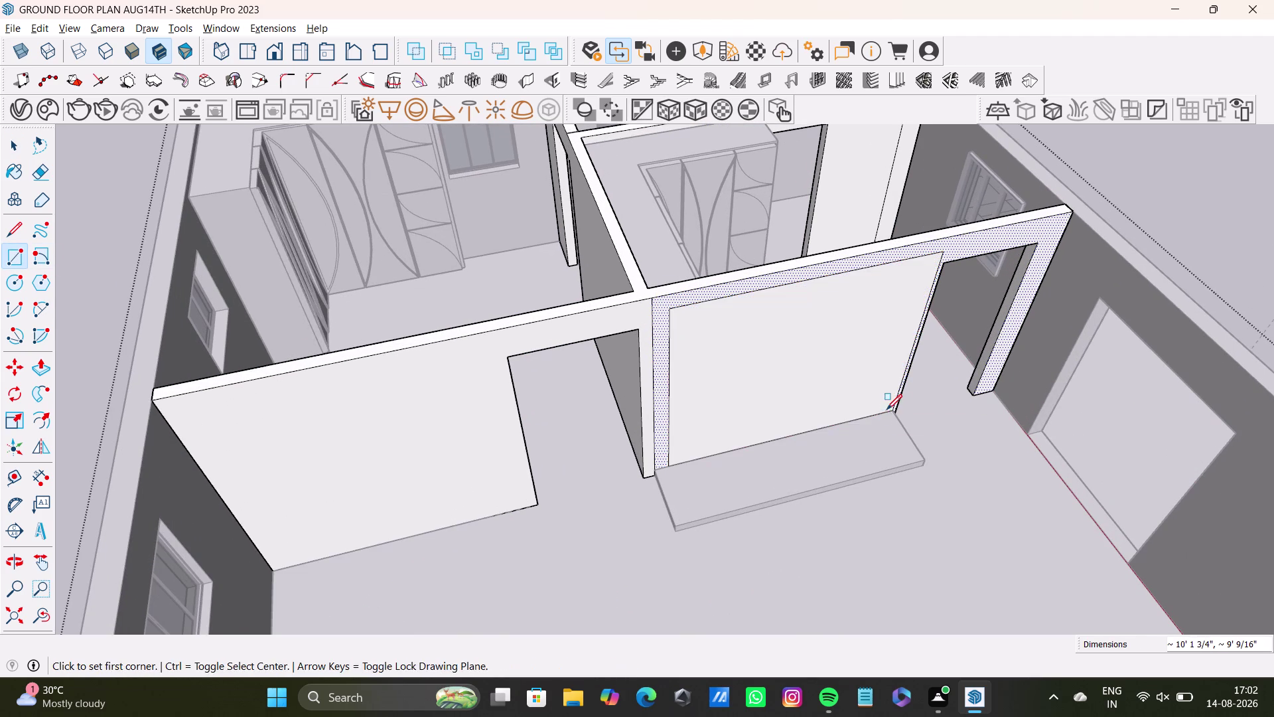
middle_drag(871, 424, 707, 348)
key(space)
click(822, 384)
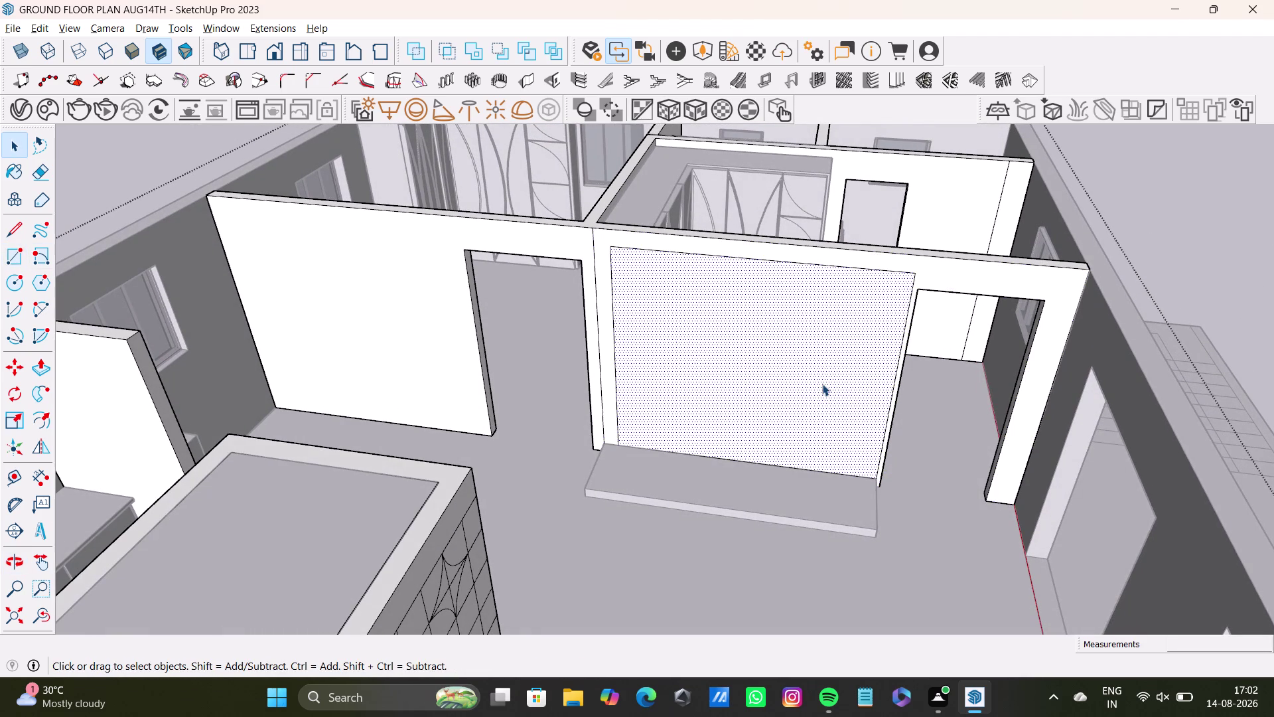
Pull the rectangle out from the wall to form a raised panel.
key(p)
click(822, 384)
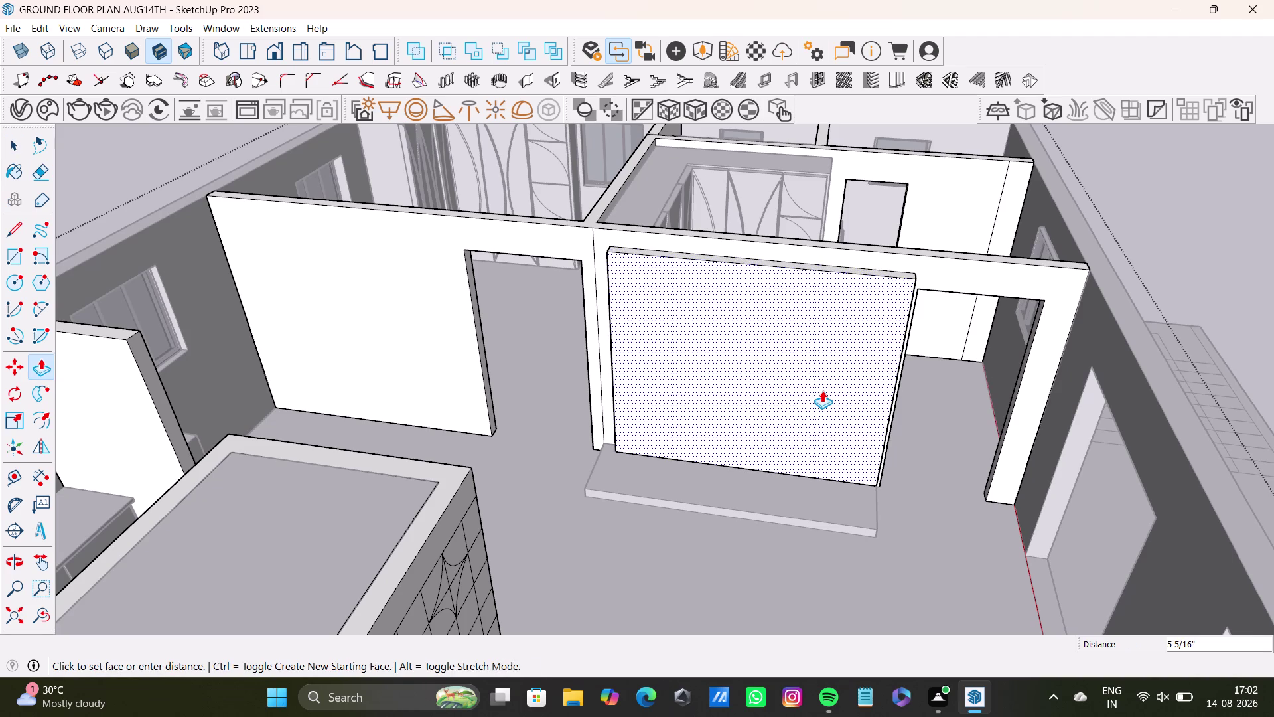
click(822, 389)
middle_drag(835, 432, 941, 458)
scroll(up, 3)
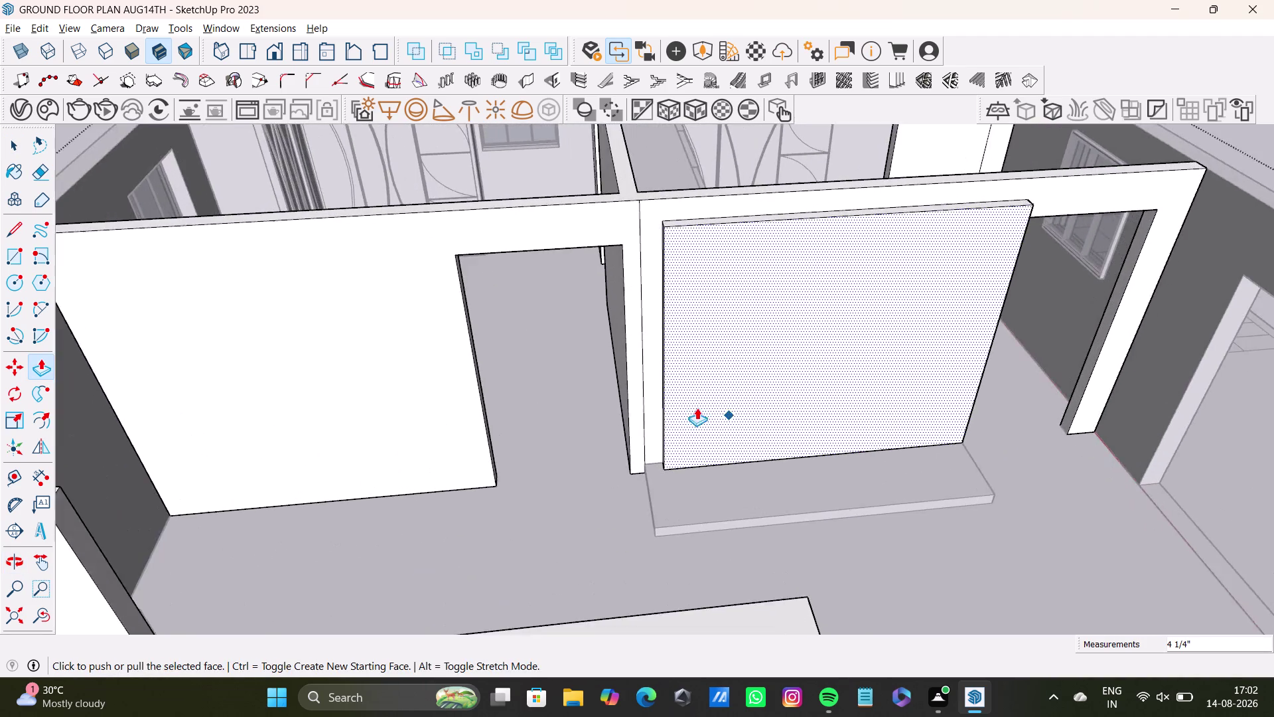
scroll(up, 3)
middle_drag(698, 397, 832, 431)
scroll(up, 3)
Push the thin side strip beside the panel back into the wall.
key(space)
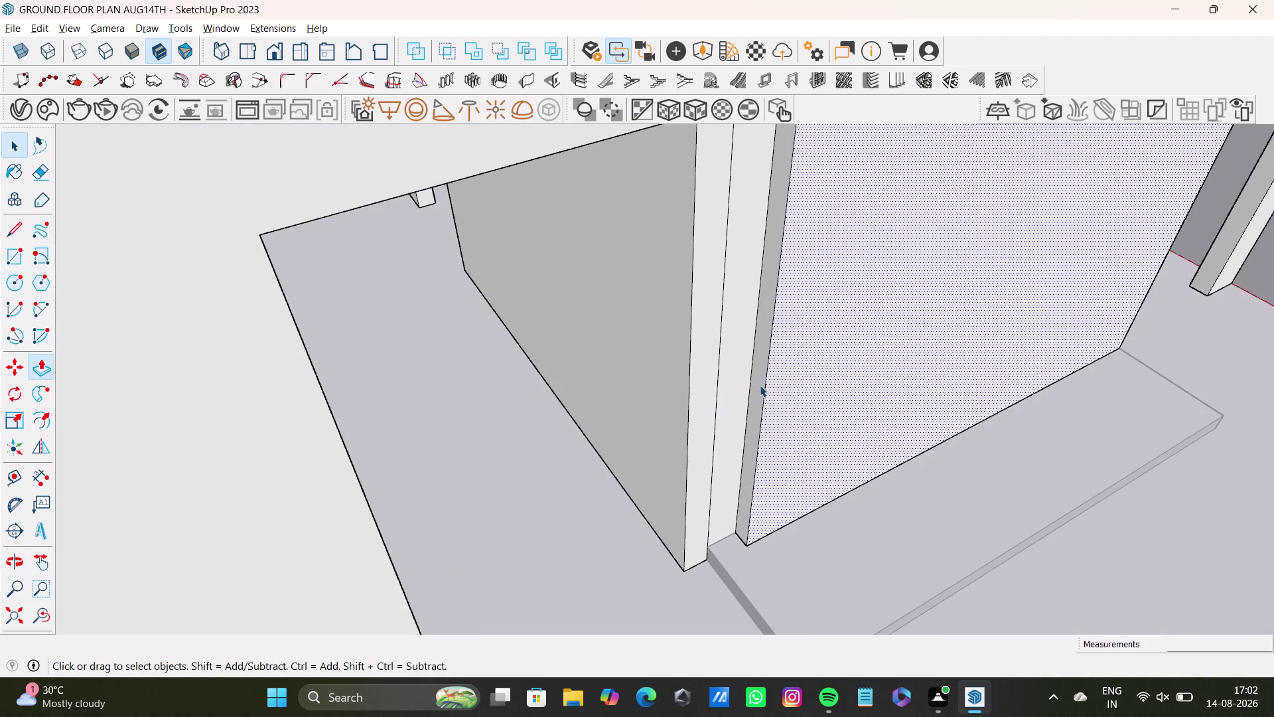
click(760, 385)
key(p)
click(759, 385)
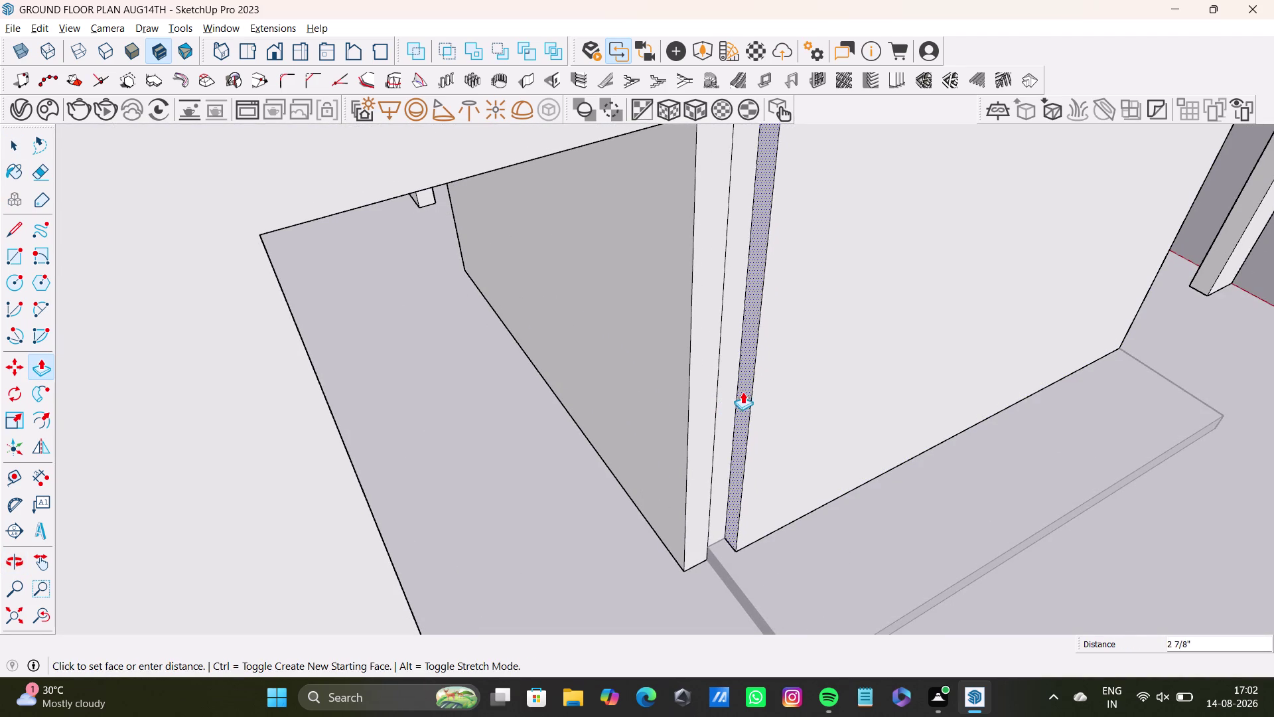
click(730, 398)
Pull the narrow face at the panel's far edge after inspecting the panel's top.
middle_drag(953, 414, 889, 500)
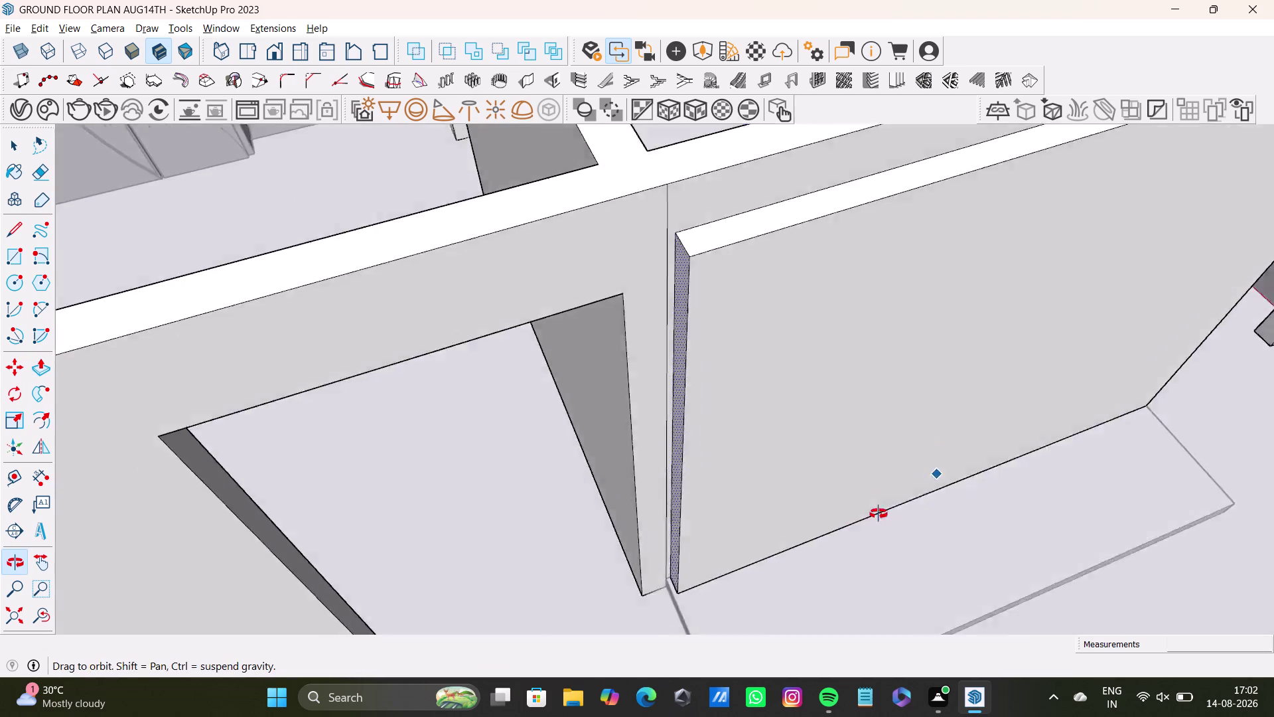
middle_drag(889, 501, 836, 553)
middle_drag(846, 533, 690, 492)
middle_drag(747, 489, 621, 406)
middle_drag(805, 428, 466, 351)
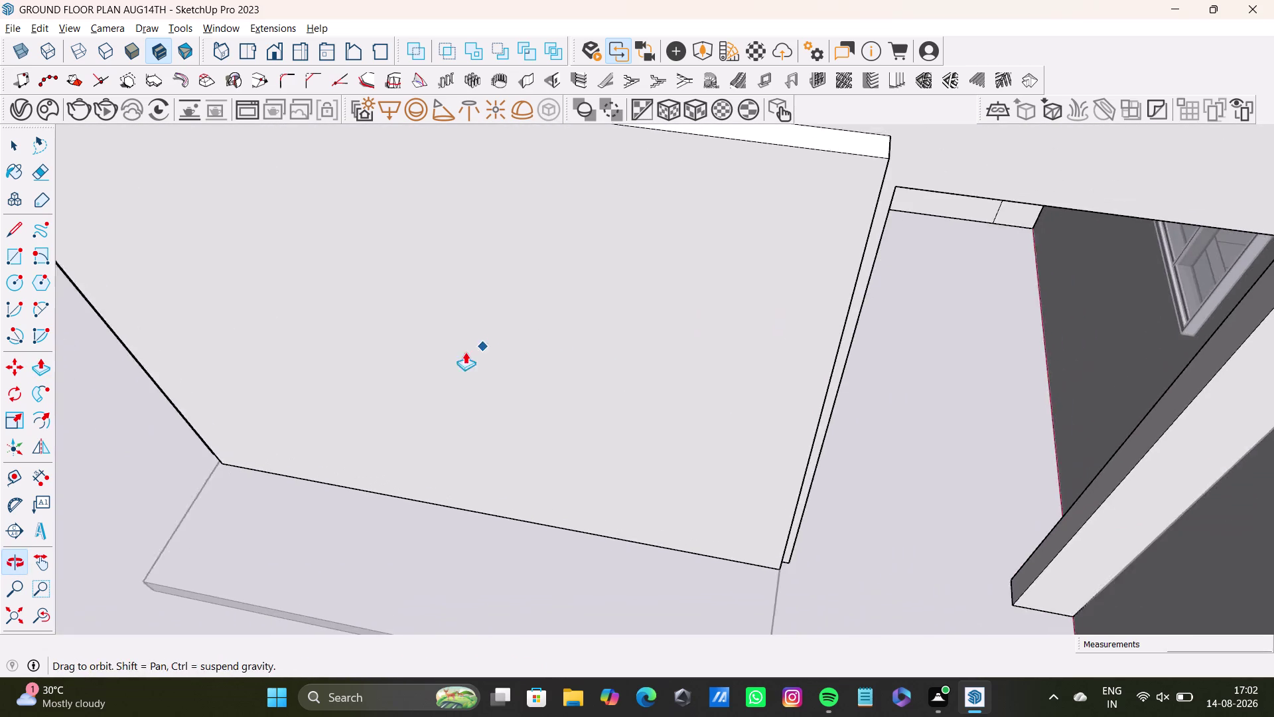
middle_drag(466, 351, 465, 351)
scroll(up, 3)
middle_drag(622, 358, 455, 395)
scroll(up, 3)
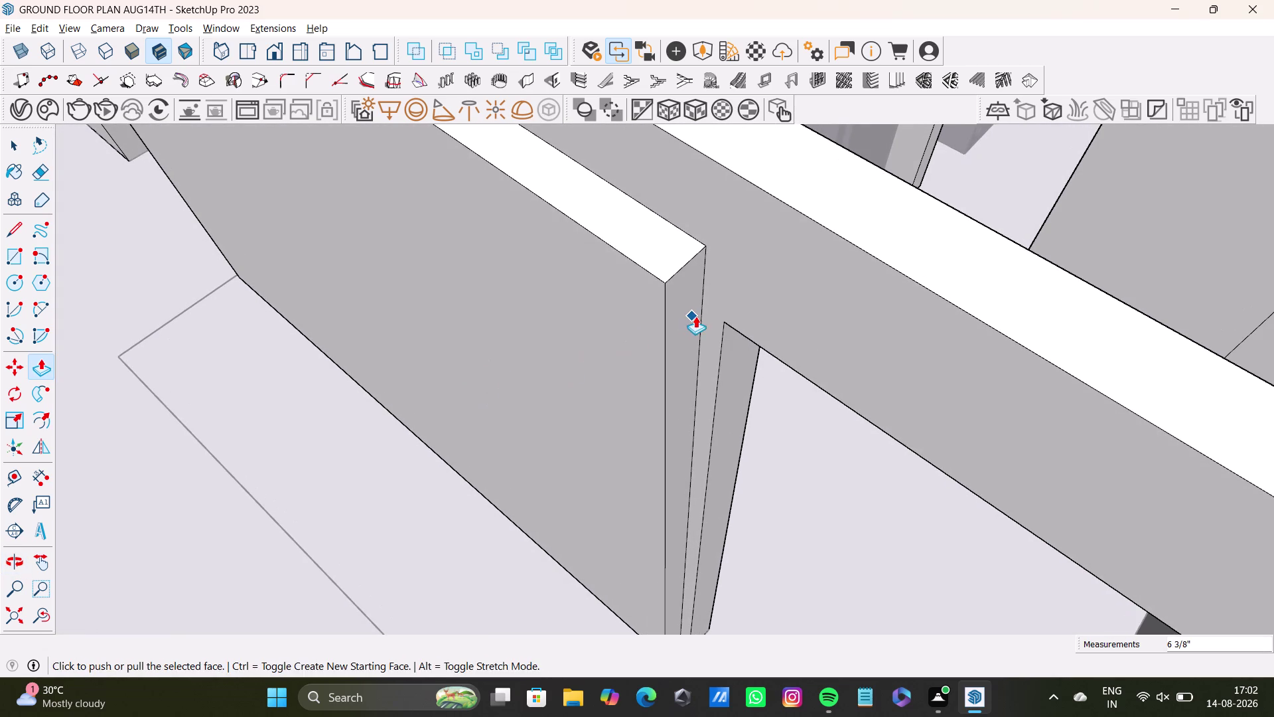
key(space)
click(692, 318)
key(p)
drag(692, 317, 668, 313)
key(space)
key(space)
scroll(down, 3)
Push back the narrow strip along the panel's left edge.
middle_drag(569, 413, 732, 349)
scroll(down, 3)
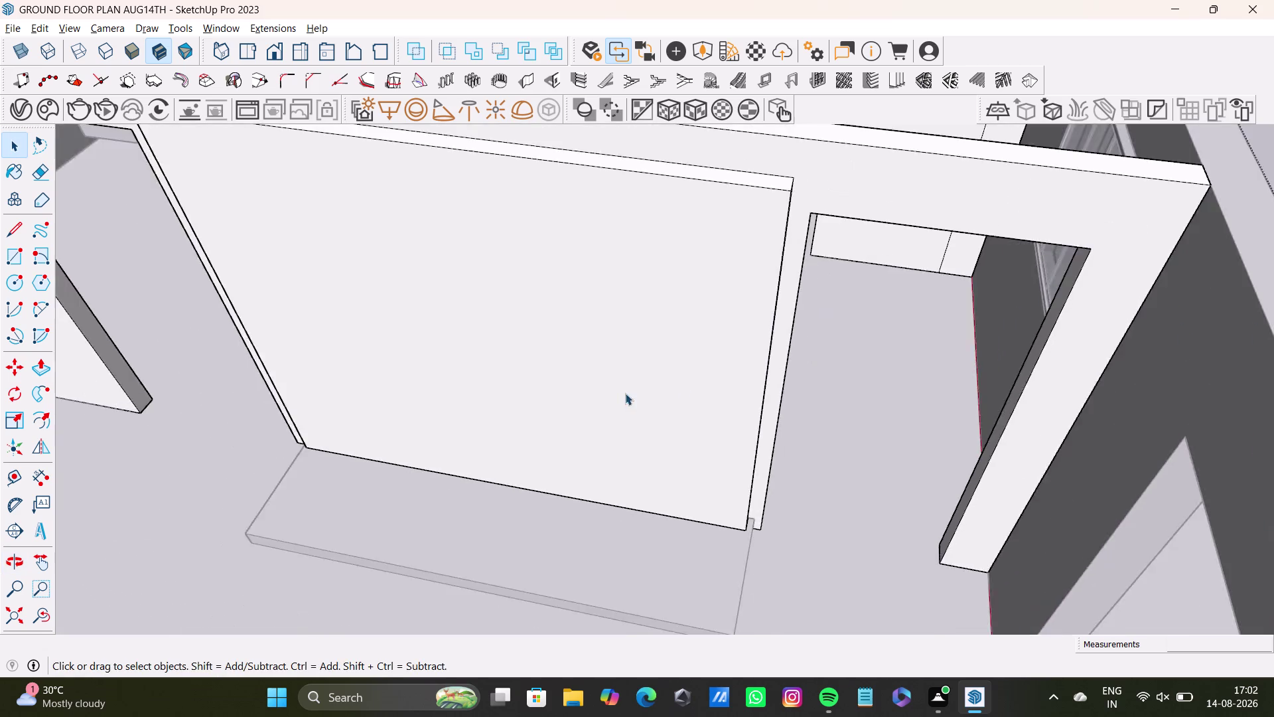
scroll(down, 3)
middle_drag(530, 398, 718, 388)
middle_drag(526, 424, 679, 353)
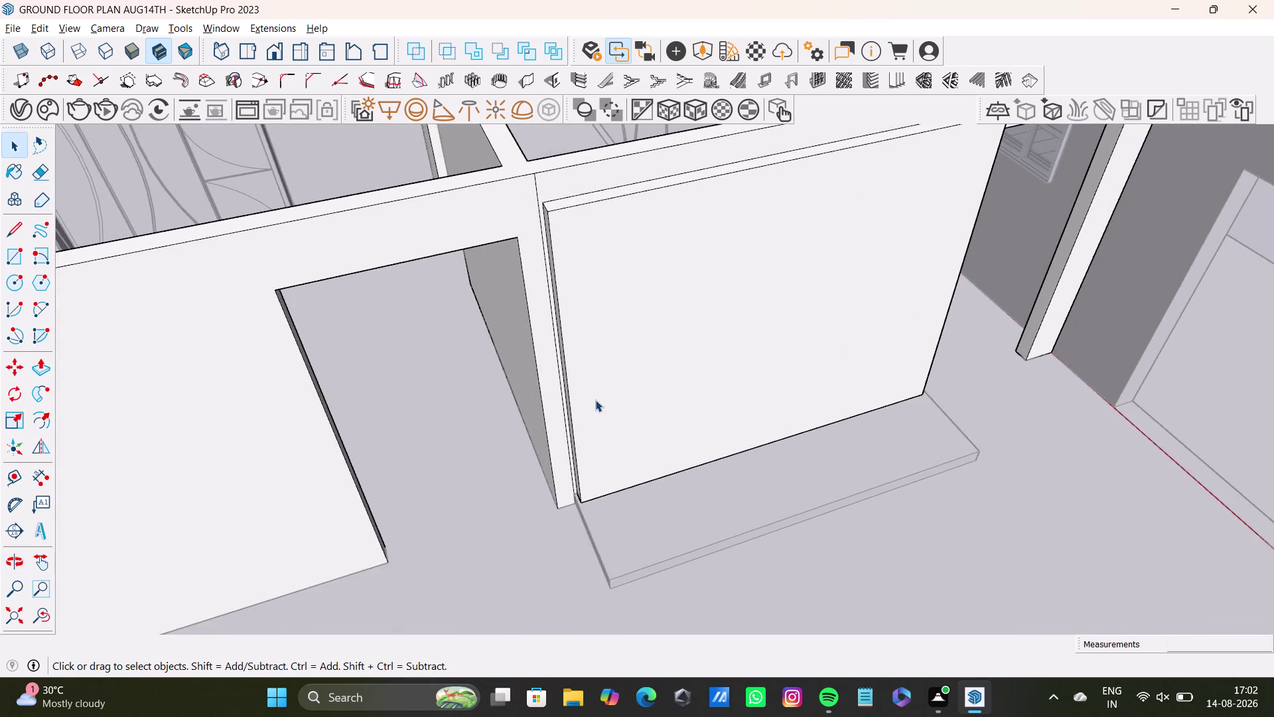
scroll(up, 3)
middle_drag(633, 413, 713, 404)
key(space)
click(634, 412)
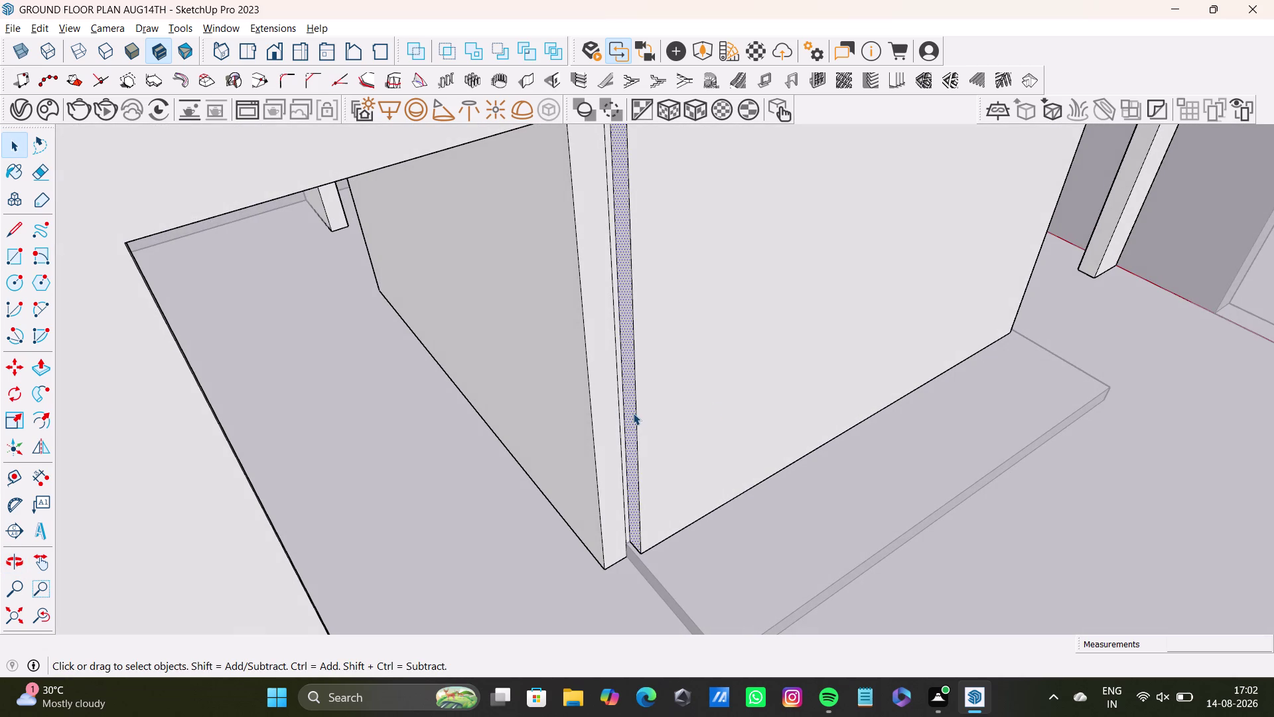
key(p)
drag(633, 412, 639, 408)
key(space)
key(p)
drag(631, 418, 641, 413)
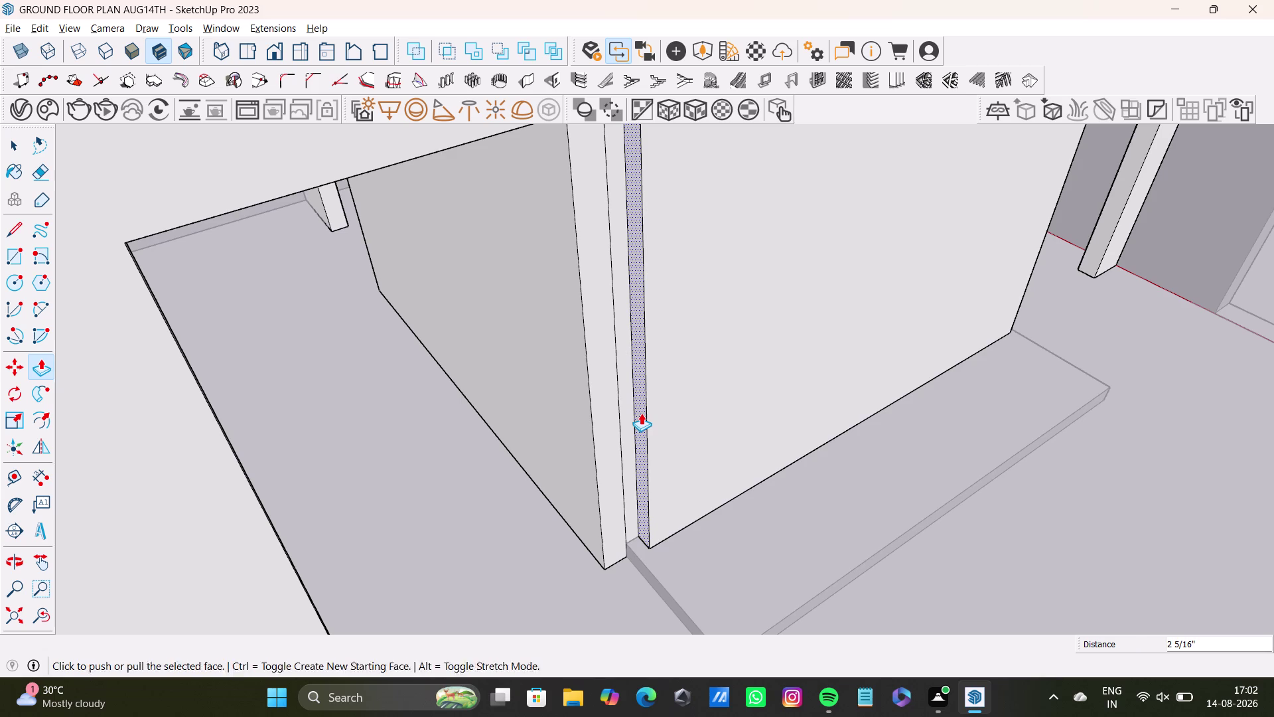
Orbit around the raised panel and the arched opening, then out to the whole floor plan.
key(space)
scroll(down, 3)
middle_drag(787, 410, 463, 396)
middle_drag(804, 471, 684, 394)
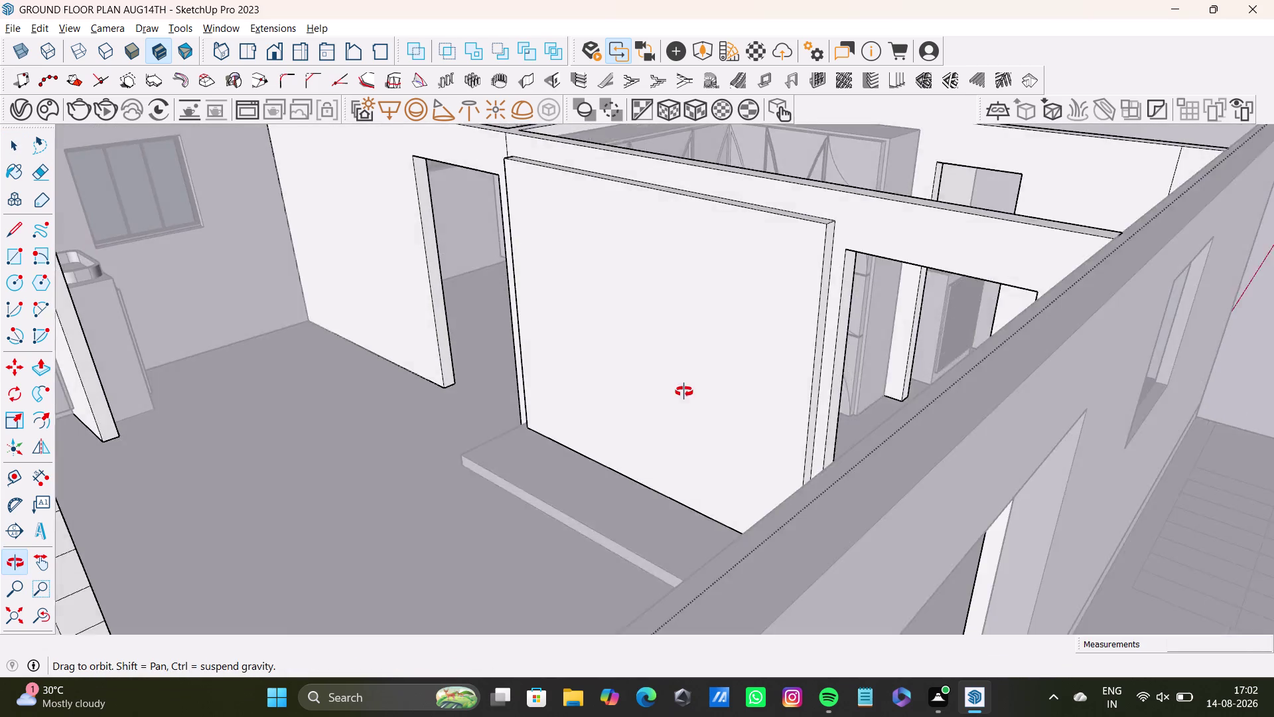
middle_drag(684, 394, 736, 501)
middle_drag(767, 483, 736, 414)
scroll(up, 3)
middle_drag(825, 486, 729, 394)
middle_drag(783, 428, 775, 404)
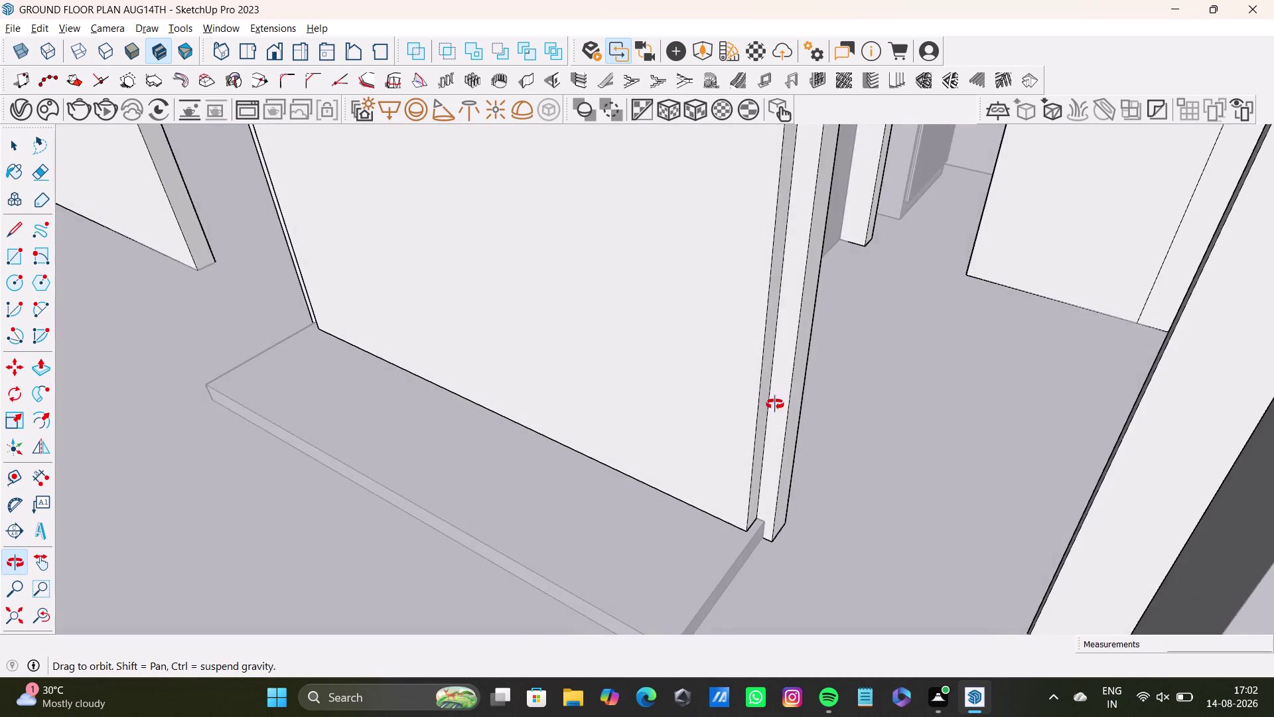
middle_drag(775, 405, 849, 438)
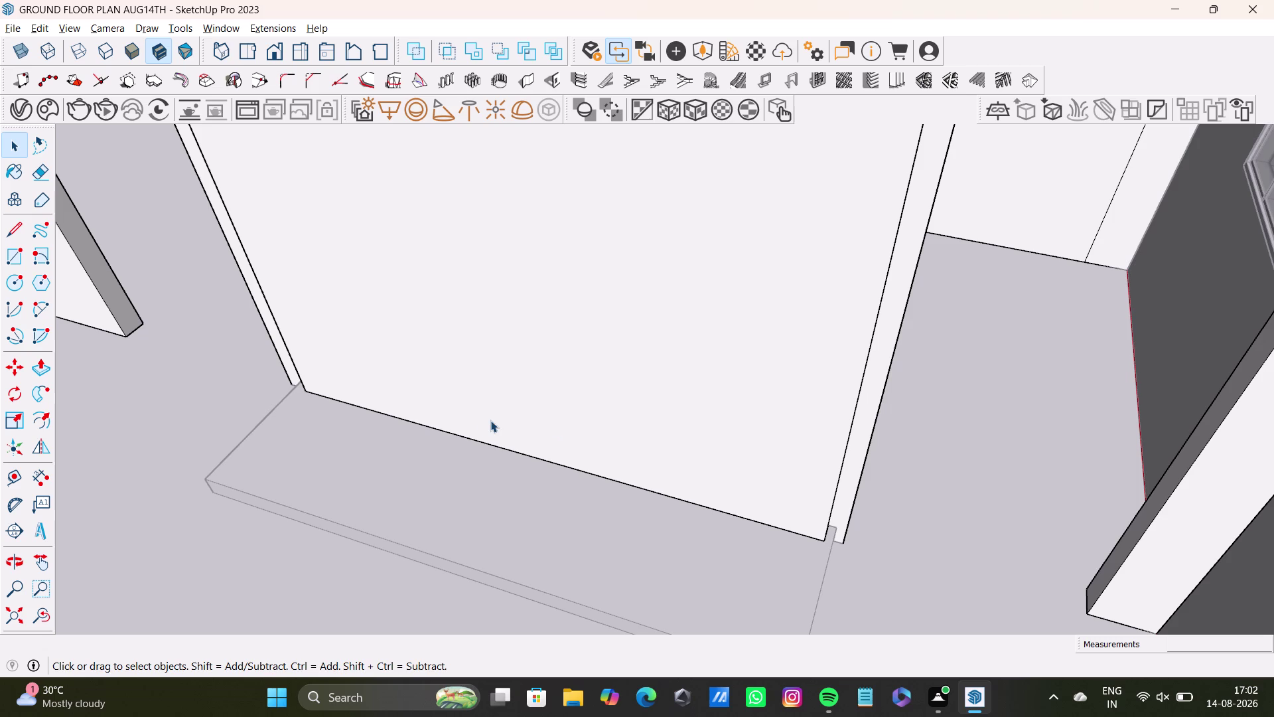
scroll(down, 3)
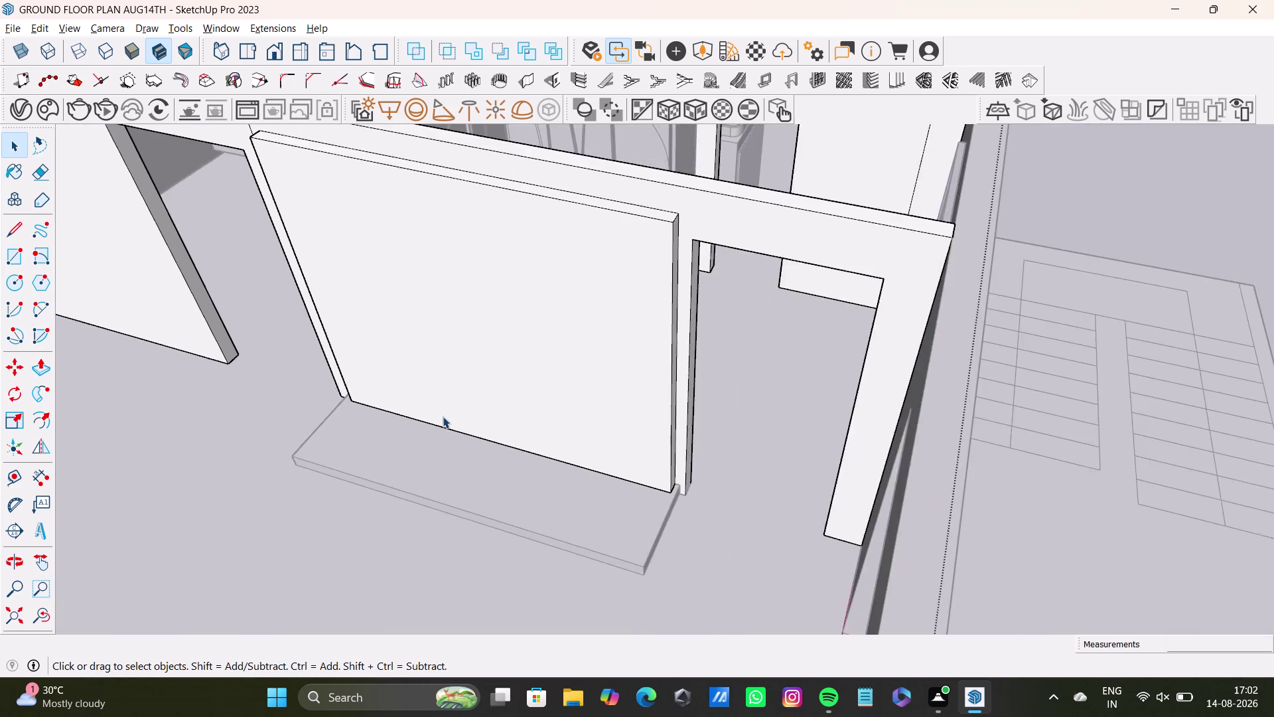
scroll(down, 3)
middle_drag(442, 416, 659, 444)
middle_drag(659, 444, 912, 441)
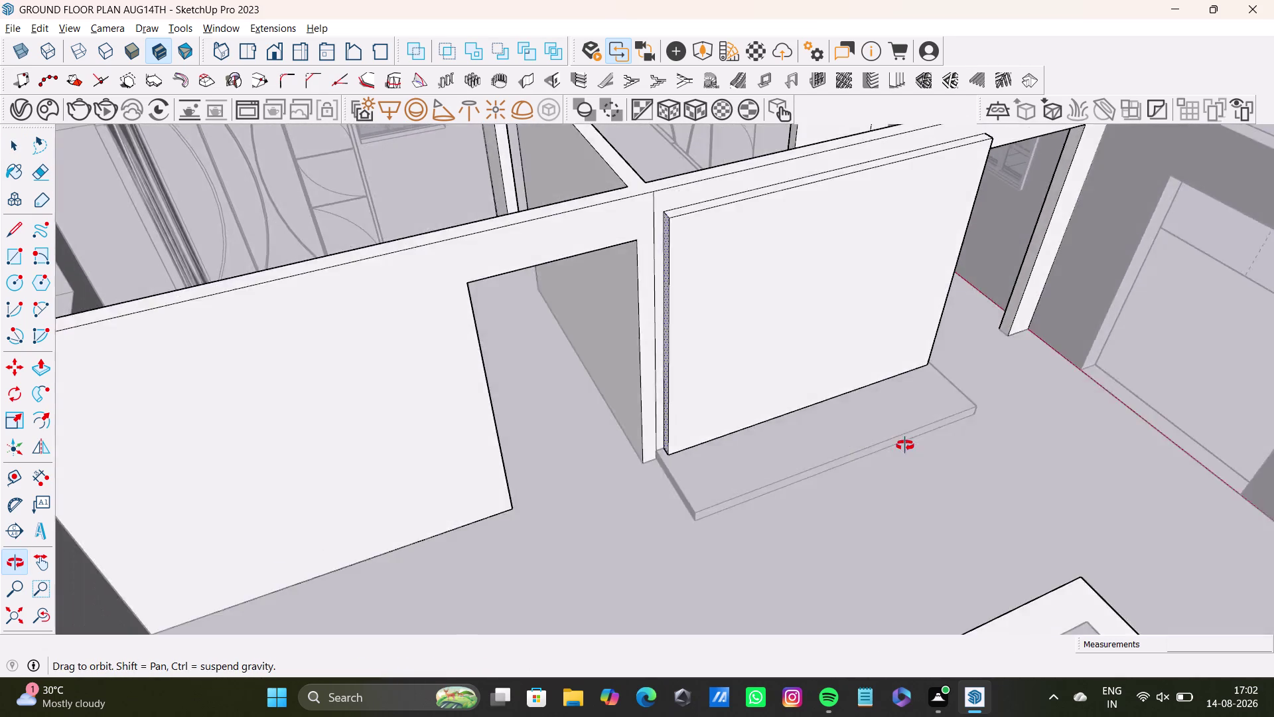
middle_drag(912, 441, 827, 462)
key(space)
scroll(down, 3)
key(space)
Select the panel's front face and edges, facing it over the platform.
double_click(1110, 297)
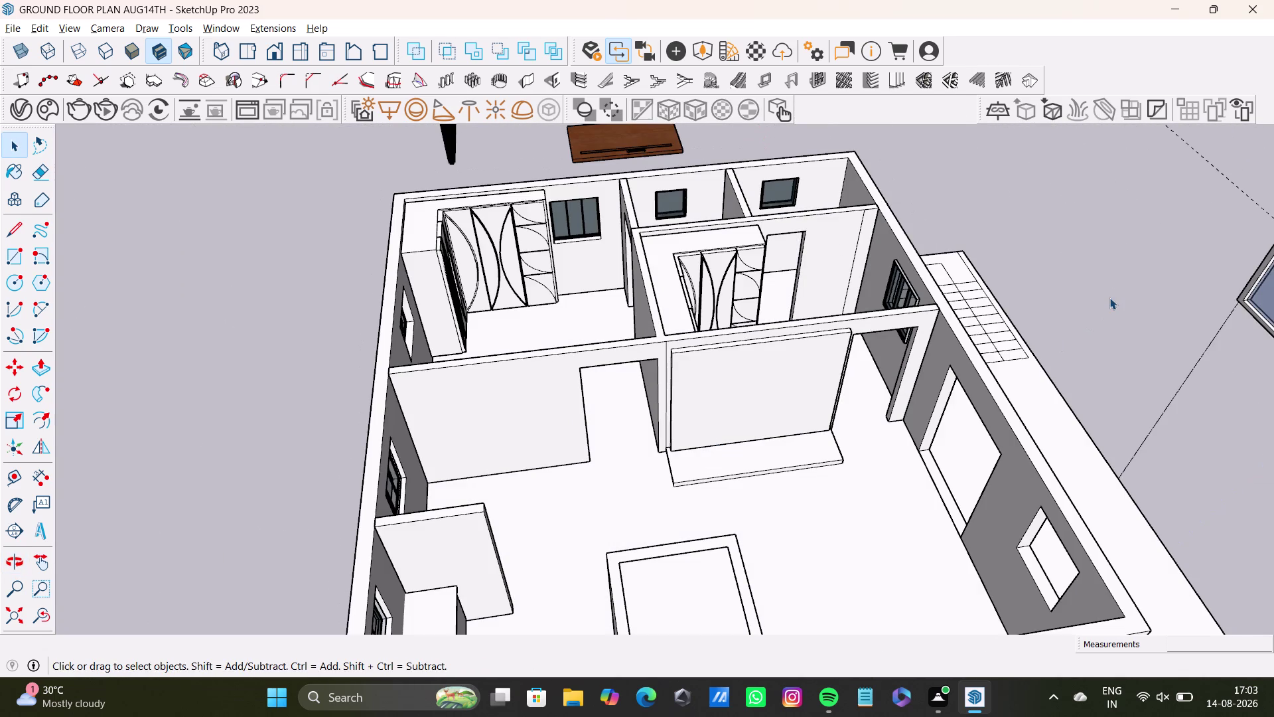
scroll(up, 3)
middle_drag(732, 452, 533, 417)
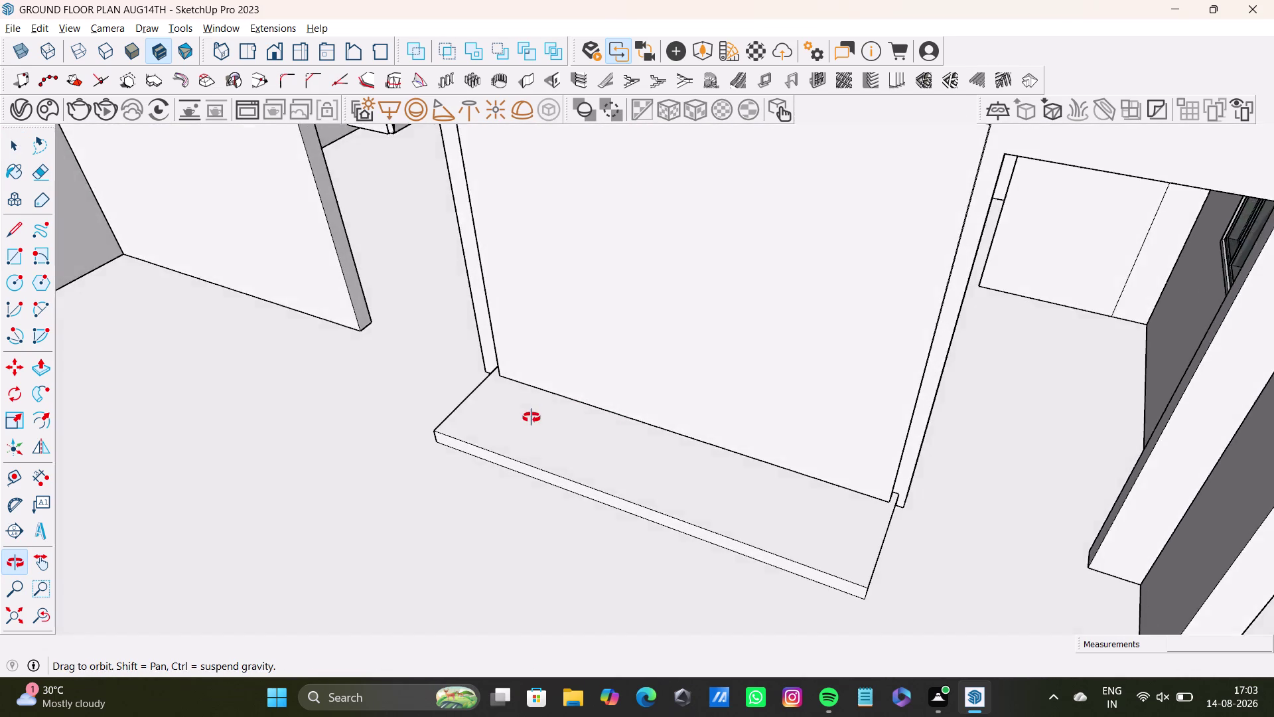
middle_drag(533, 417, 406, 432)
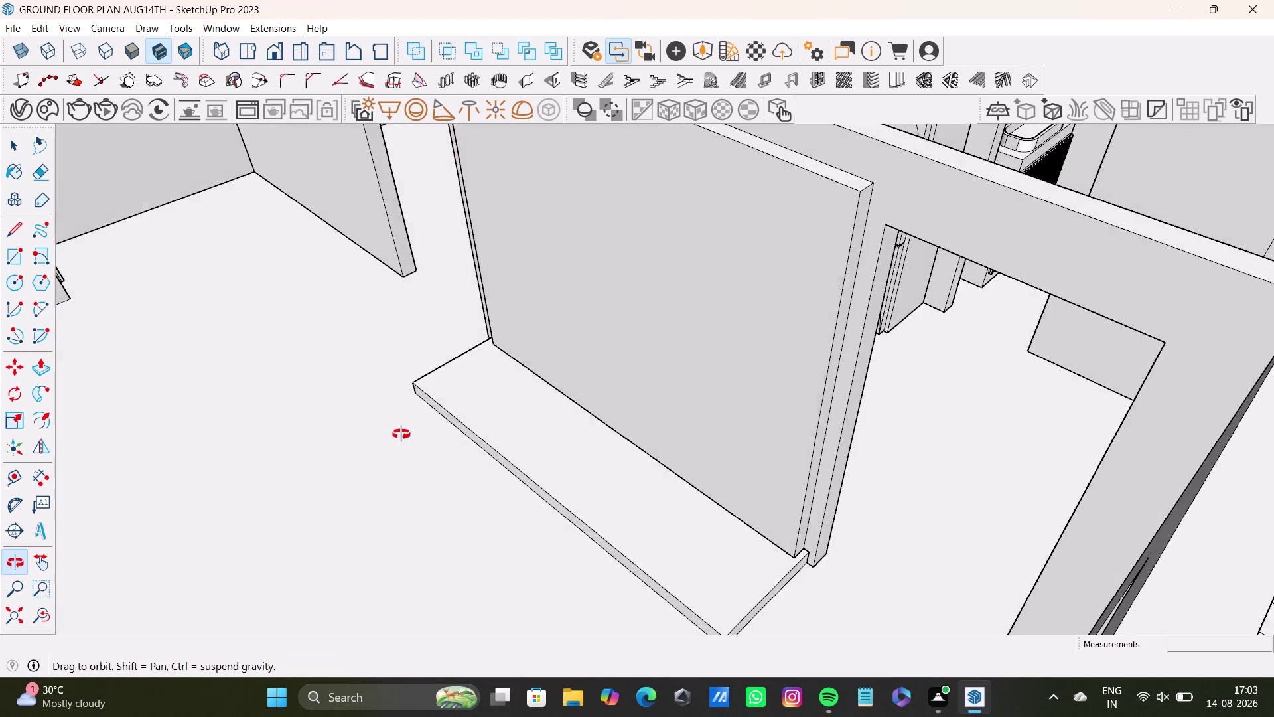
middle_drag(406, 432, 651, 473)
middle_drag(642, 428, 544, 509)
triple_click(555, 400)
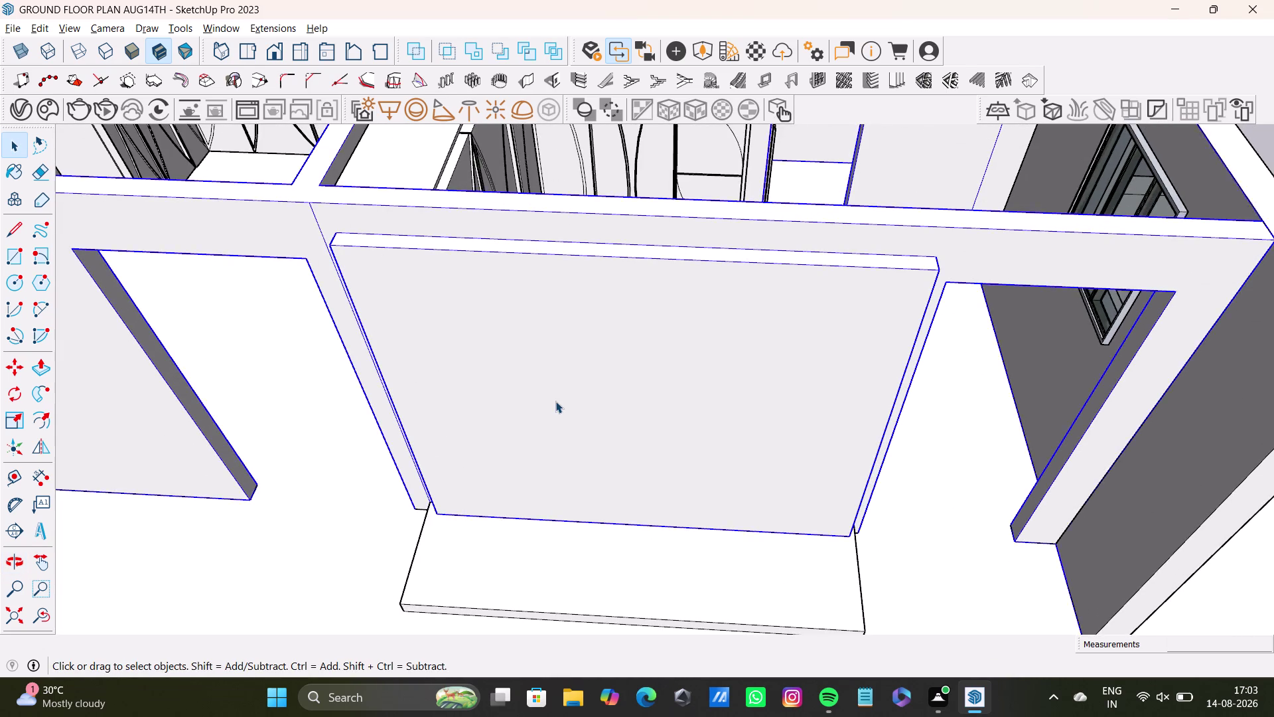
triple_click(555, 400)
double_click(564, 412)
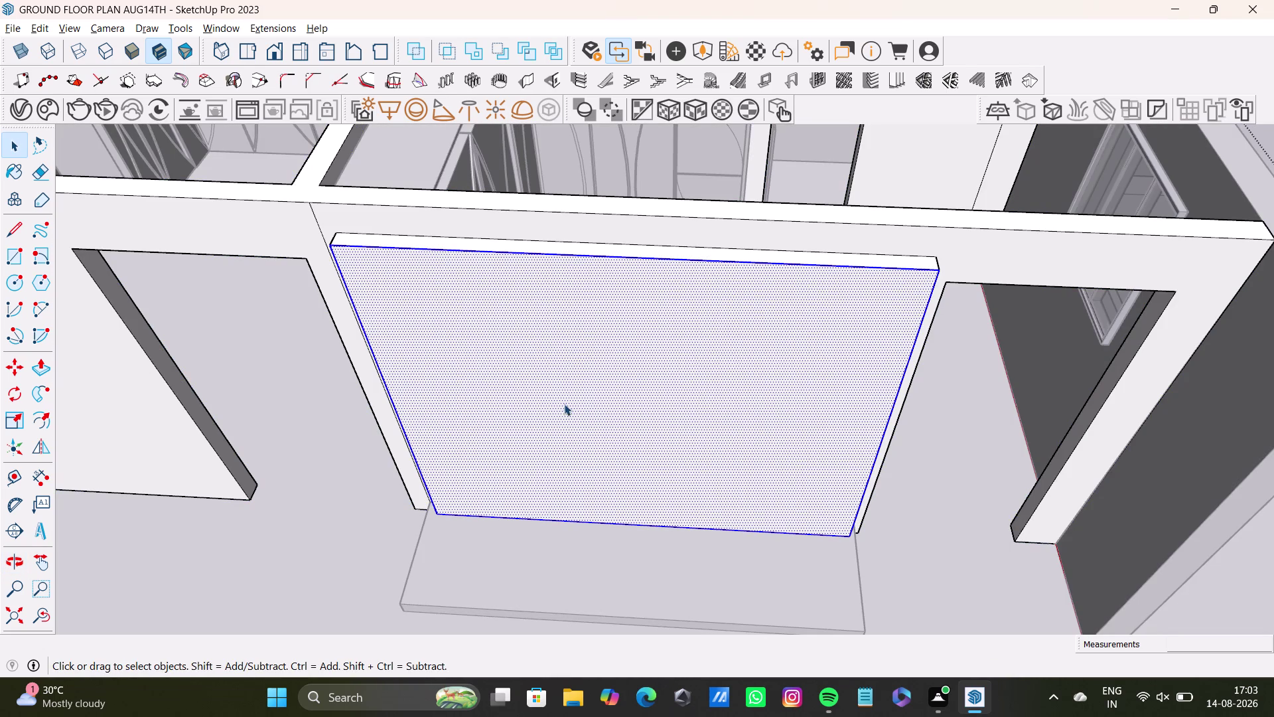
double_click(689, 256)
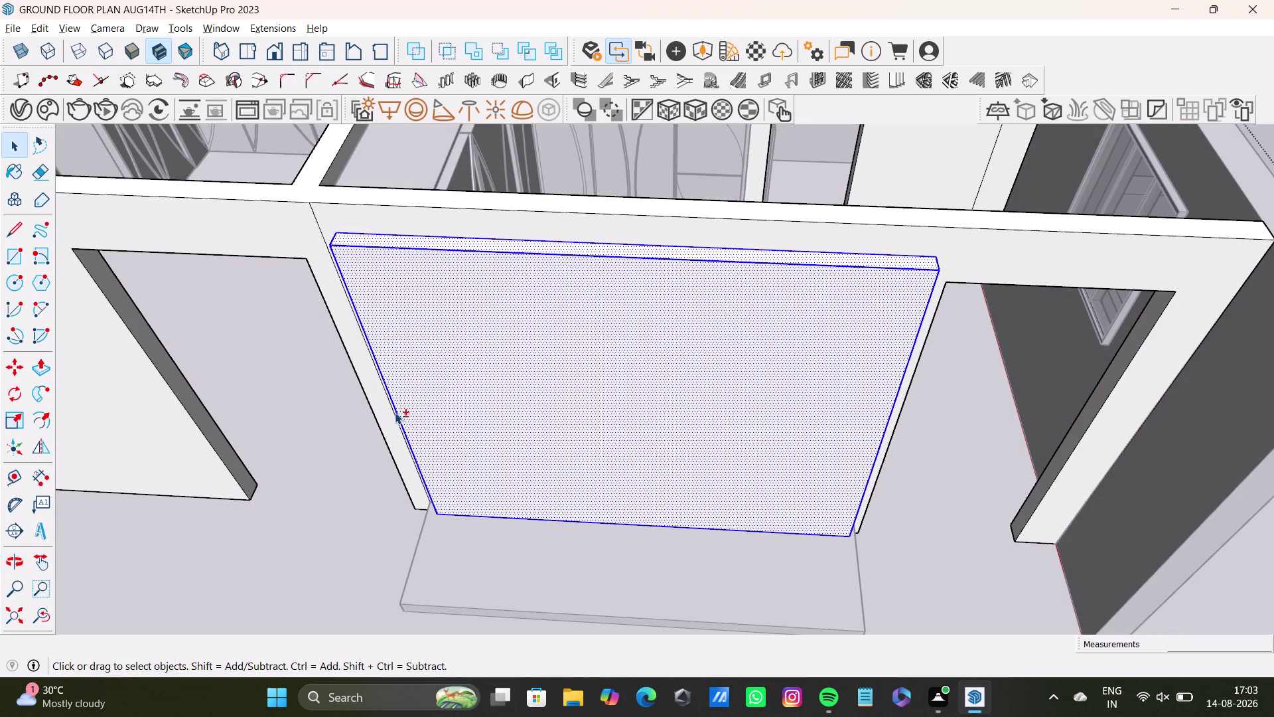
Select the backdrop panel's face and edges and view it straight on.
middle_drag(419, 416, 692, 430)
scroll(up, 3)
double_click(624, 407)
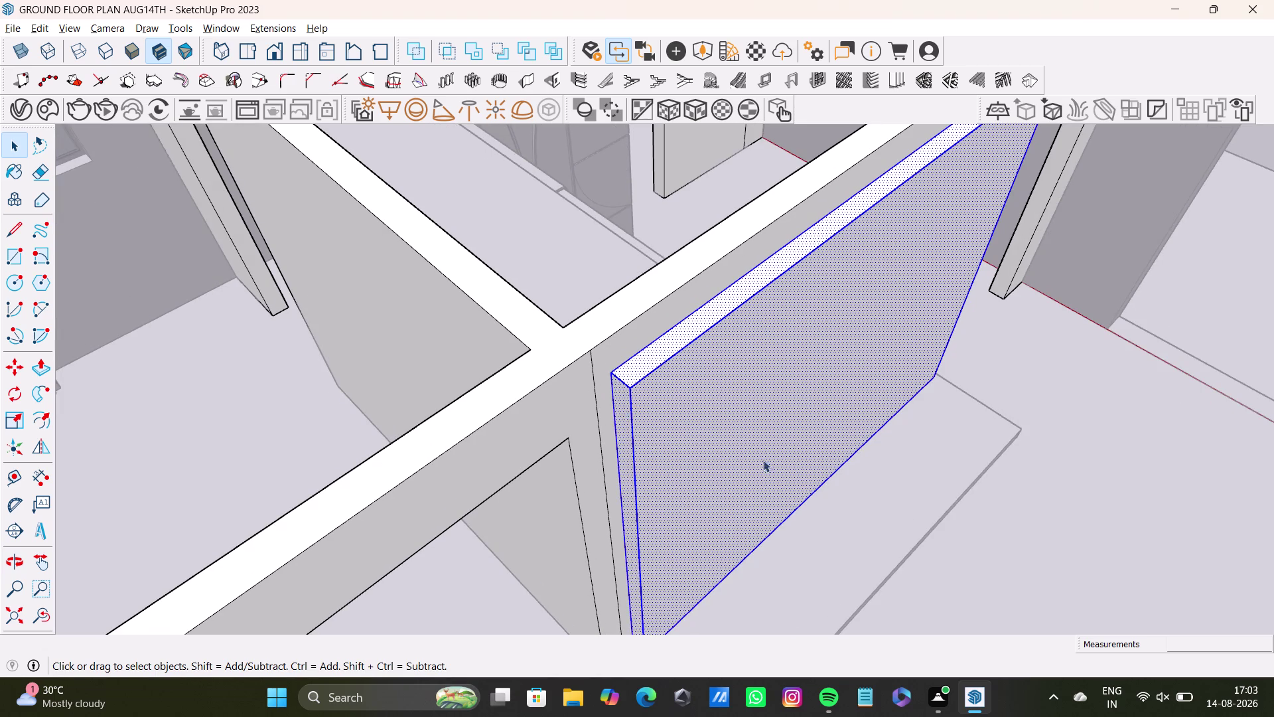
middle_drag(783, 462, 417, 469)
middle_drag(823, 471, 586, 421)
middle_drag(689, 418, 575, 393)
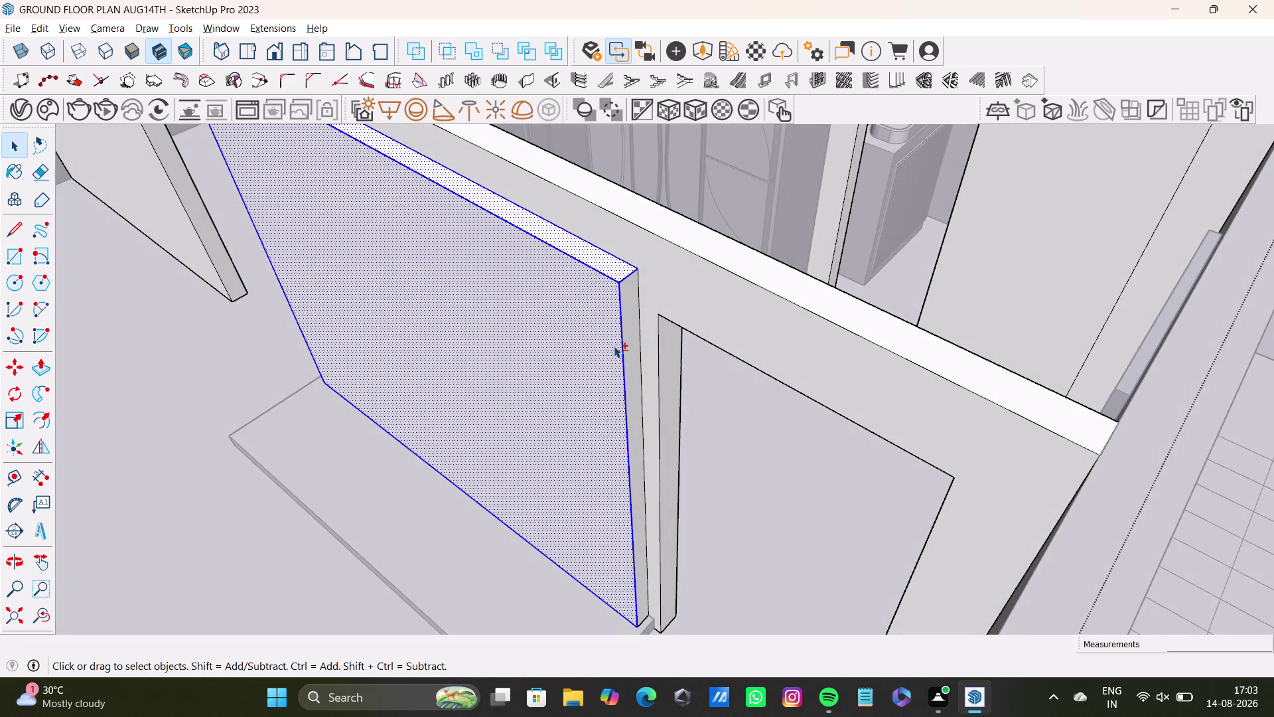
double_click(629, 343)
middle_drag(580, 521, 809, 469)
middle_drag(725, 505, 744, 464)
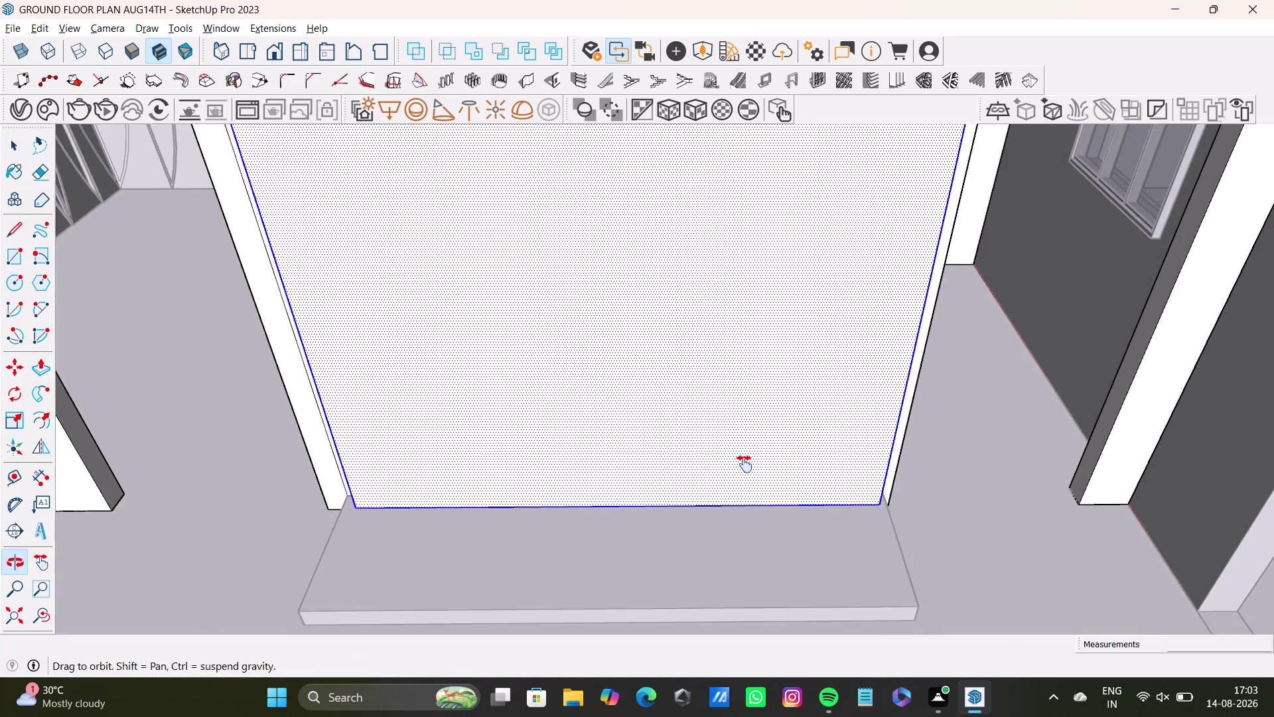
middle_drag(744, 463, 775, 575)
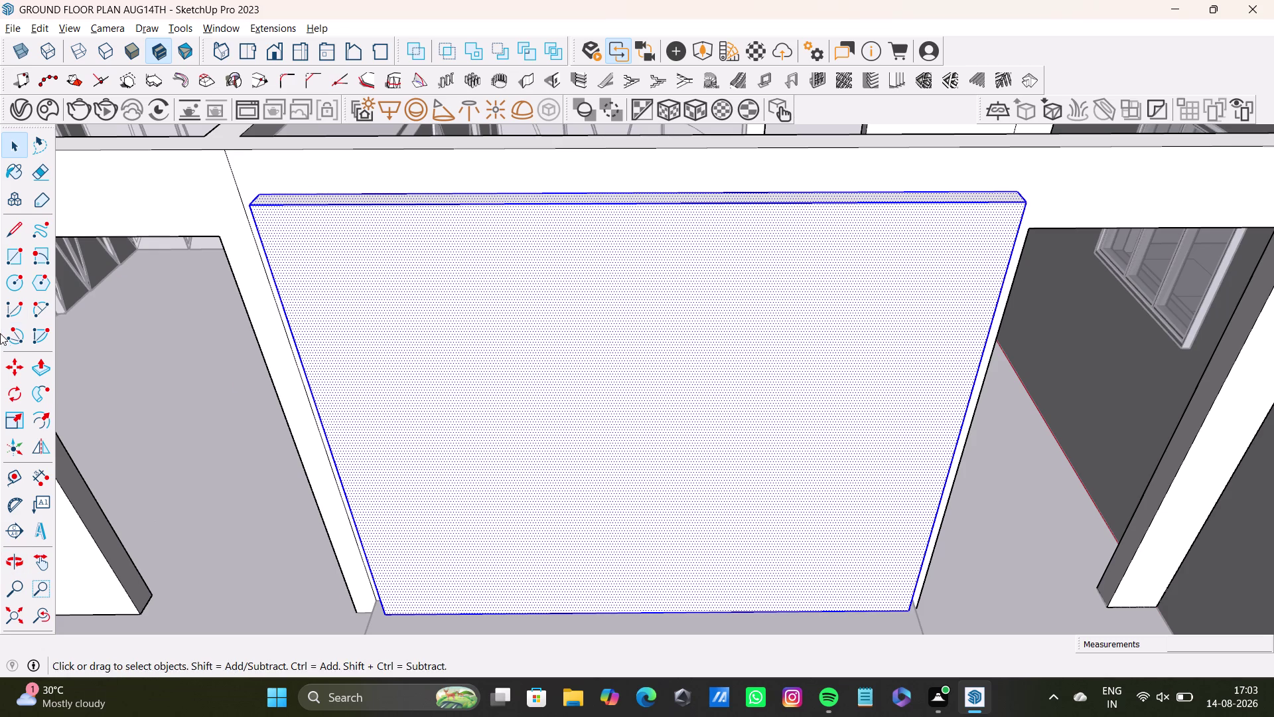
click(45, 312)
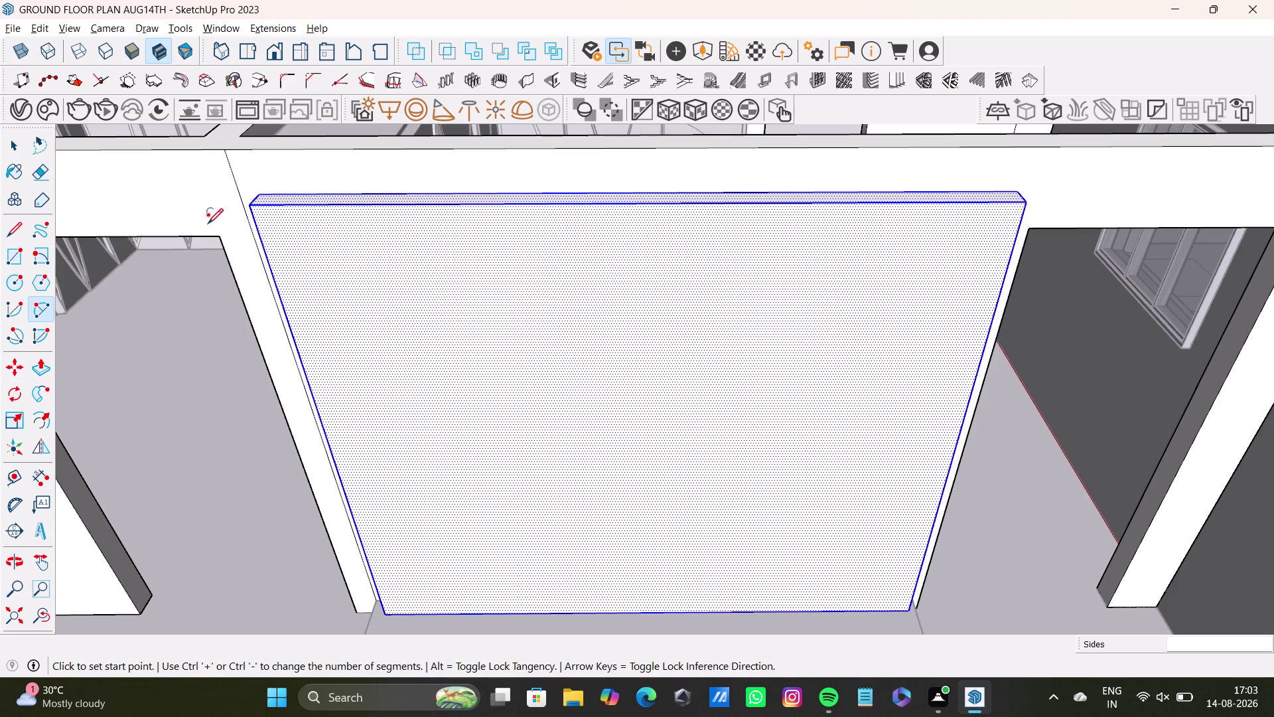
Draw a rounded arc across the panel's top-left corner.
click(359, 203)
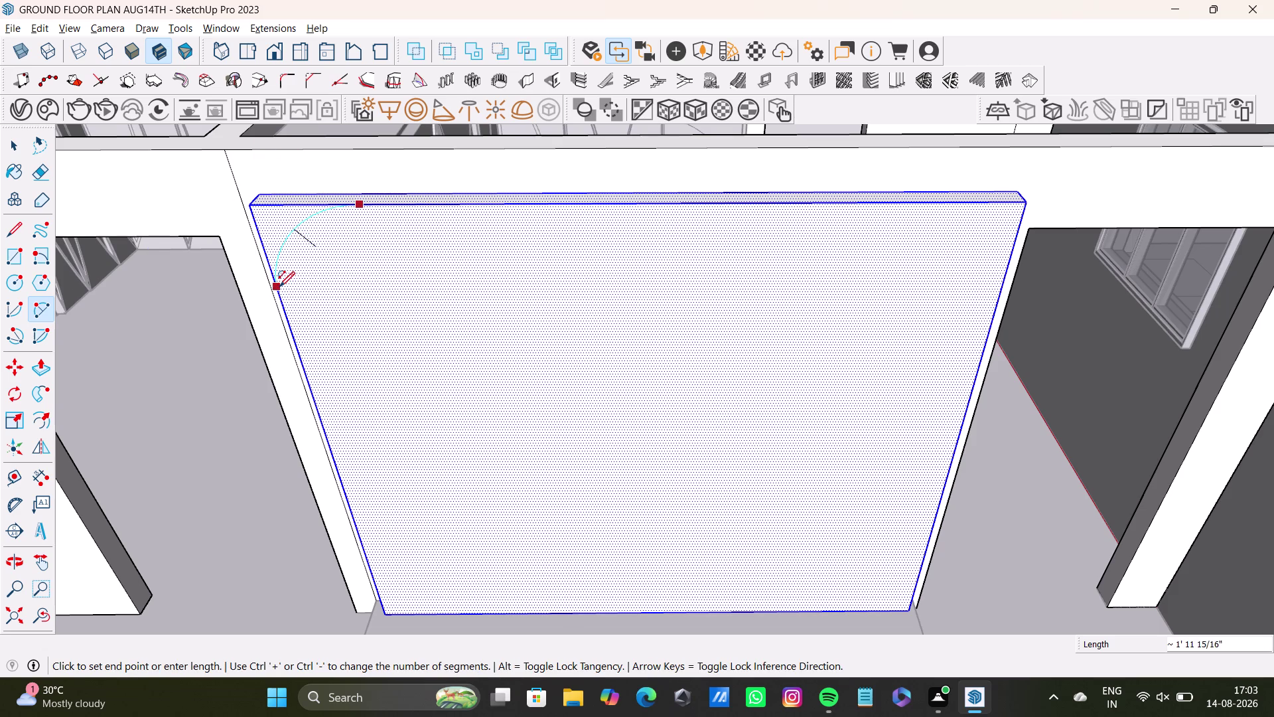
click(279, 287)
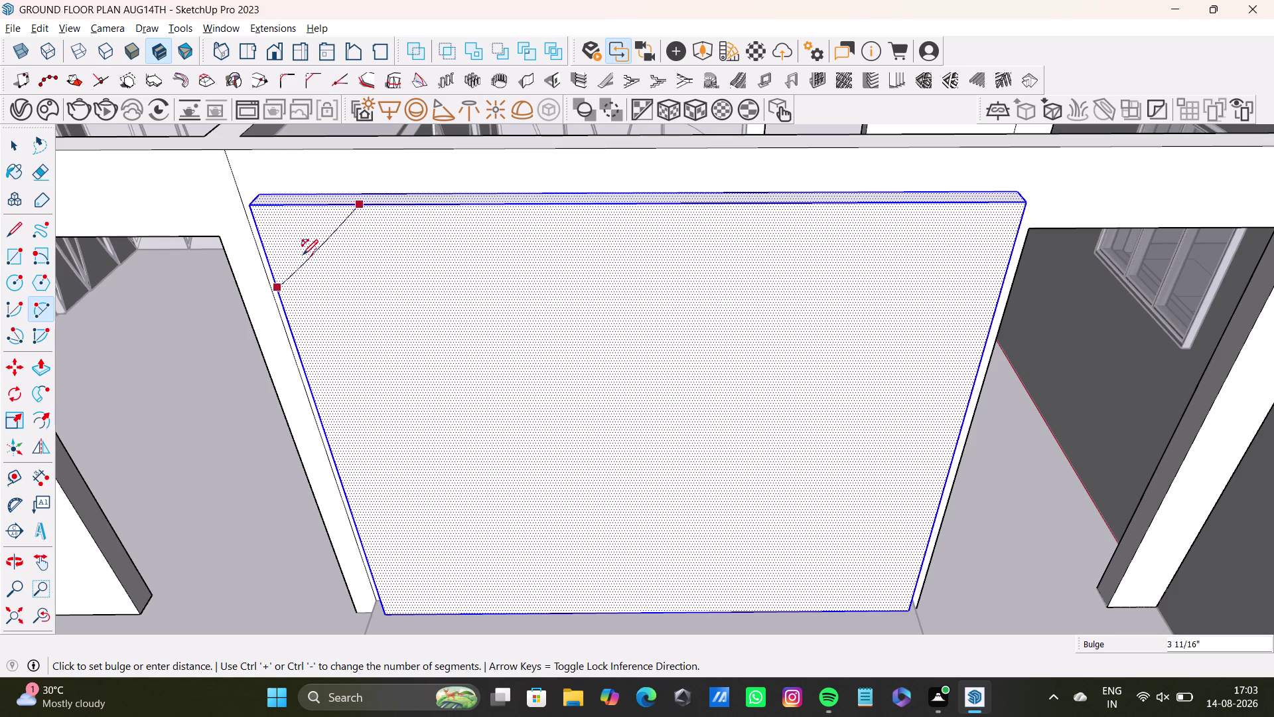
key(space)
click(38, 313)
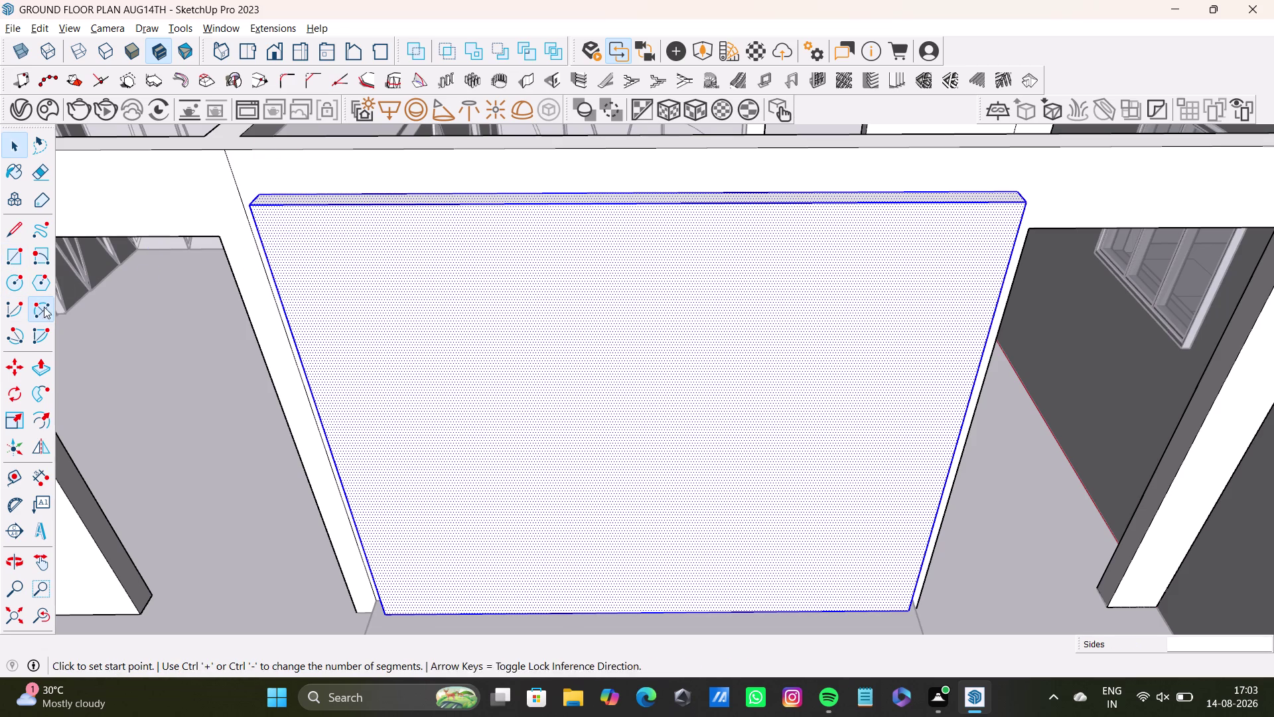
click(325, 207)
click(278, 285)
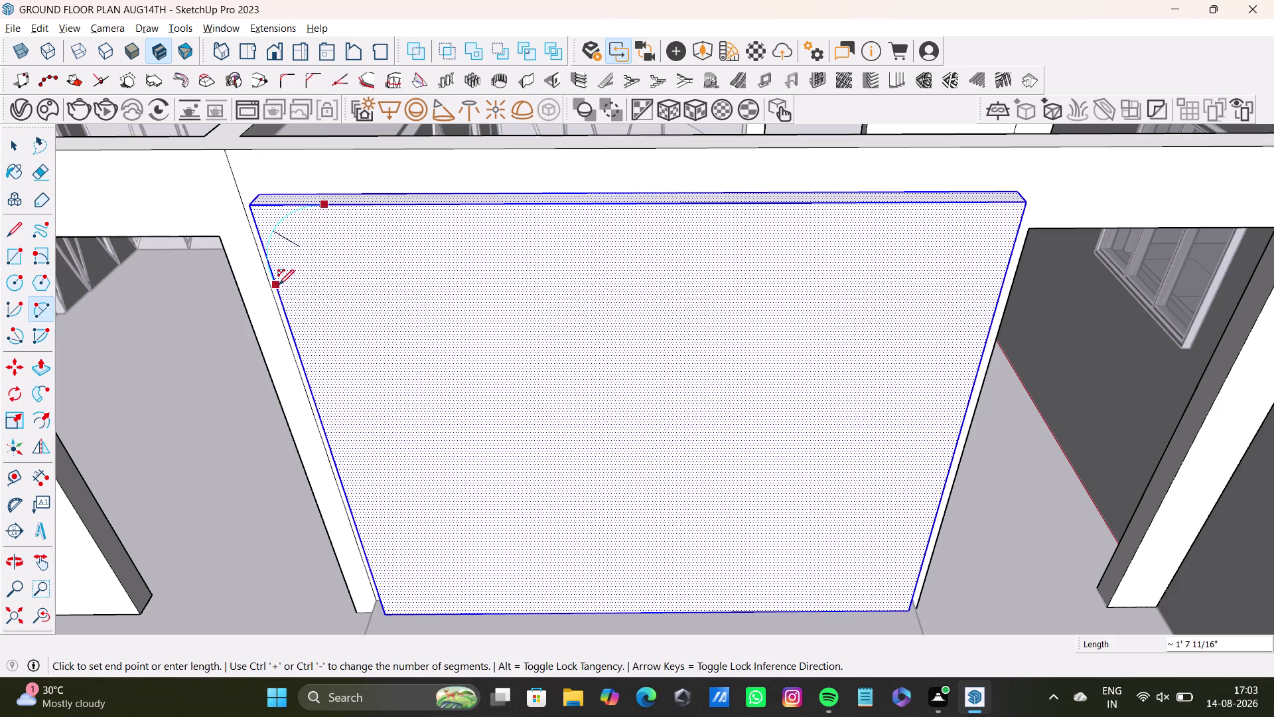
click(276, 237)
key(space)
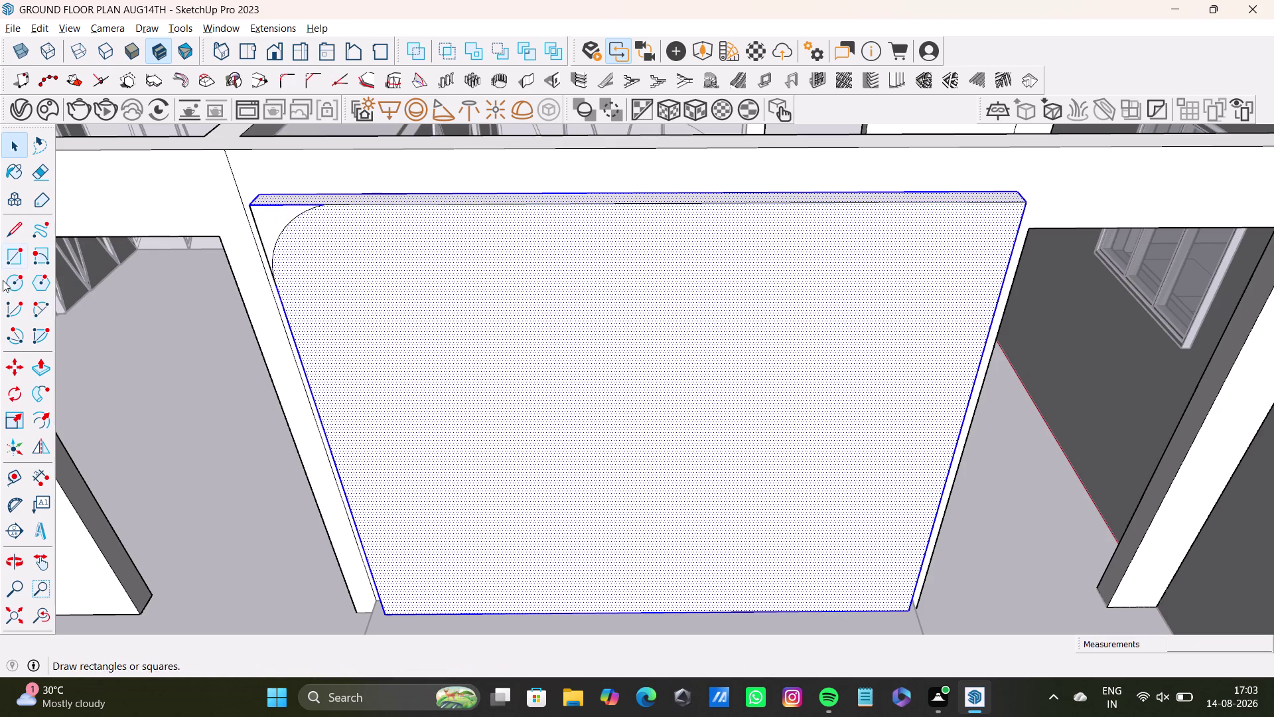
Draw a matching rounded arc across the panel's top-right corner.
click(31, 307)
click(922, 202)
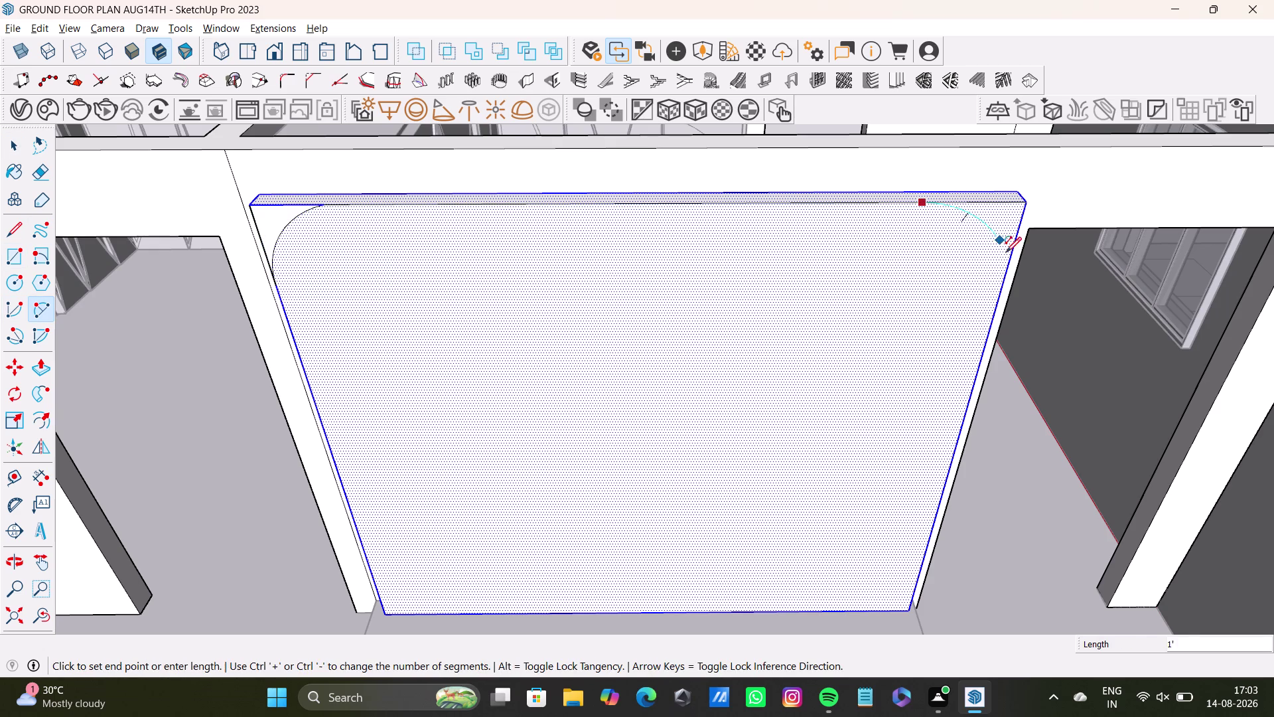
click(1009, 275)
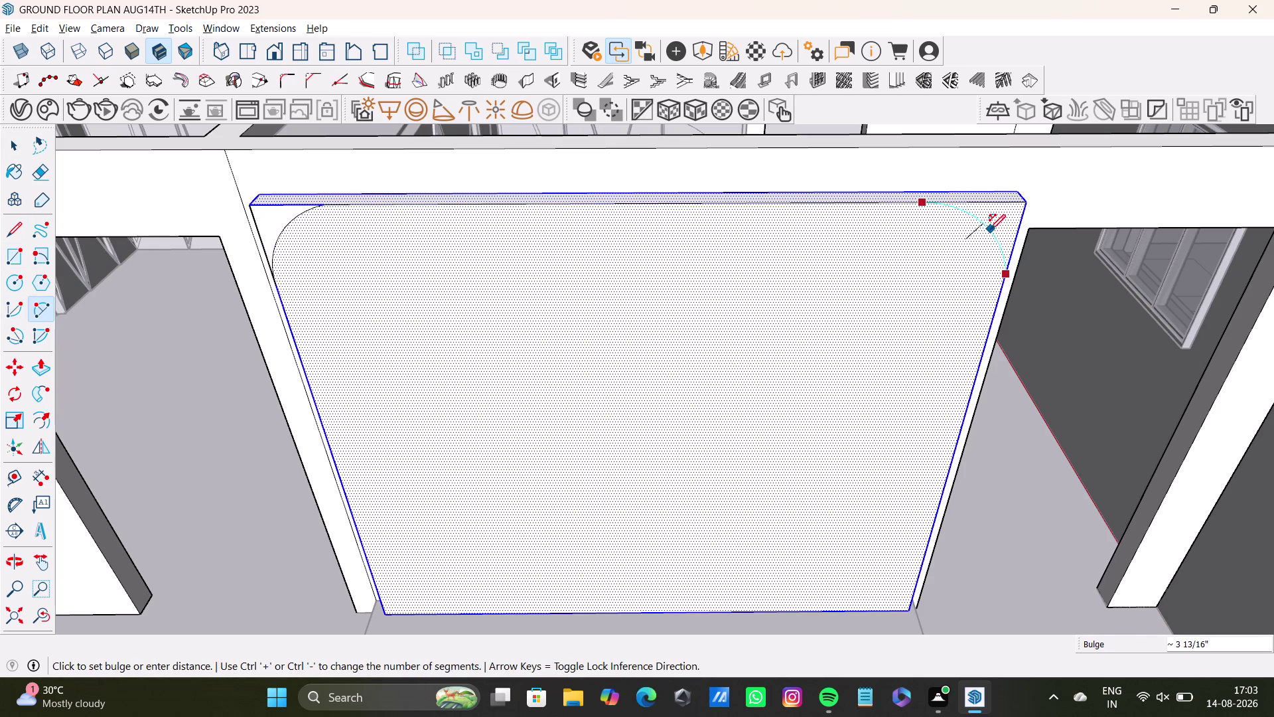
click(986, 234)
key(space)
scroll(down, 3)
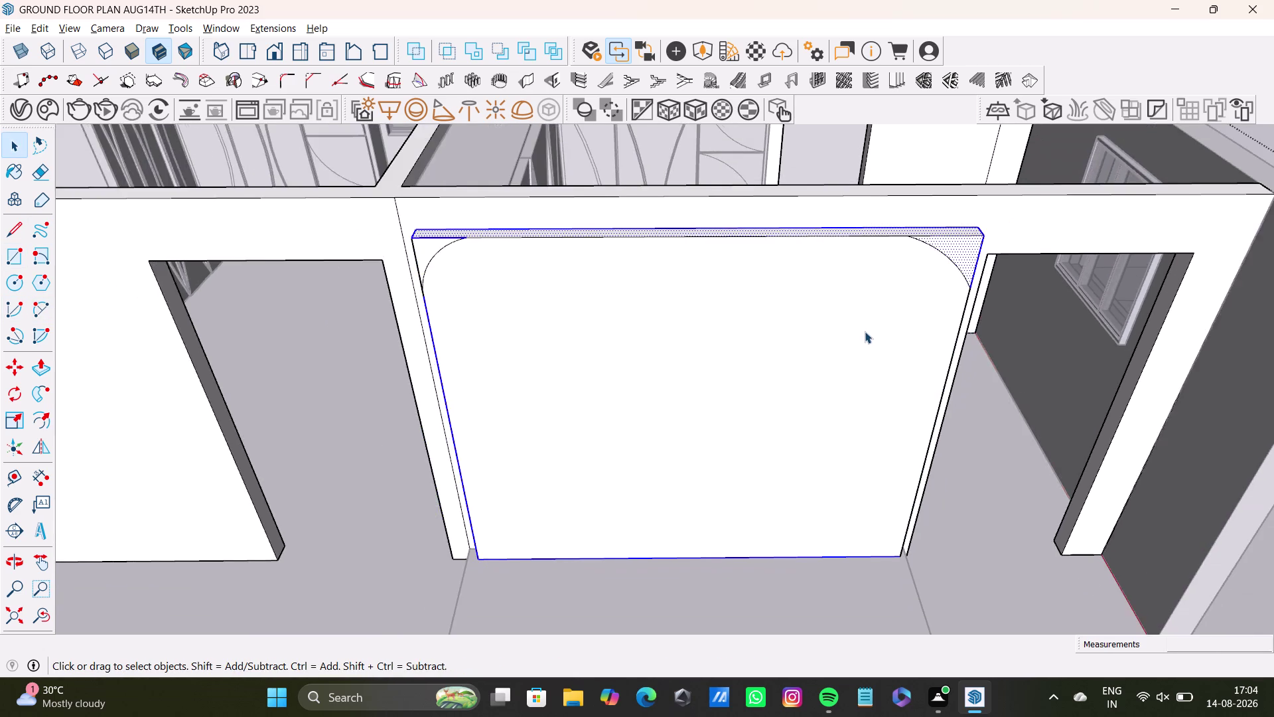
middle_drag(865, 331, 855, 295)
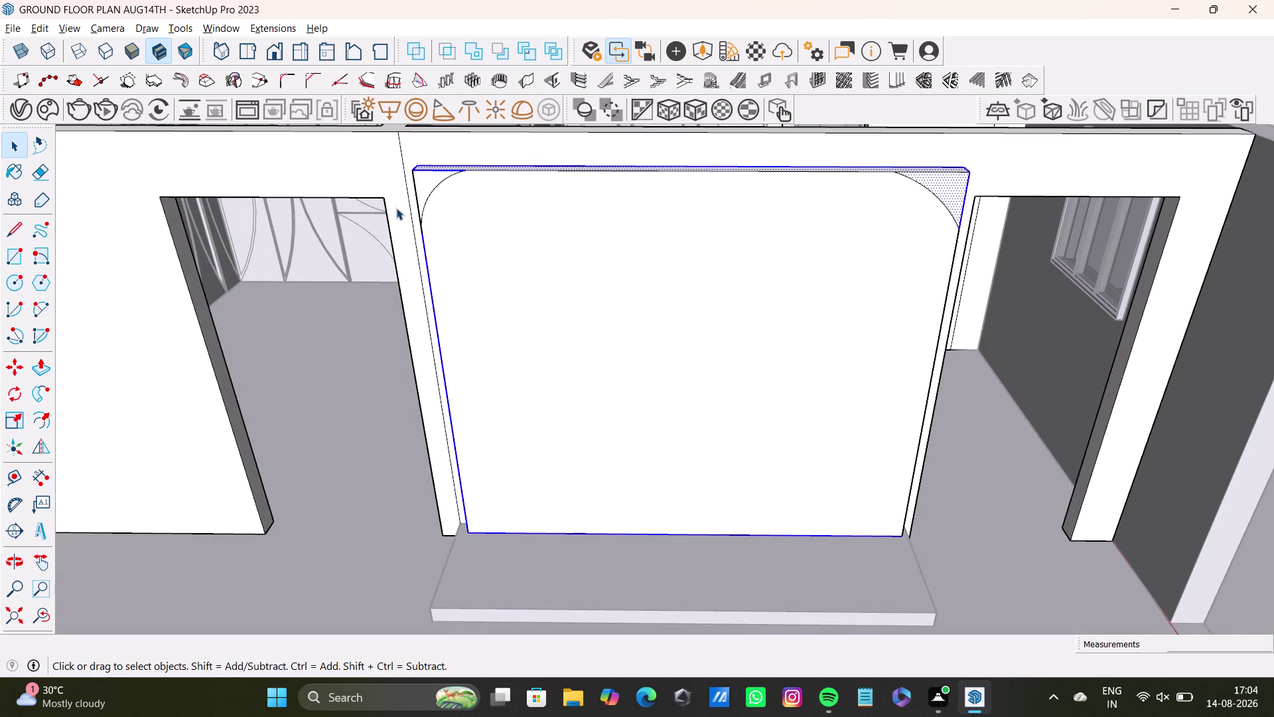
Push away the corner scraps outside both top arcs.
click(424, 182)
key(p)
key(p)
key(p)
drag(423, 182, 428, 131)
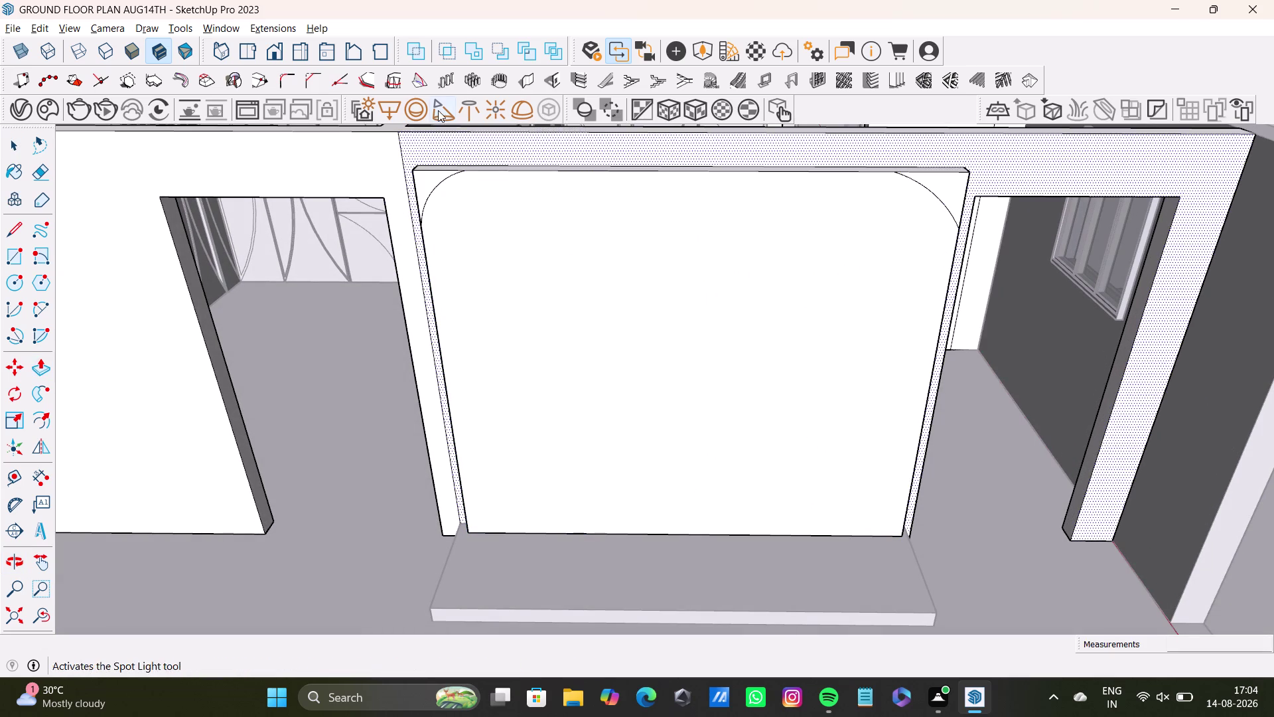
drag(431, 177, 499, 109)
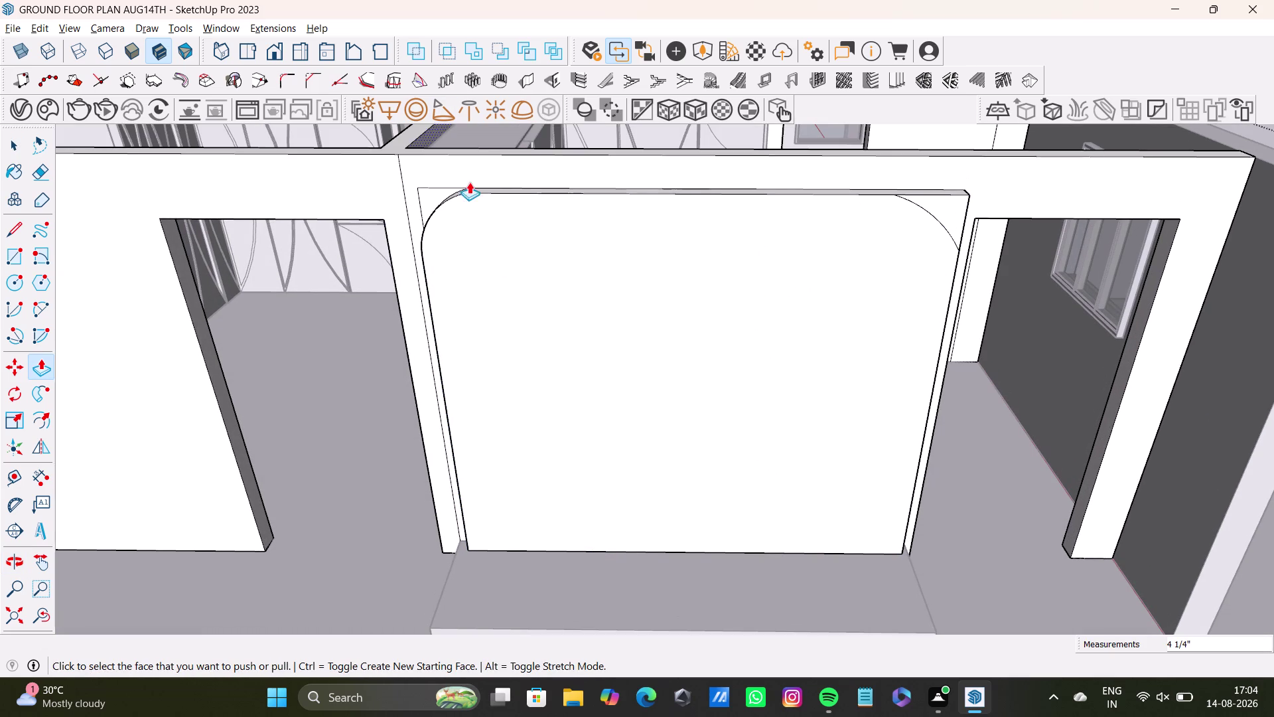
scroll(up, 3)
drag(945, 201, 964, 121)
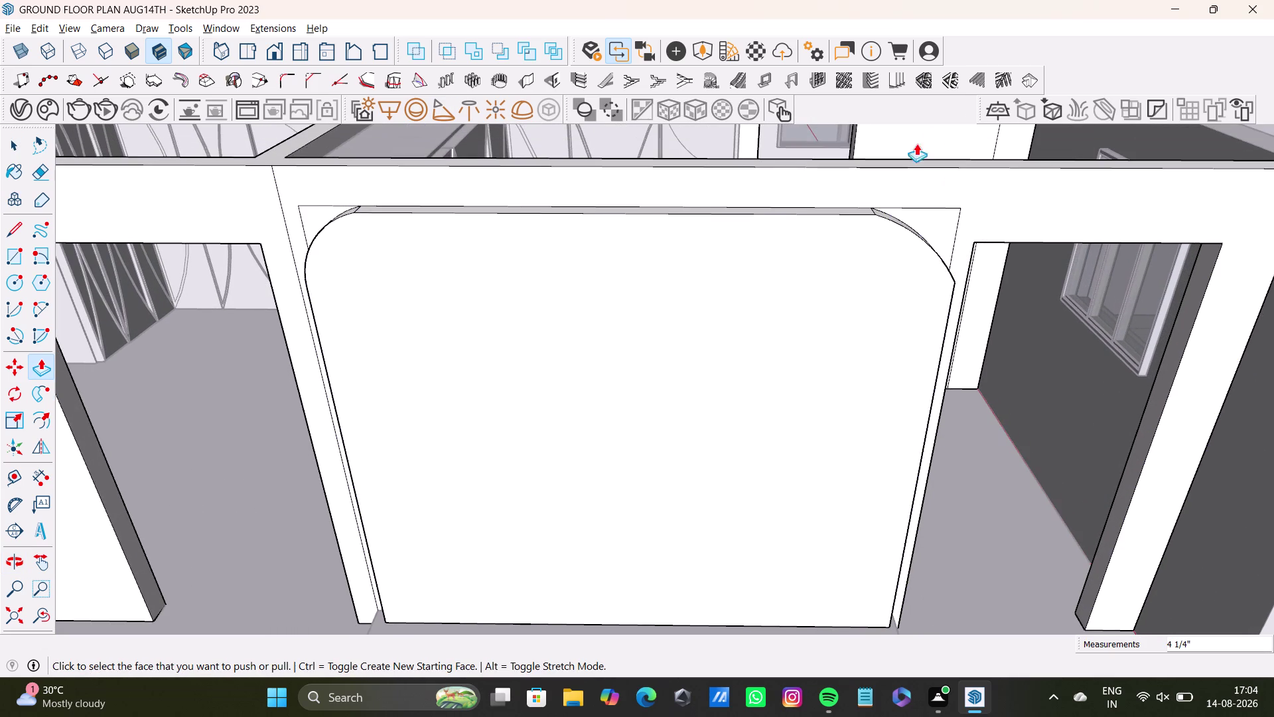
scroll(up, 3)
key(space)
Delete the leftover top and vertical edges at the top-left corner.
click(357, 214)
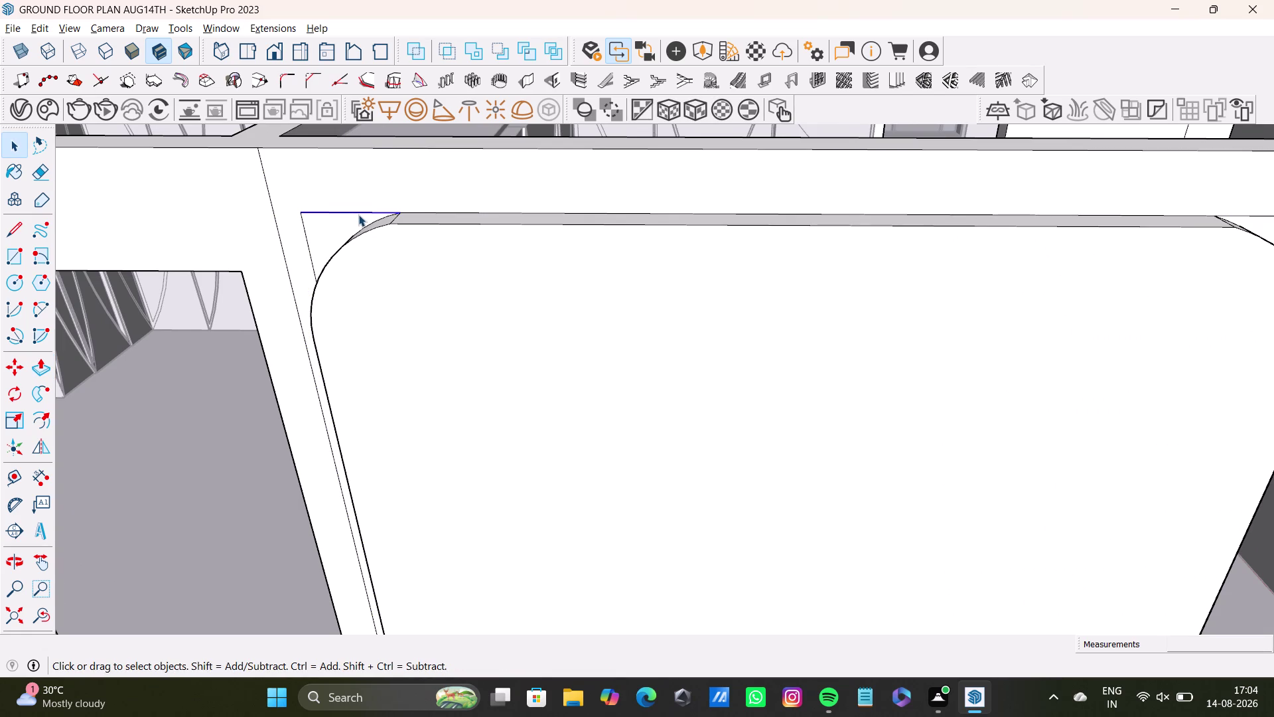
key(Delete)
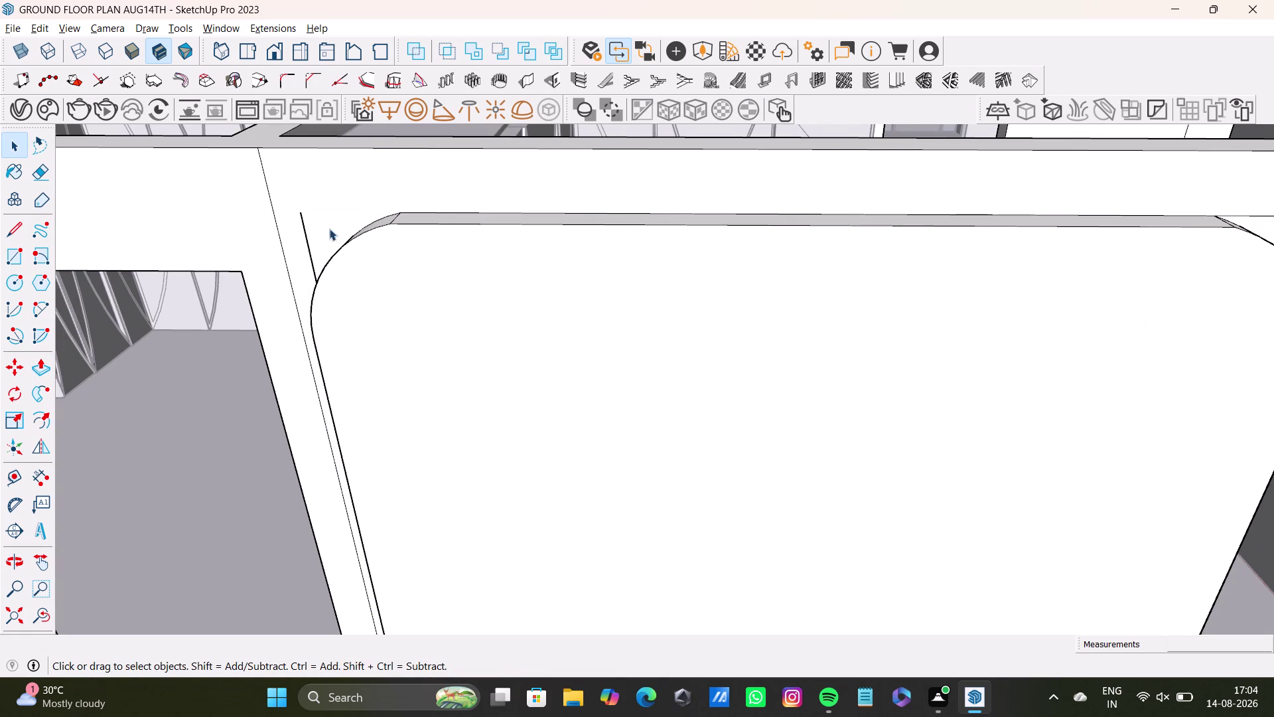
click(308, 250)
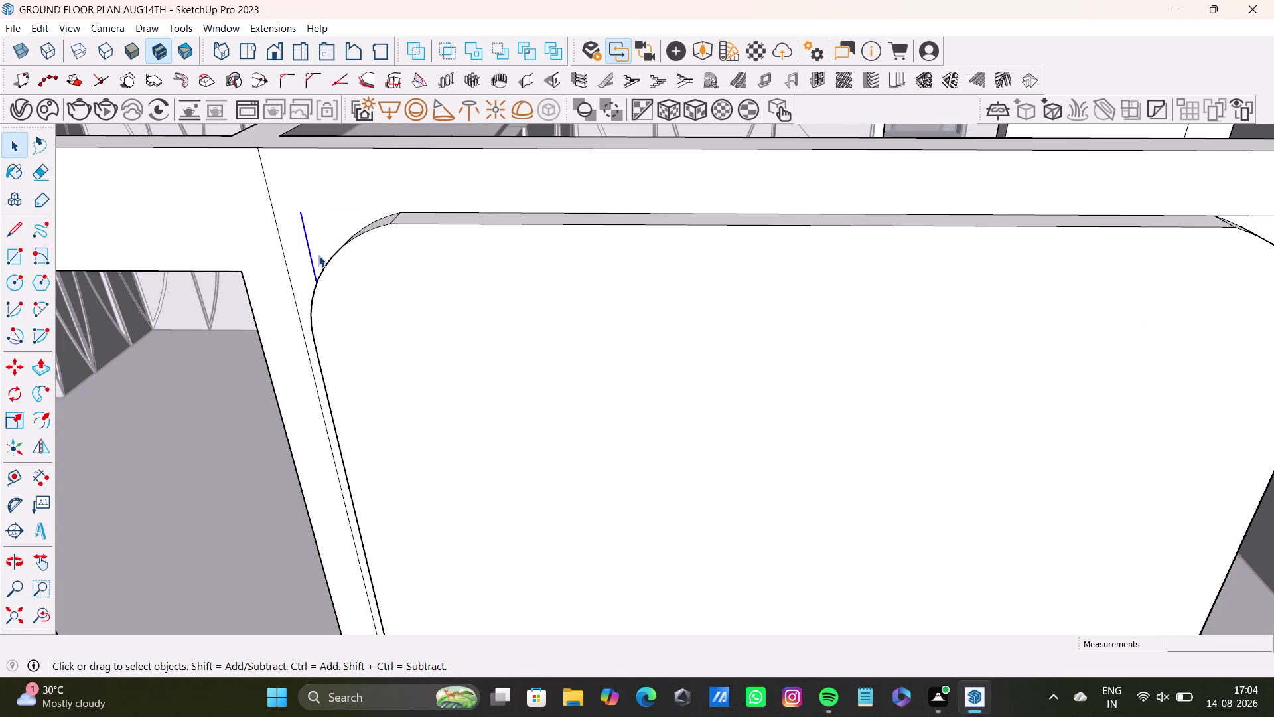
key(Delete)
scroll(down, 3)
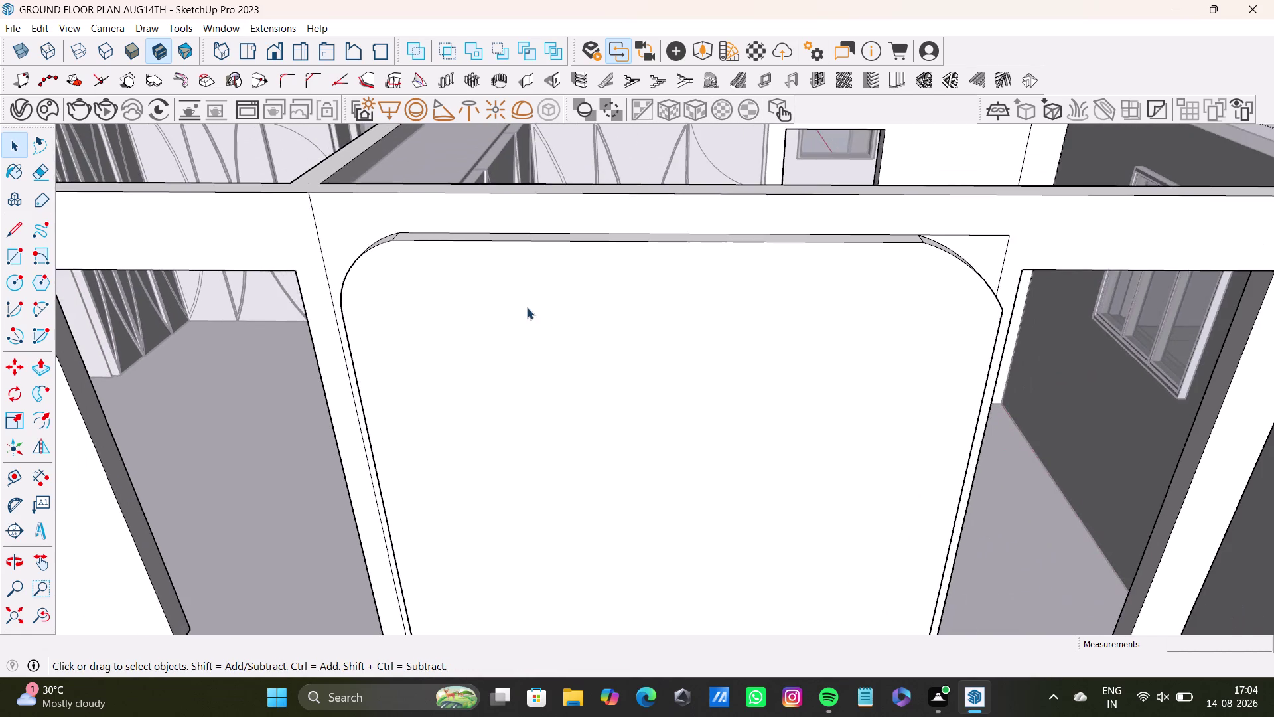
Undo the earlier corner rounding and clean-up on the backdrop panel's top corners.
scroll(down, 3)
middle_drag(617, 339, 279, 347)
scroll(up, 3)
key(ctrl+z)
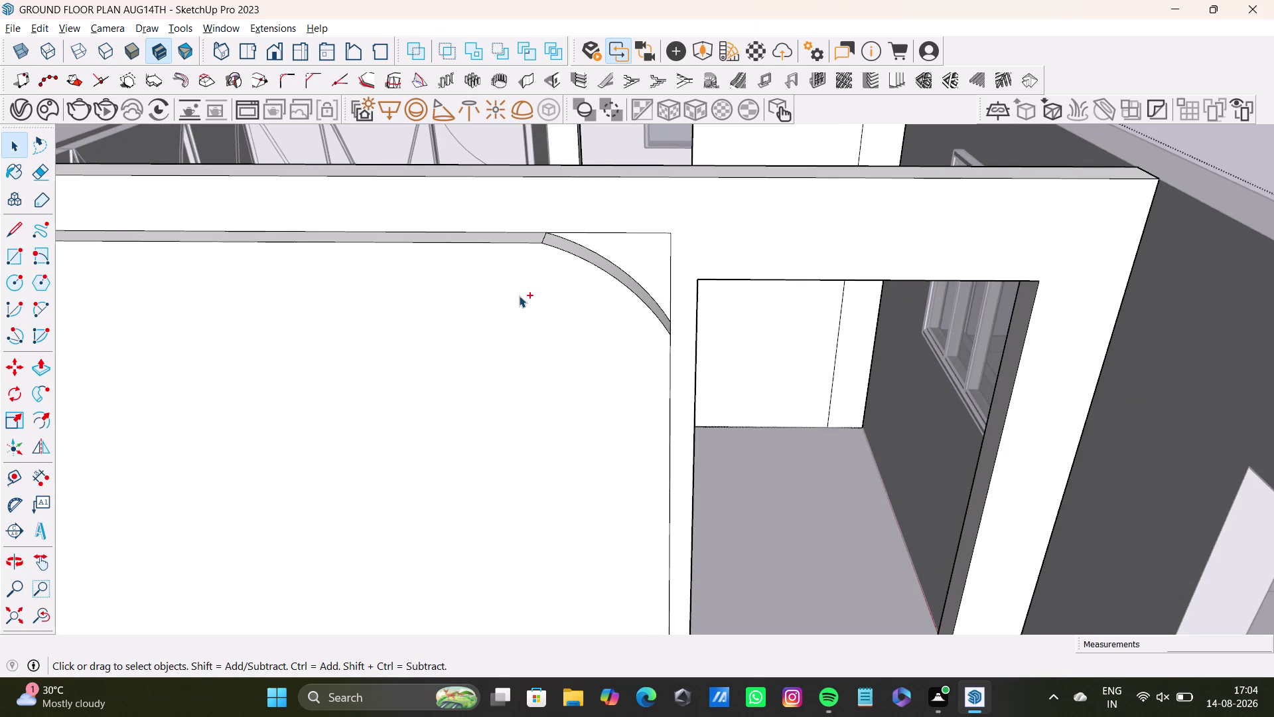
key(ctrl+z)
key(ctrl+z)
key(ctrl+z)
key(ctrl+z)
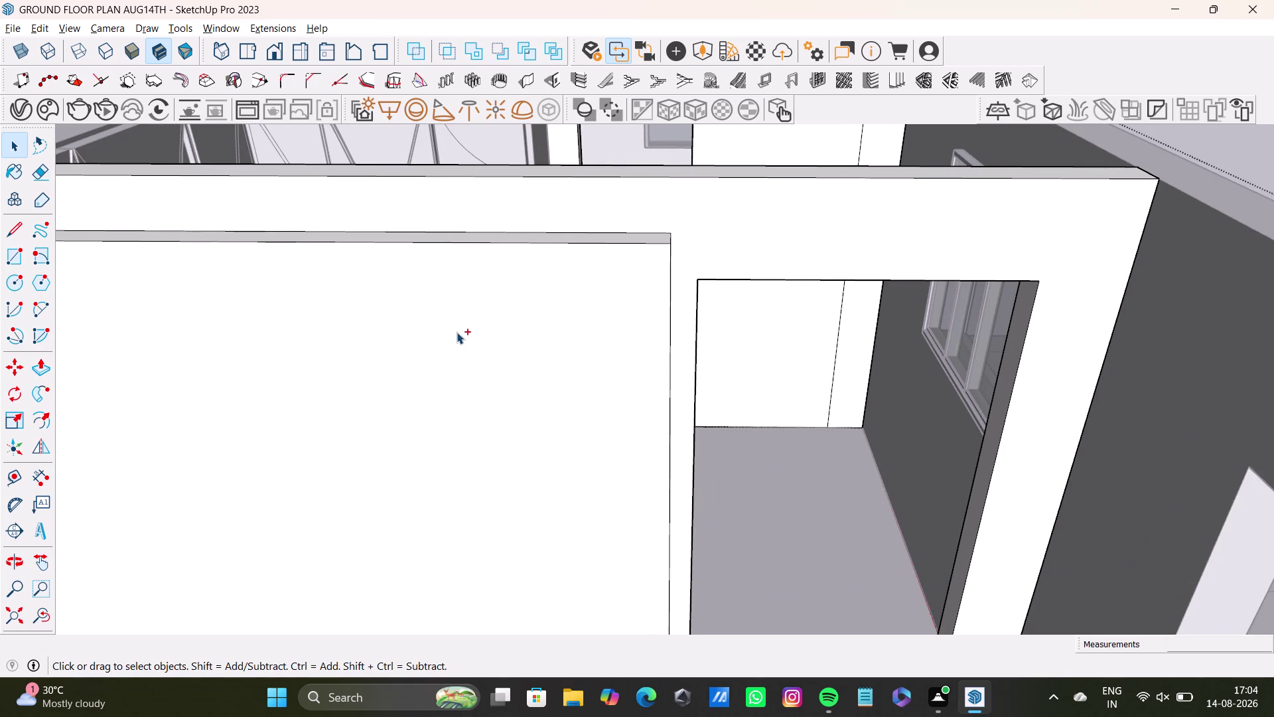
scroll(down, 3)
middle_drag(444, 340, 652, 319)
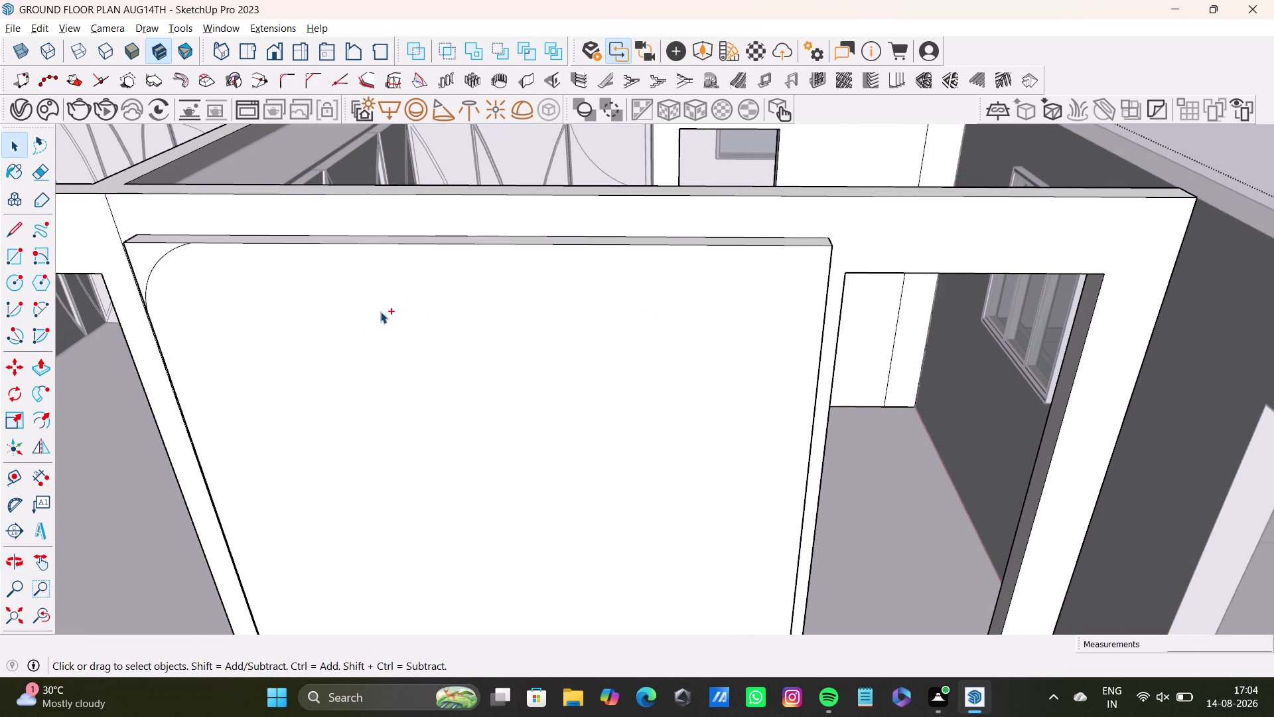
Draw a 2-Point Arc rounding the panel's top-left corner, from top edge to left edge.
key(ctrl+z)
click(45, 313)
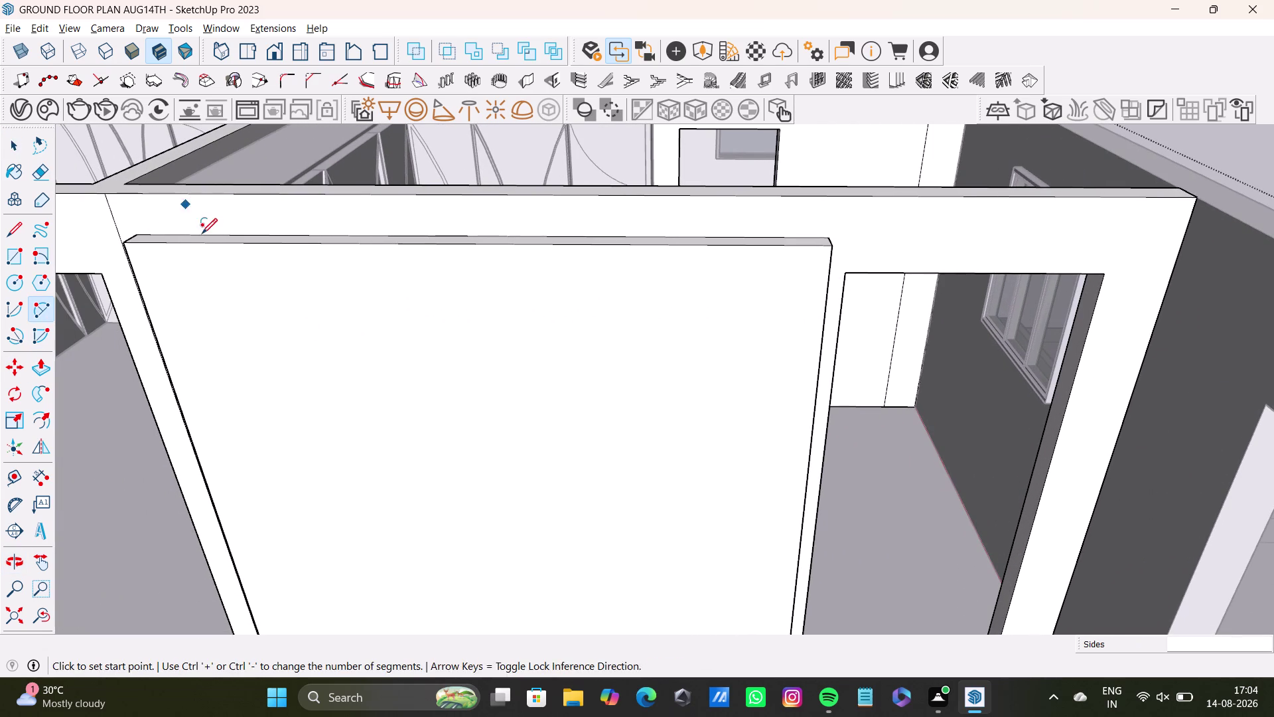
click(219, 243)
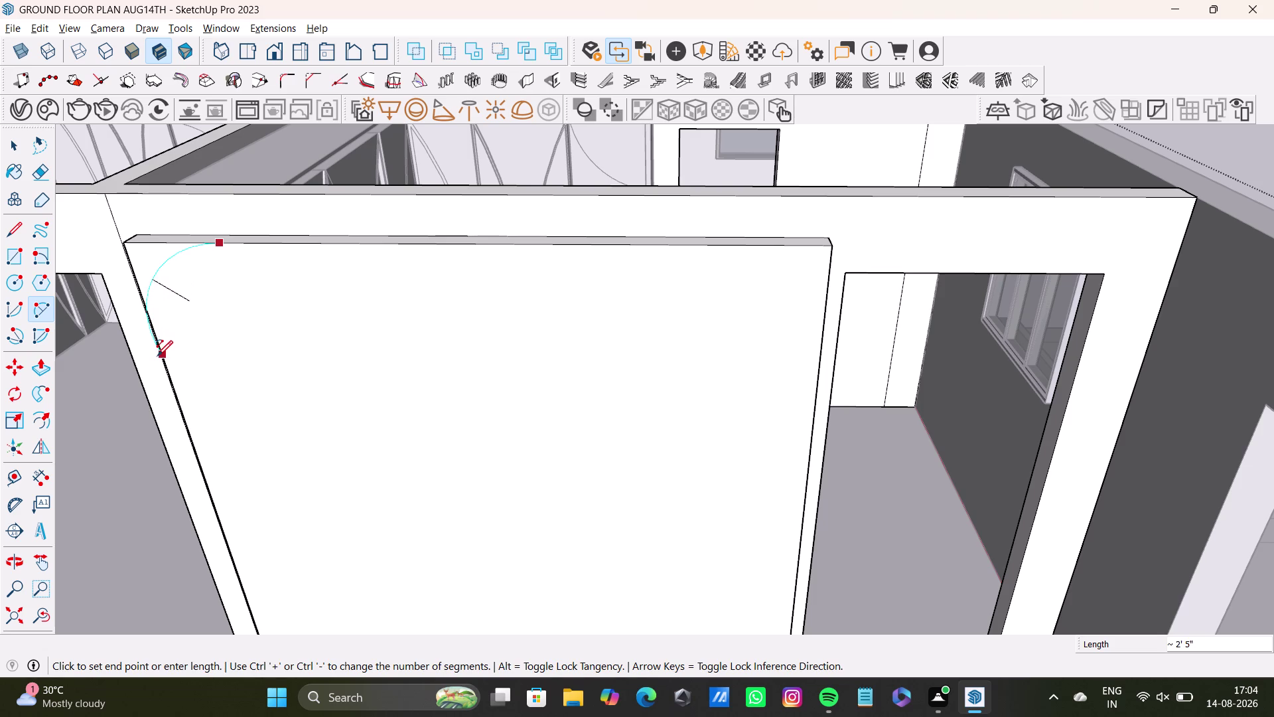
middle_drag(170, 353, 298, 321)
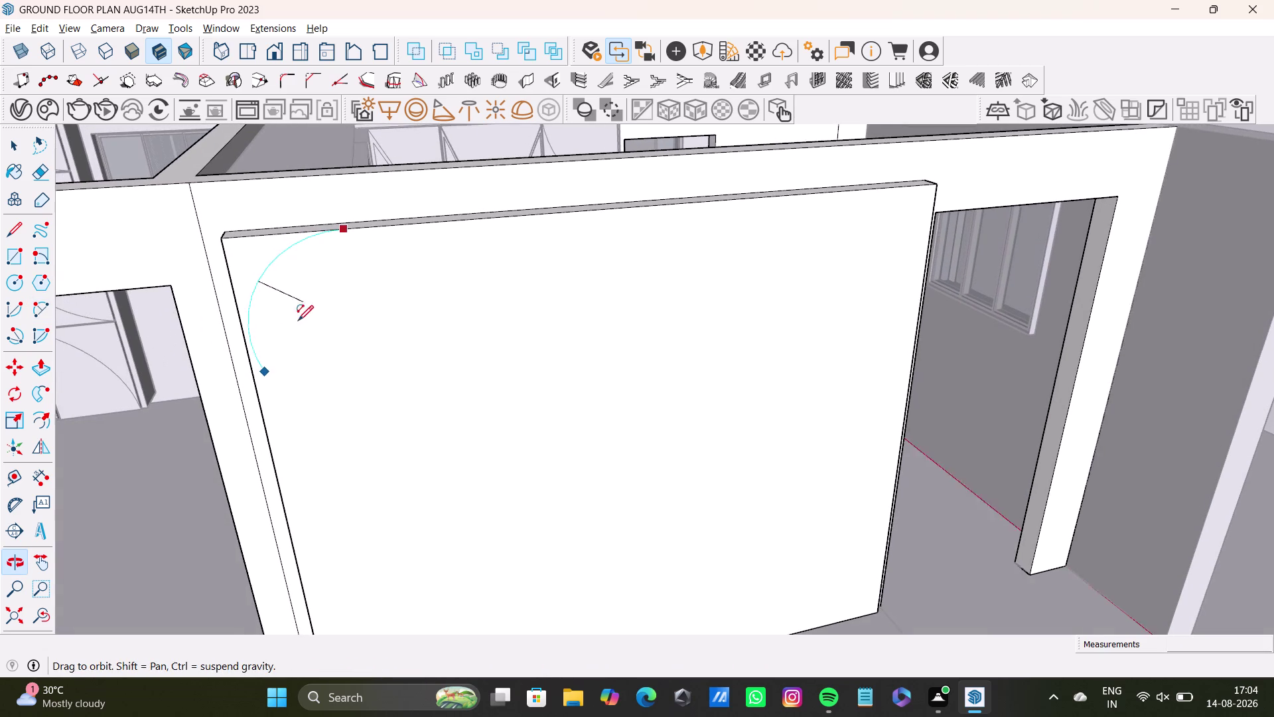
click(254, 355)
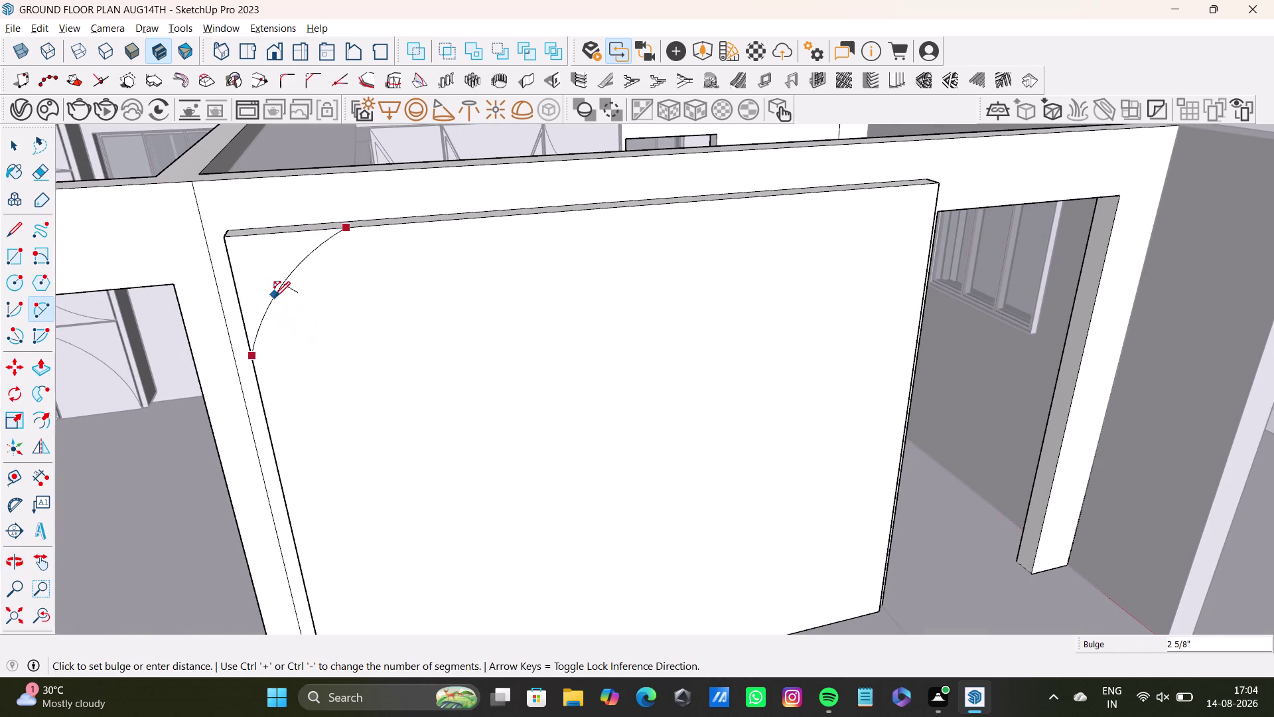
click(271, 288)
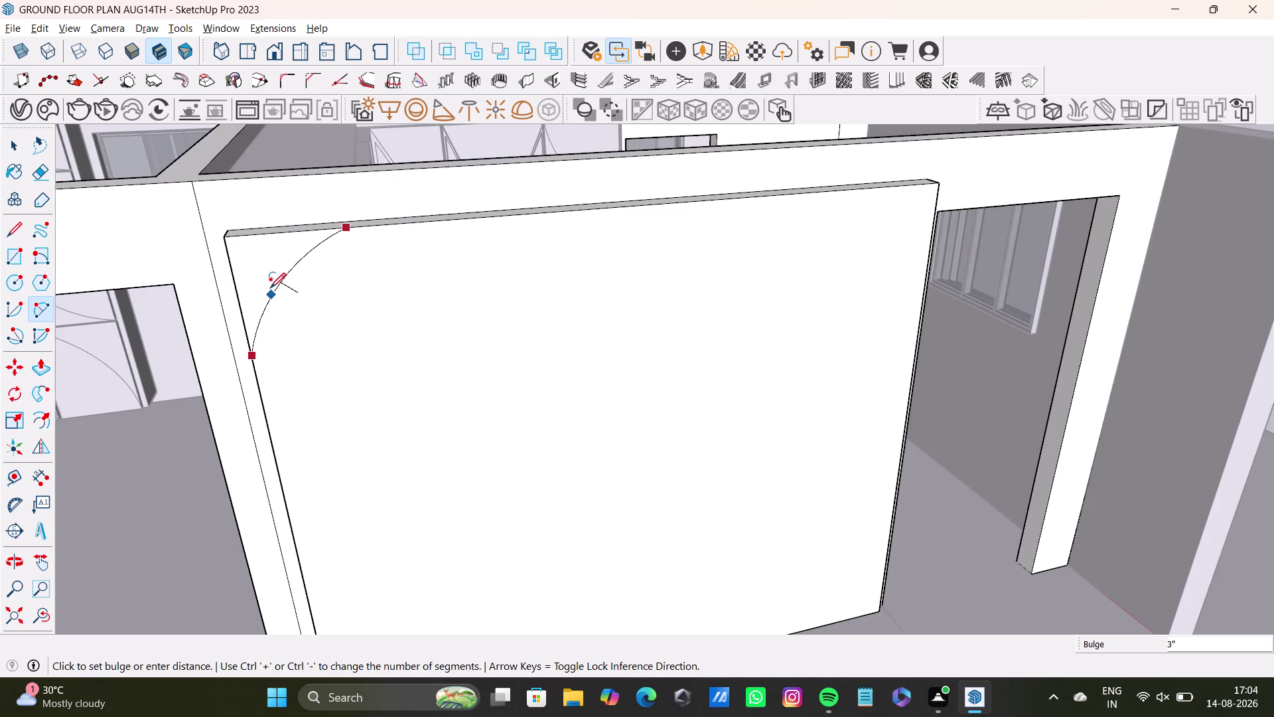
middle_drag(453, 362, 399, 345)
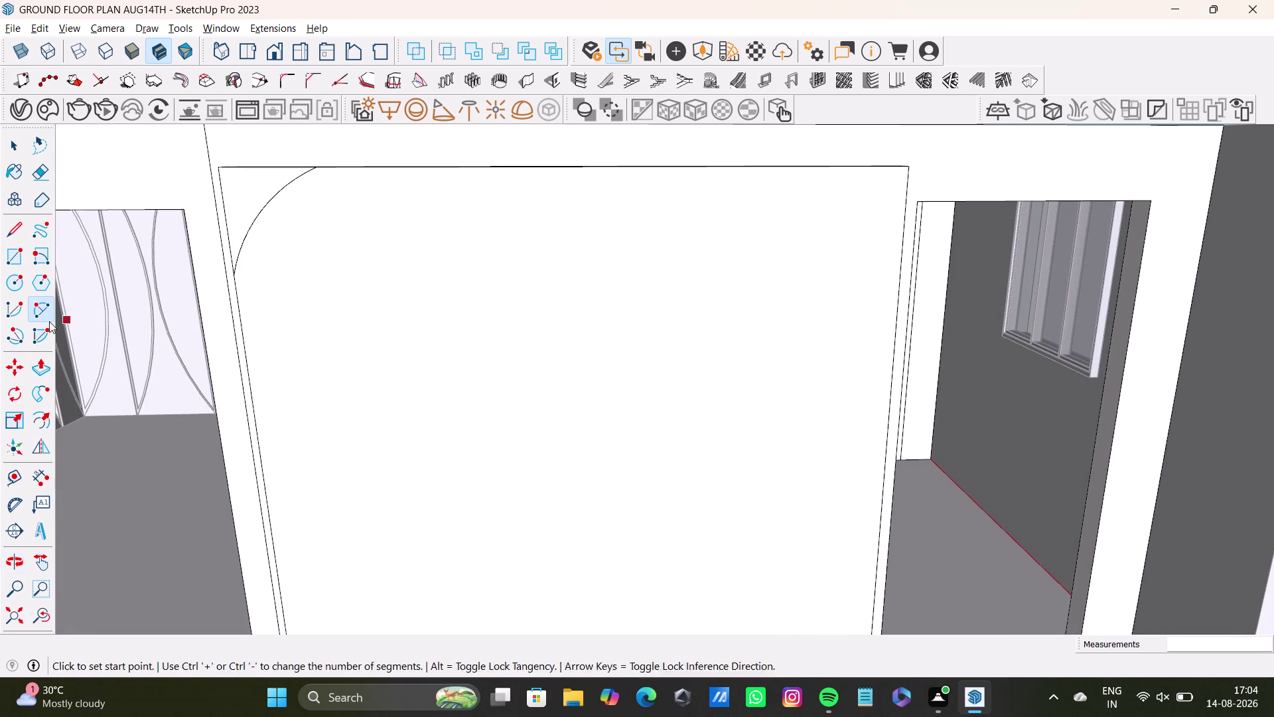
Draw a 2-Point Arc across the panel's top-right corner.
click(41, 311)
click(781, 165)
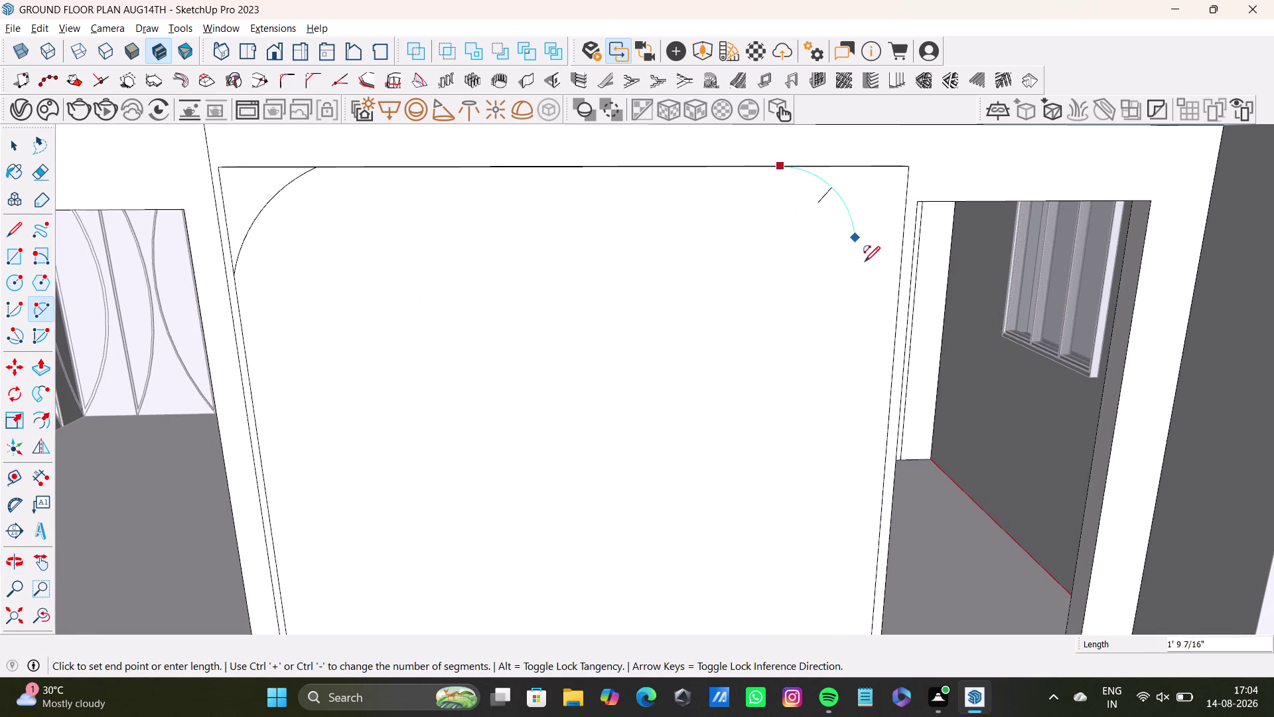
click(896, 301)
click(868, 207)
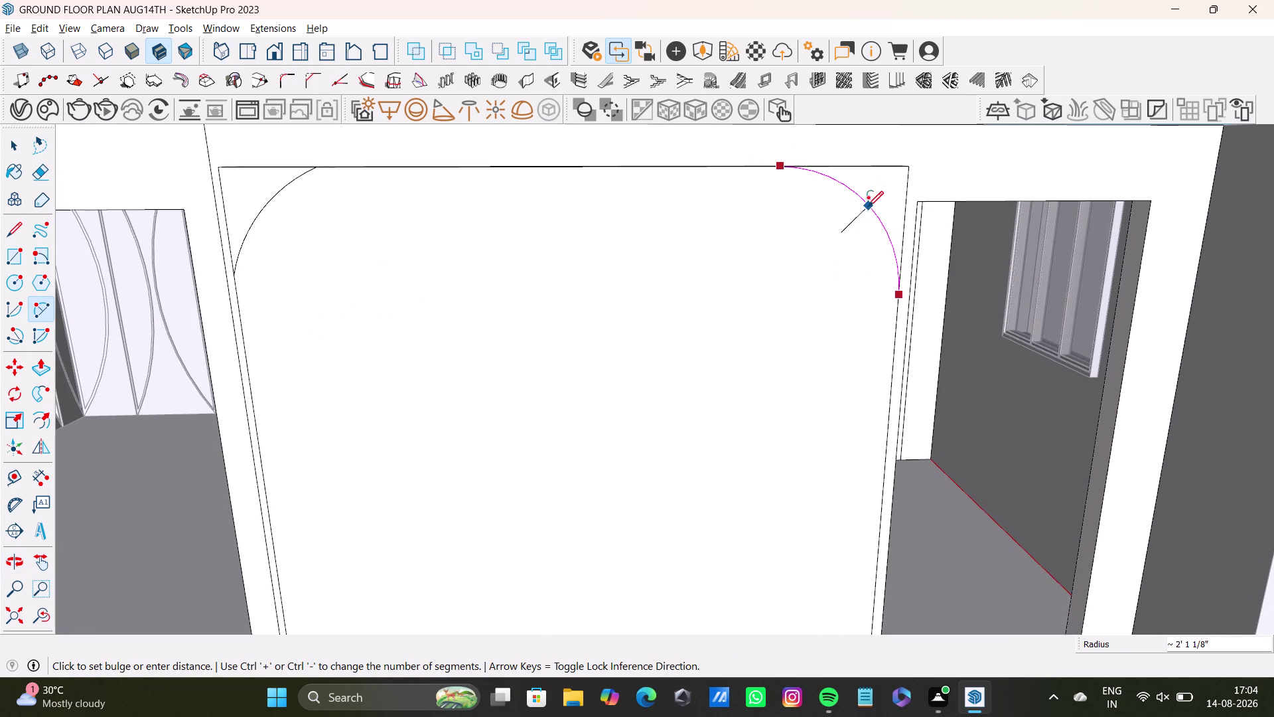
key(space)
Push/Pull the square top-right corner piece back into the panel to cut it away.
middle_drag(783, 243, 845, 362)
click(937, 309)
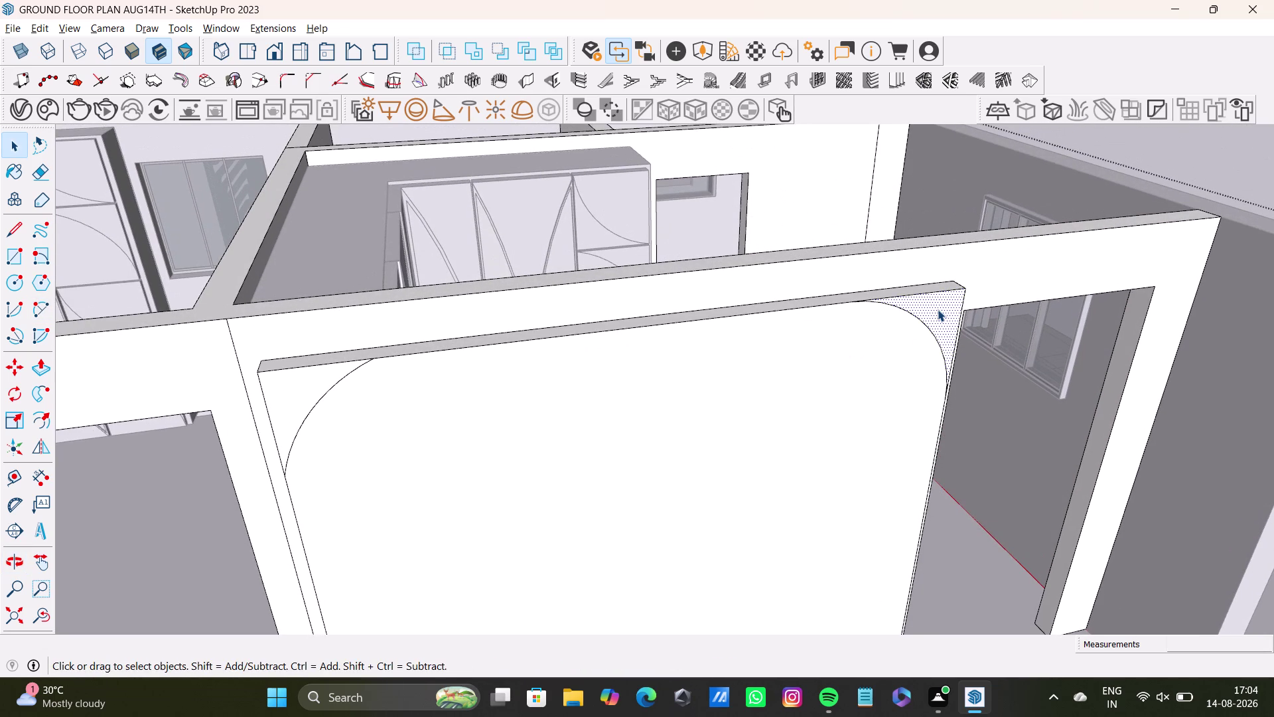
key(p)
key(p)
key(p)
drag(937, 310, 922, 268)
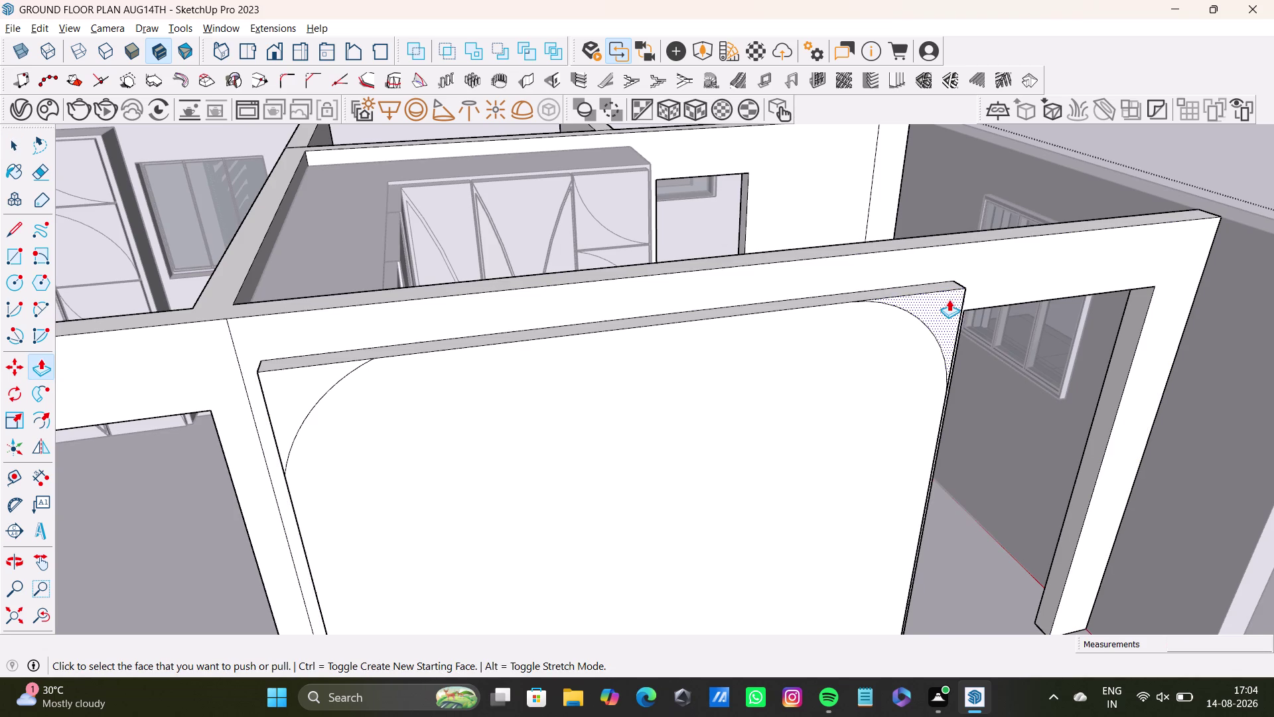
drag(947, 301, 924, 270)
key(space)
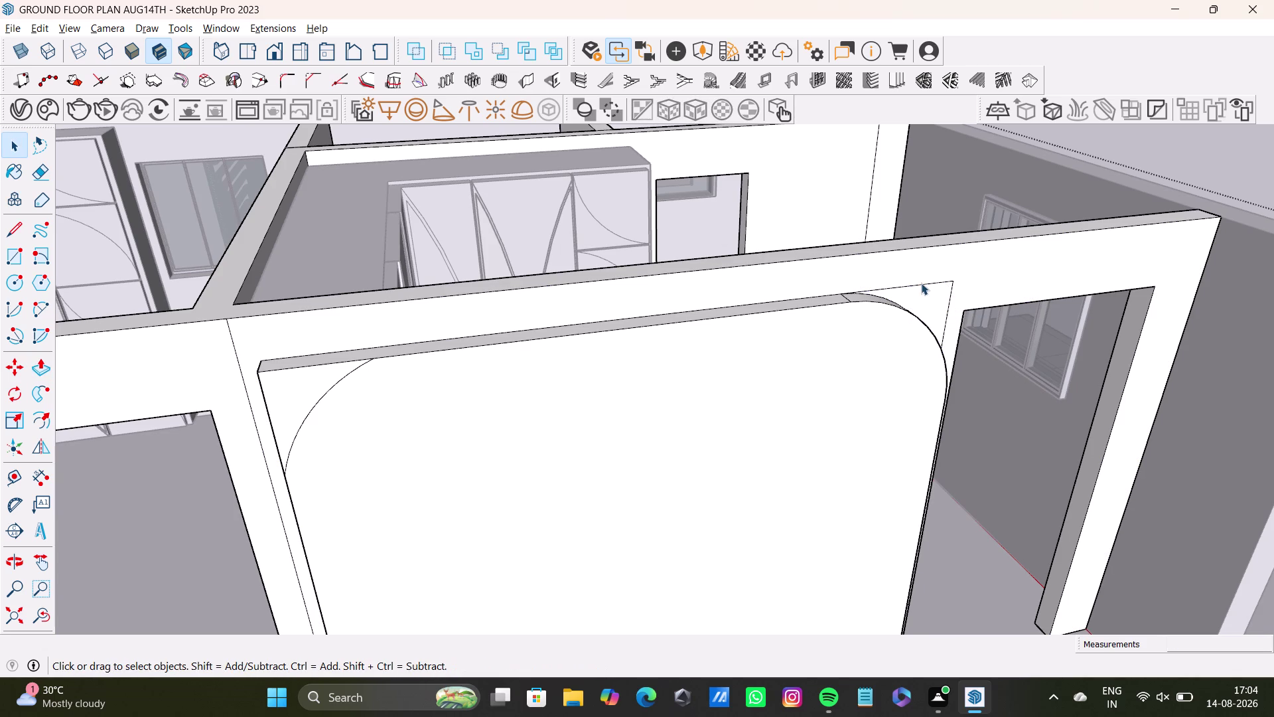
Erase the leftover edges and stray vertical edge at the top-right corner.
click(919, 285)
key(Delete)
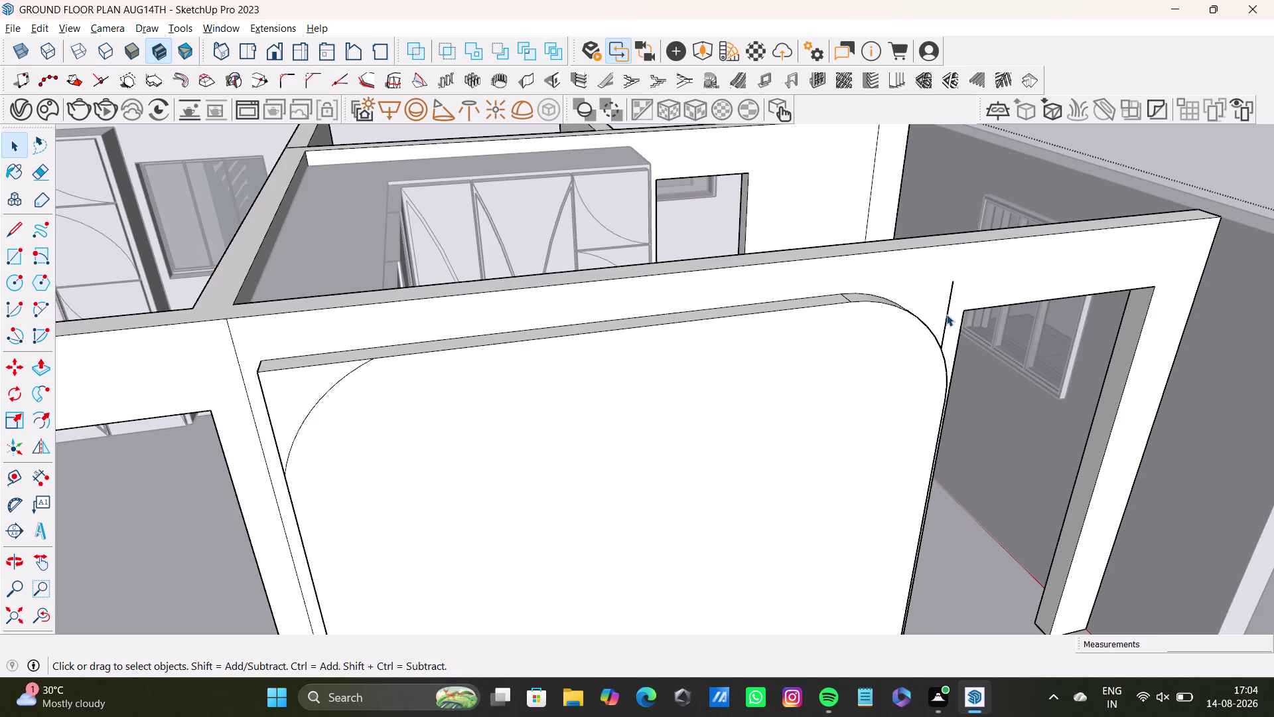
click(946, 314)
key(Delete)
Push/Pull the square top-left corner piece into the panel to cut it away.
click(316, 377)
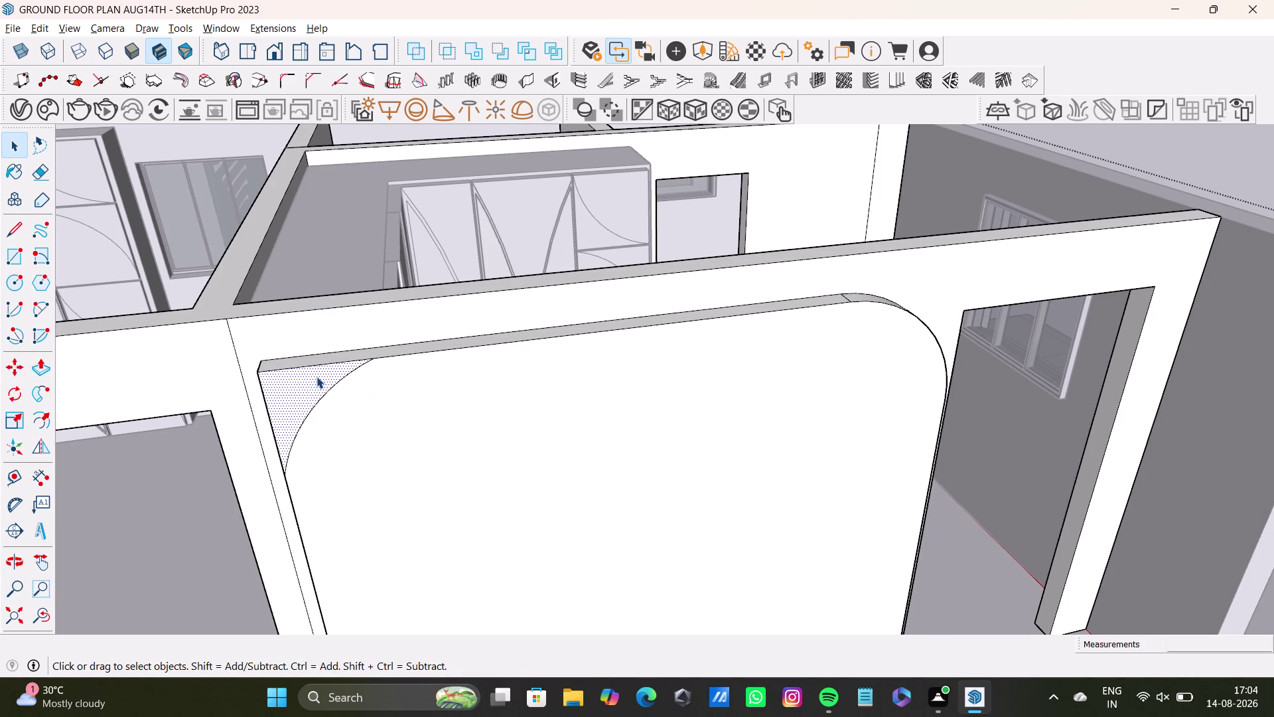
key(p)
key(p)
key(p)
drag(316, 376, 319, 342)
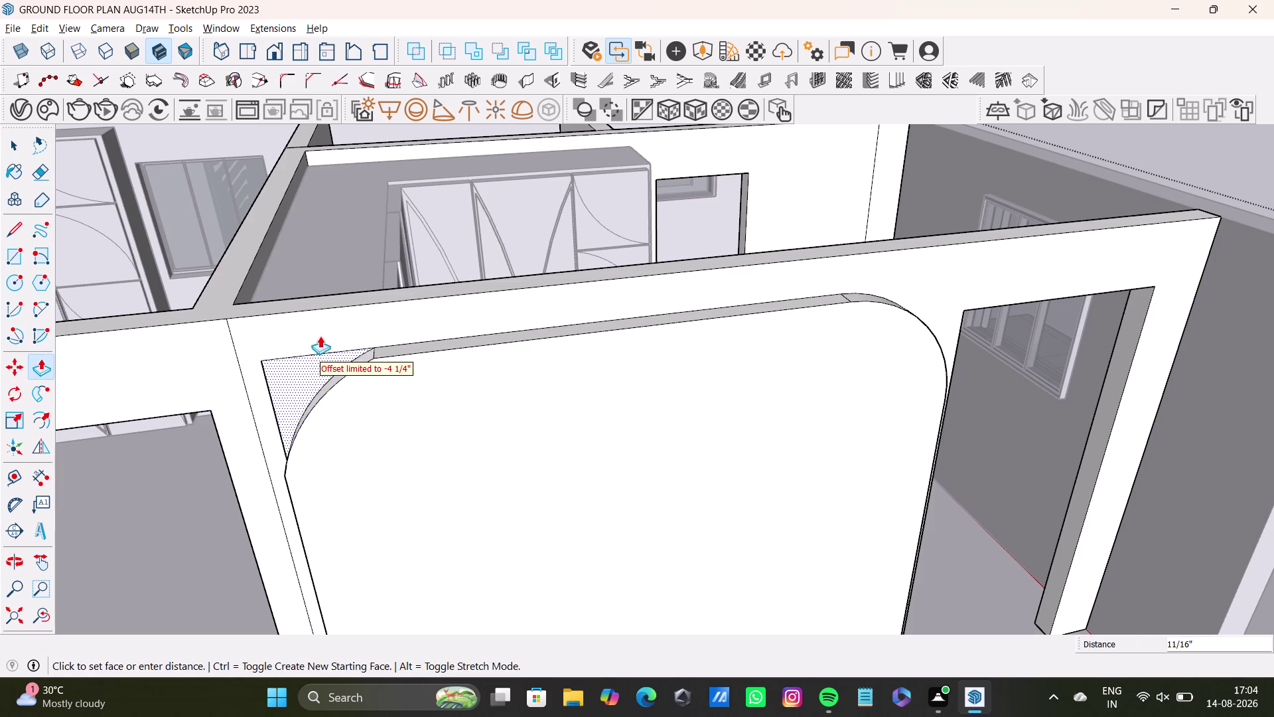
drag(319, 341, 333, 305)
drag(312, 374, 311, 346)
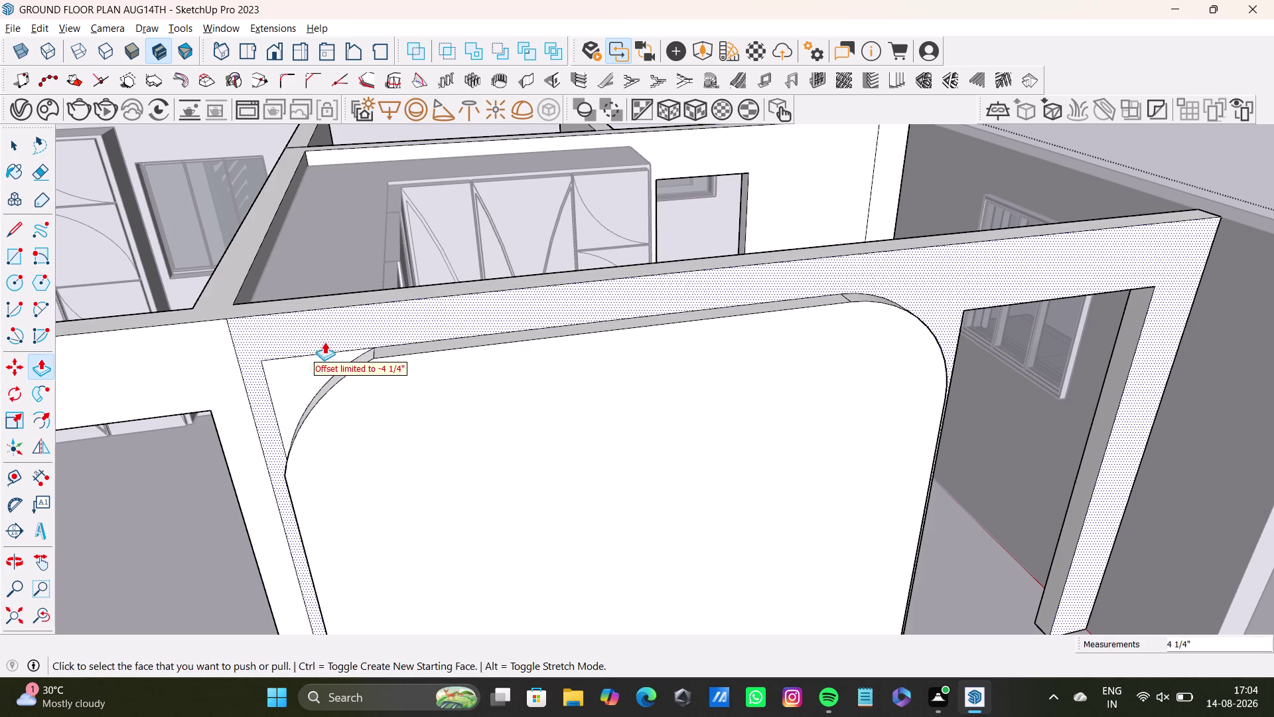
key(space)
Erase the leftover top-left edge, then undo the top-left corner cut.
click(332, 351)
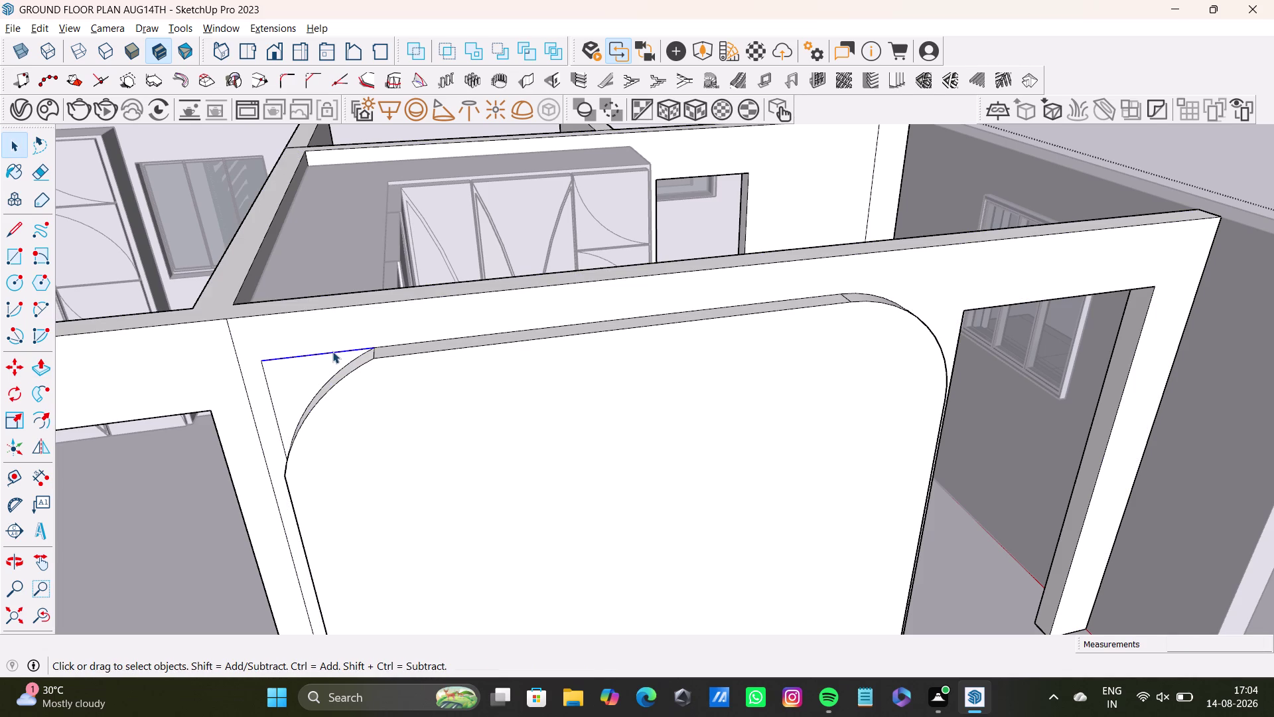
key(Delete)
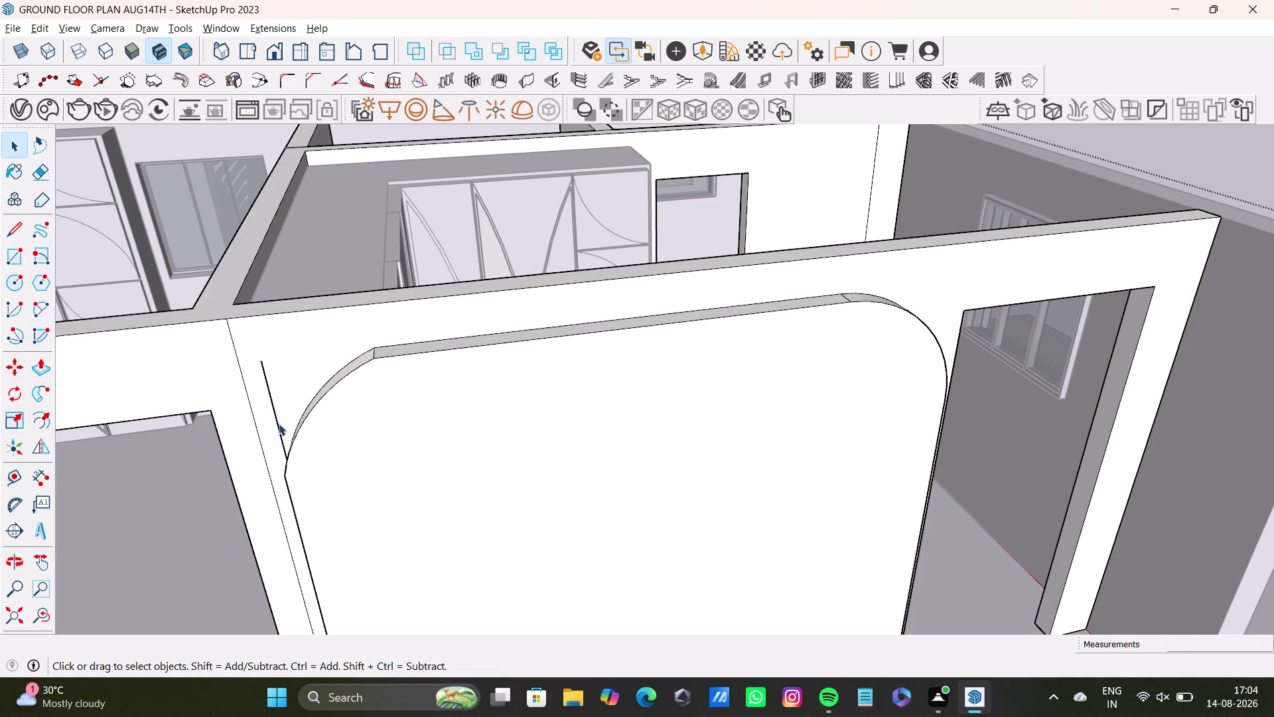
key(ctrl+z)
key(ctrl+z)
key(ctrl+z)
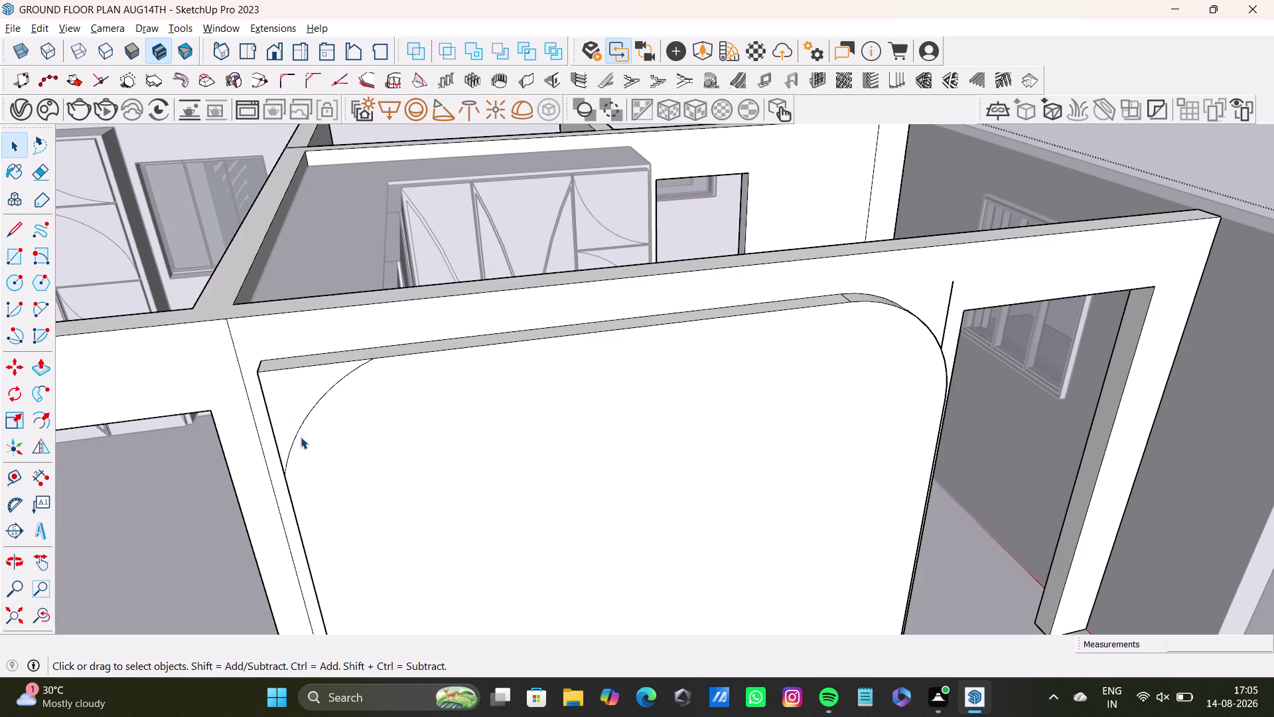
Delete two more stray corner edges and bring the panel face-on.
click(947, 321)
key(Delete)
click(310, 412)
key(Delete)
middle_drag(387, 444, 359, 378)
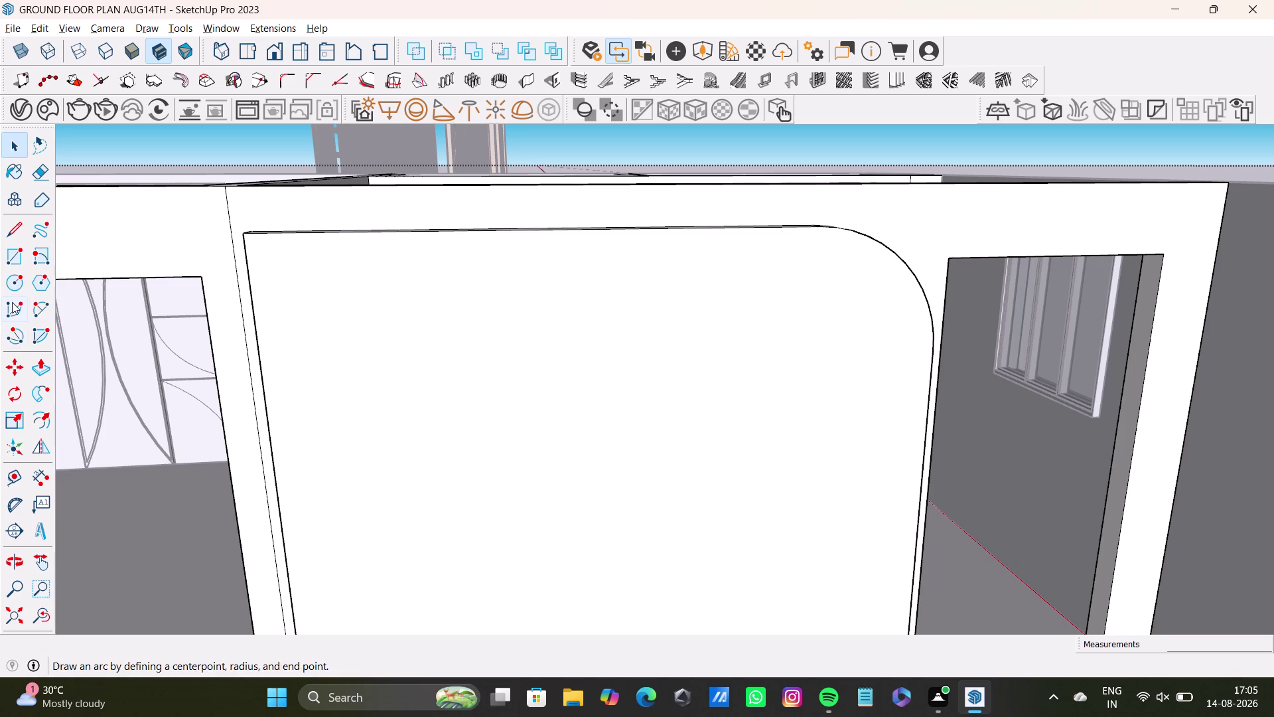
click(47, 307)
click(362, 232)
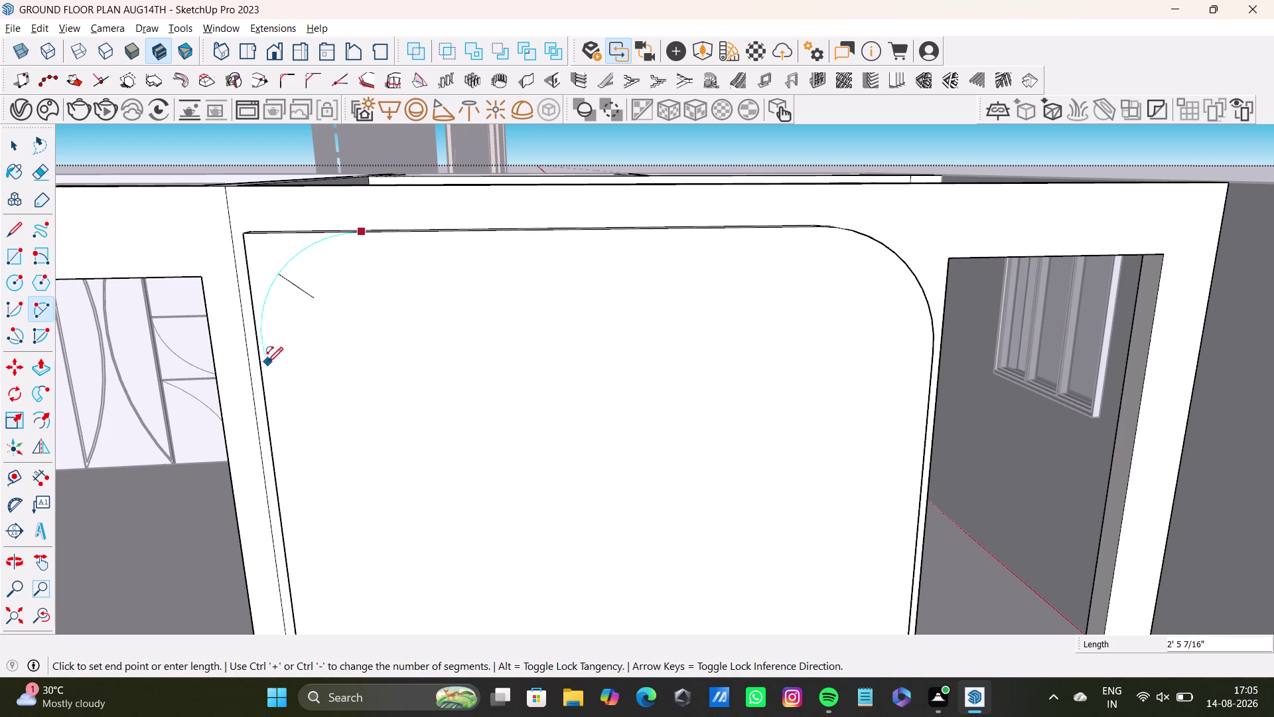
key(space)
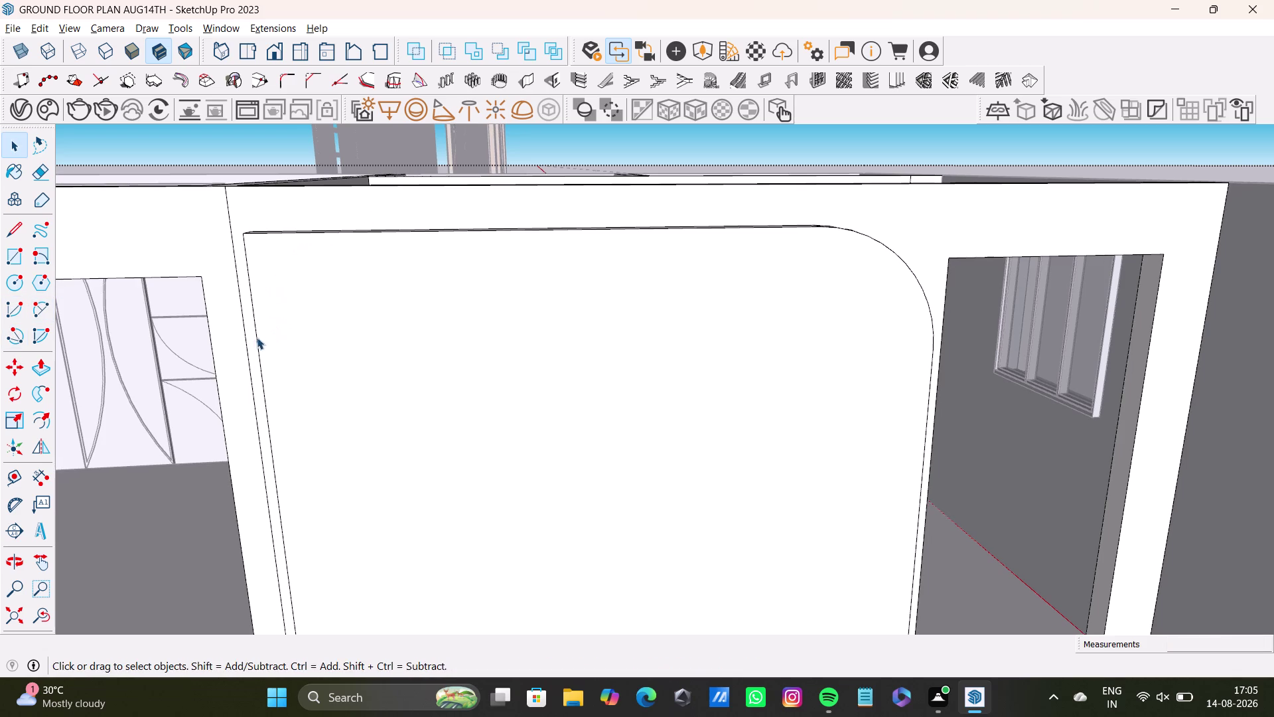
click(40, 313)
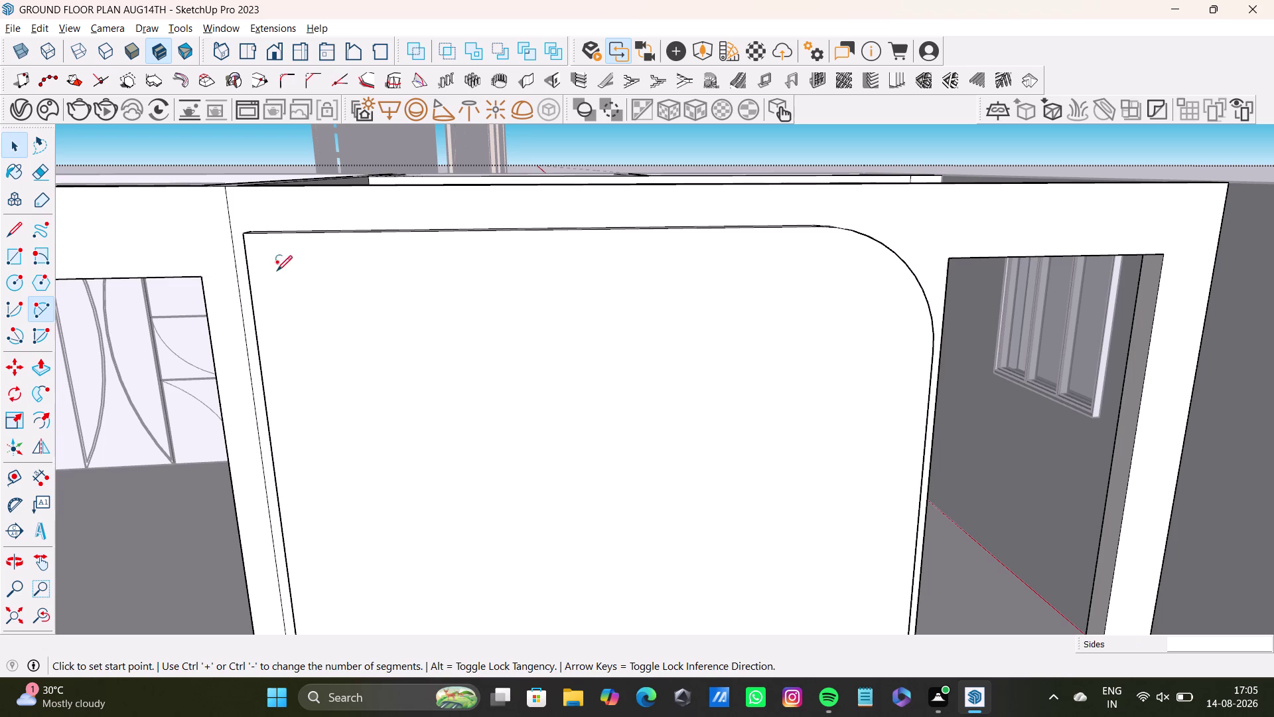
click(364, 233)
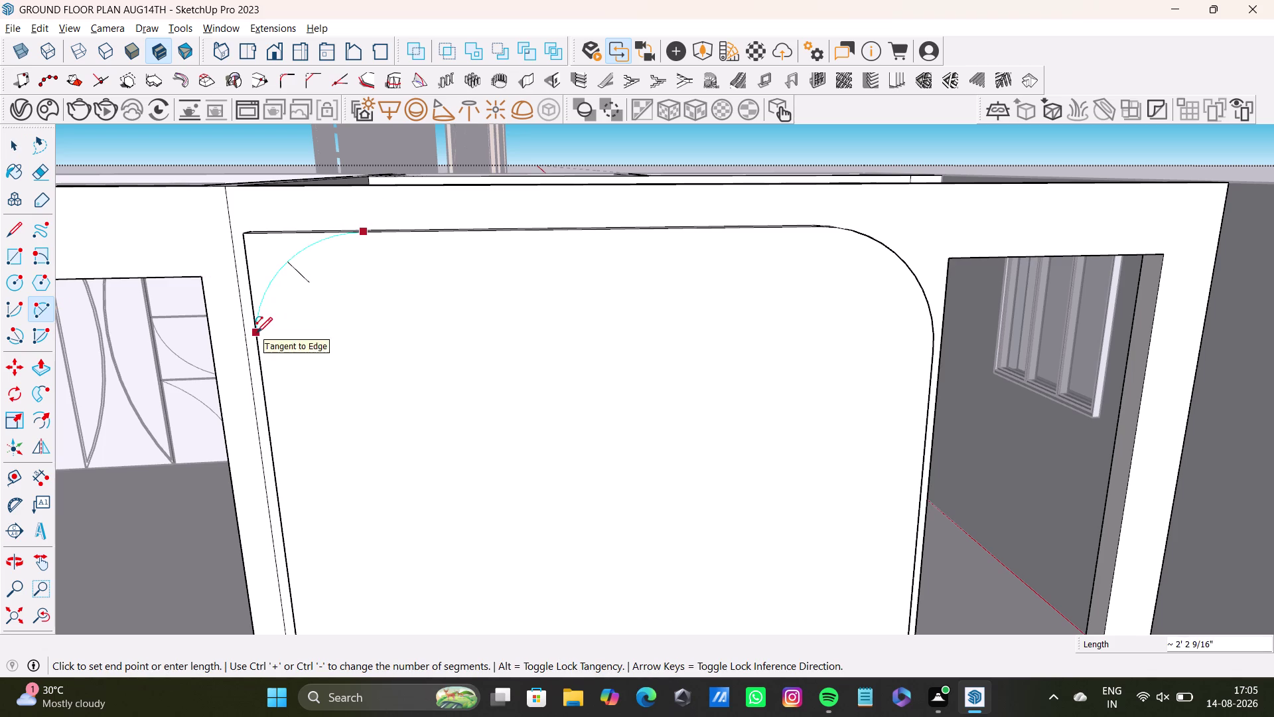
click(256, 332)
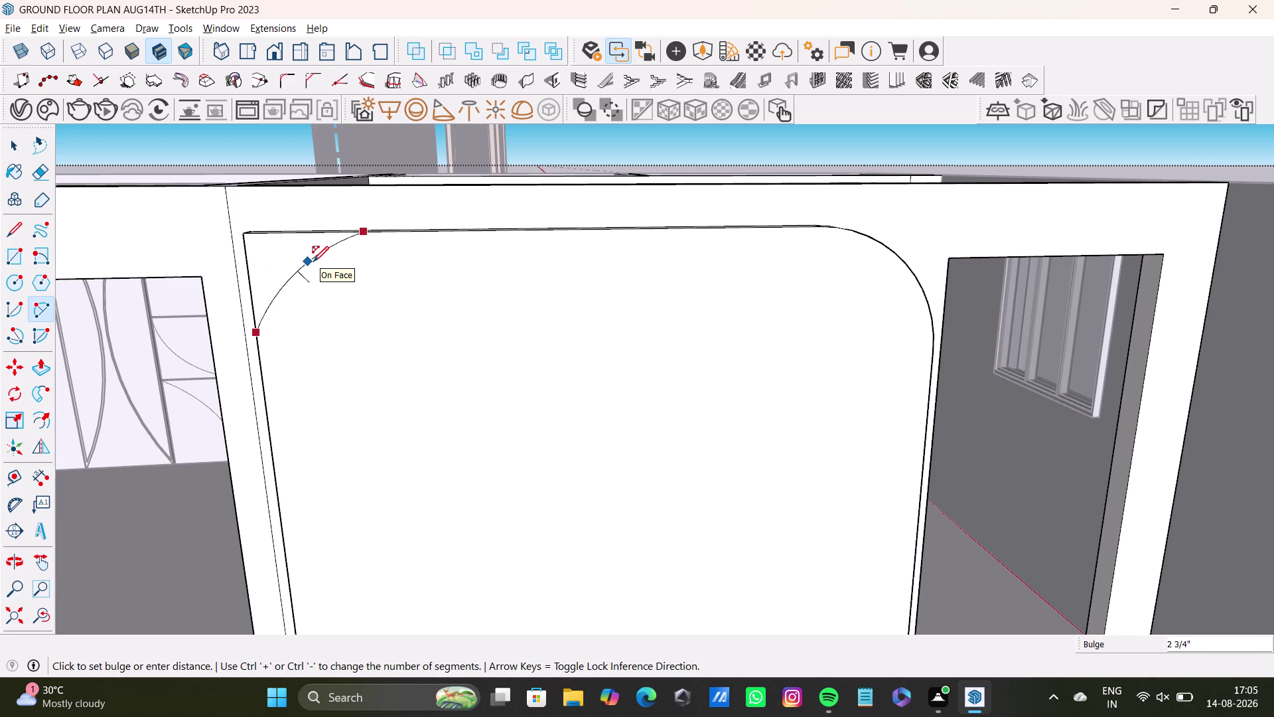
key(space)
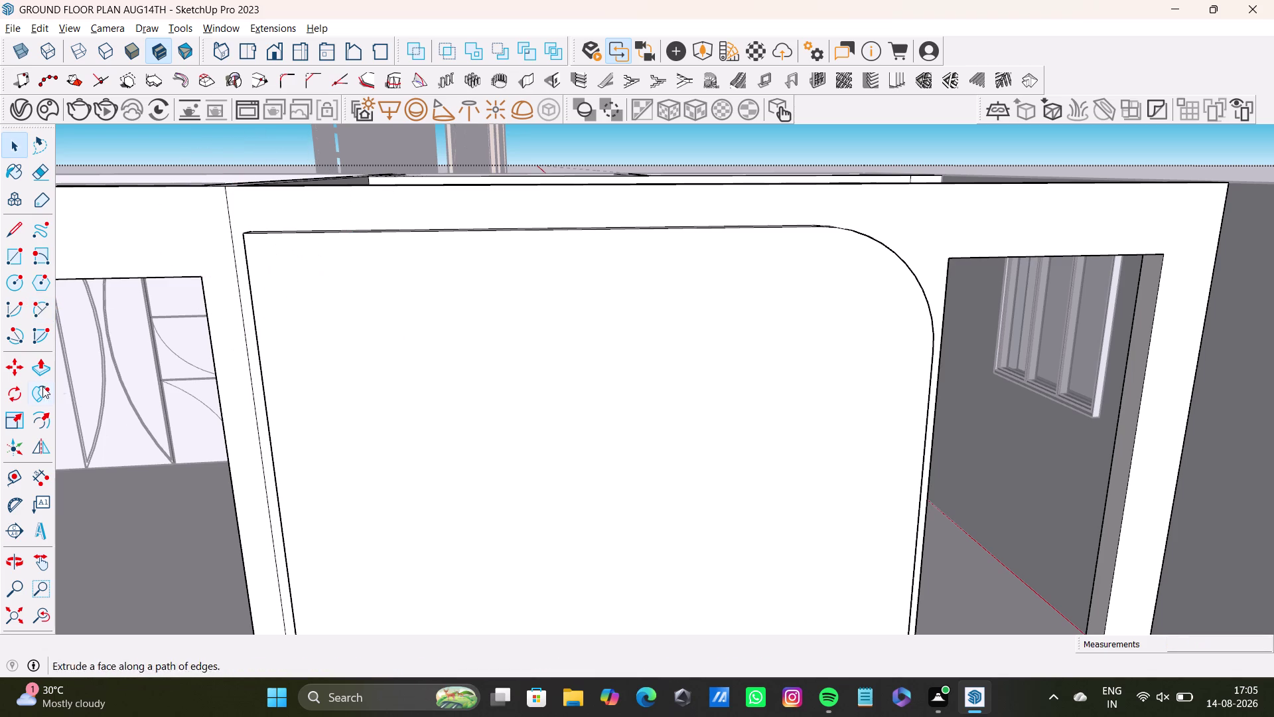
click(39, 306)
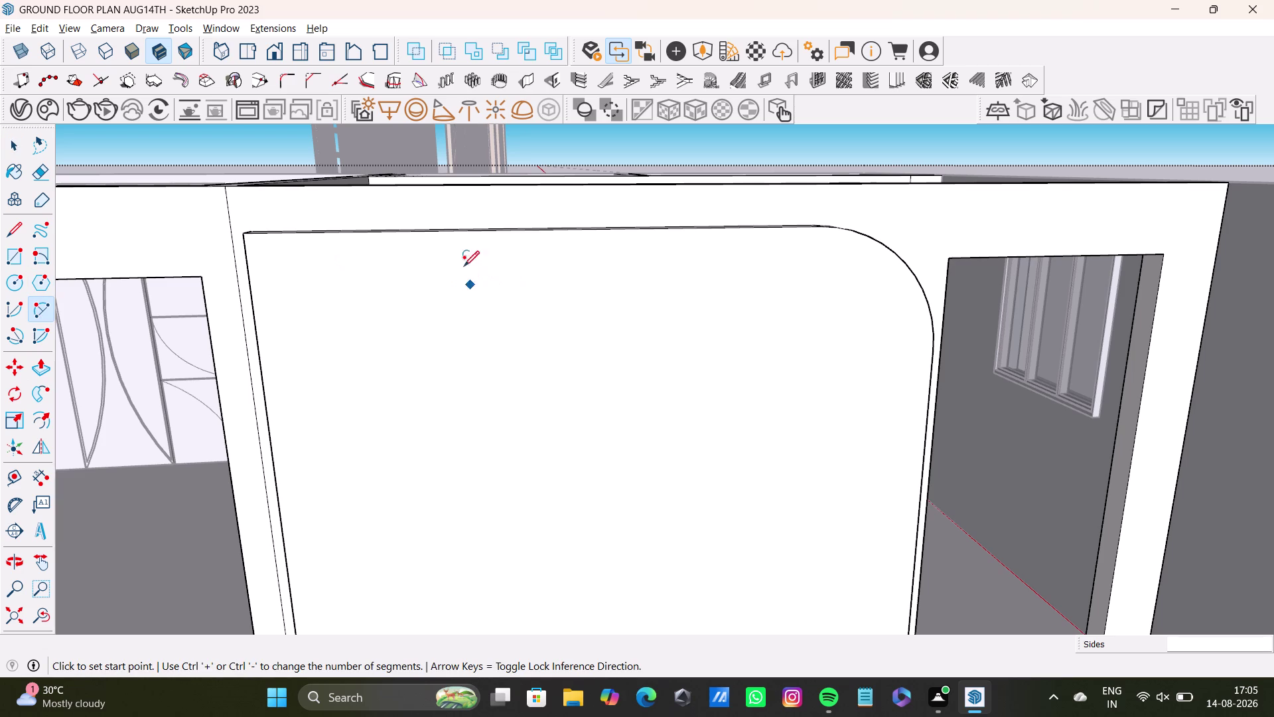
click(336, 233)
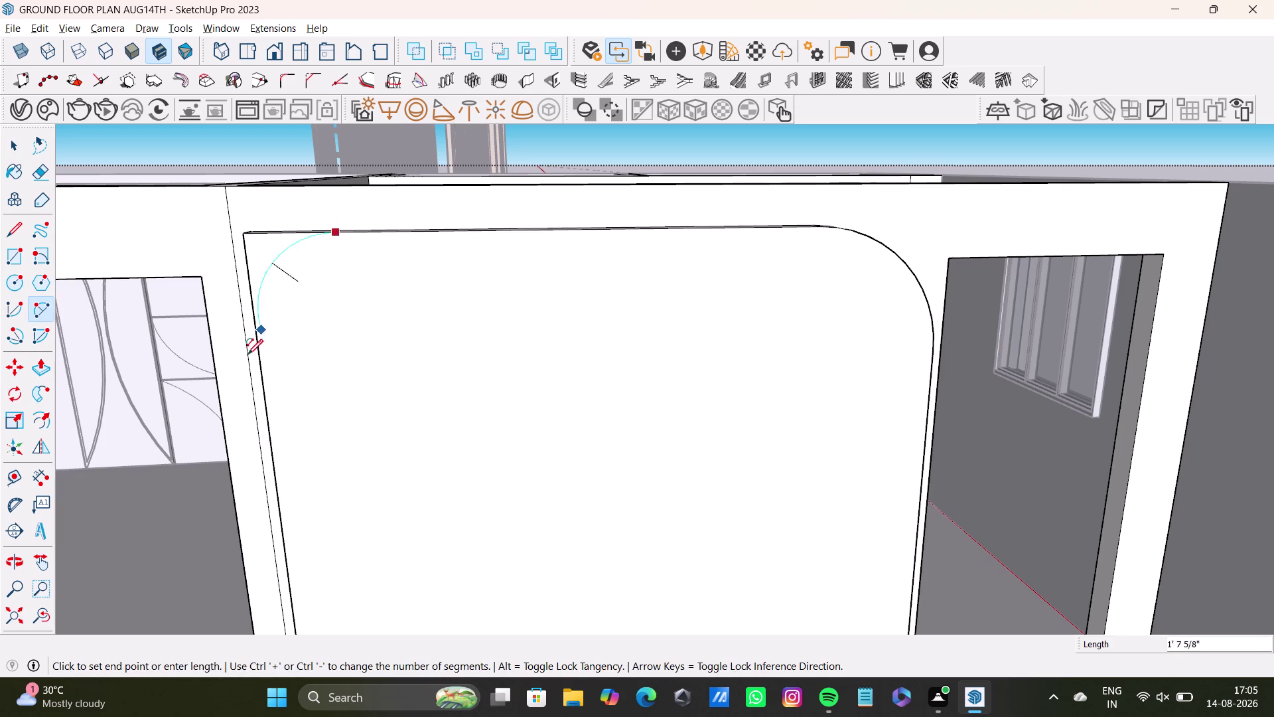
key(space)
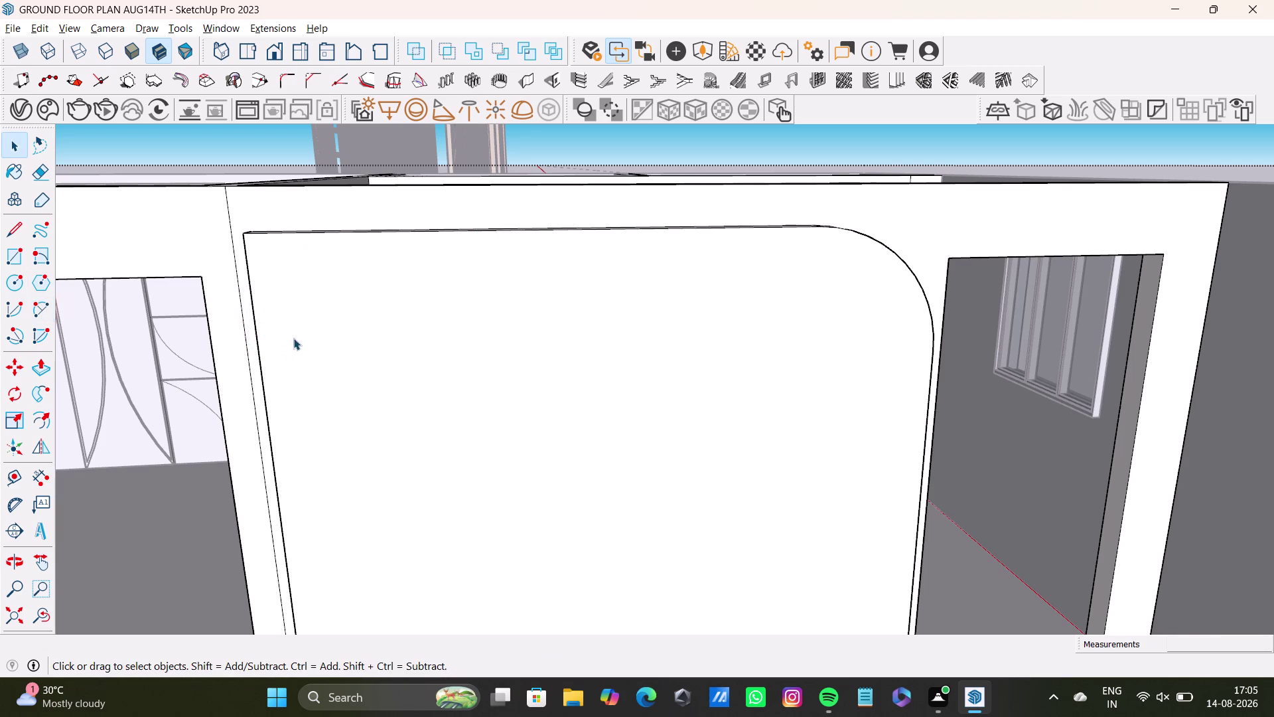
scroll(down, 3)
middle_drag(381, 331, 482, 383)
middle_drag(490, 394, 497, 505)
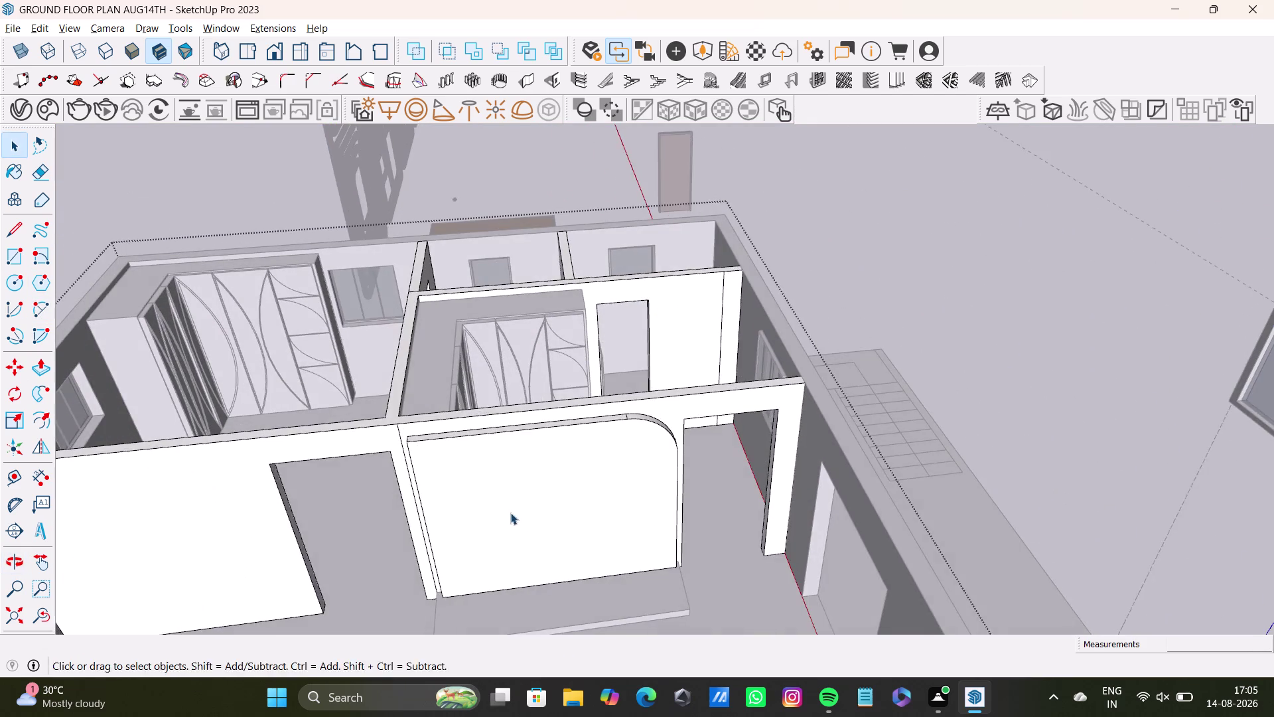
middle_drag(510, 512, 405, 471)
scroll(up, 3)
key(space)
click(979, 279)
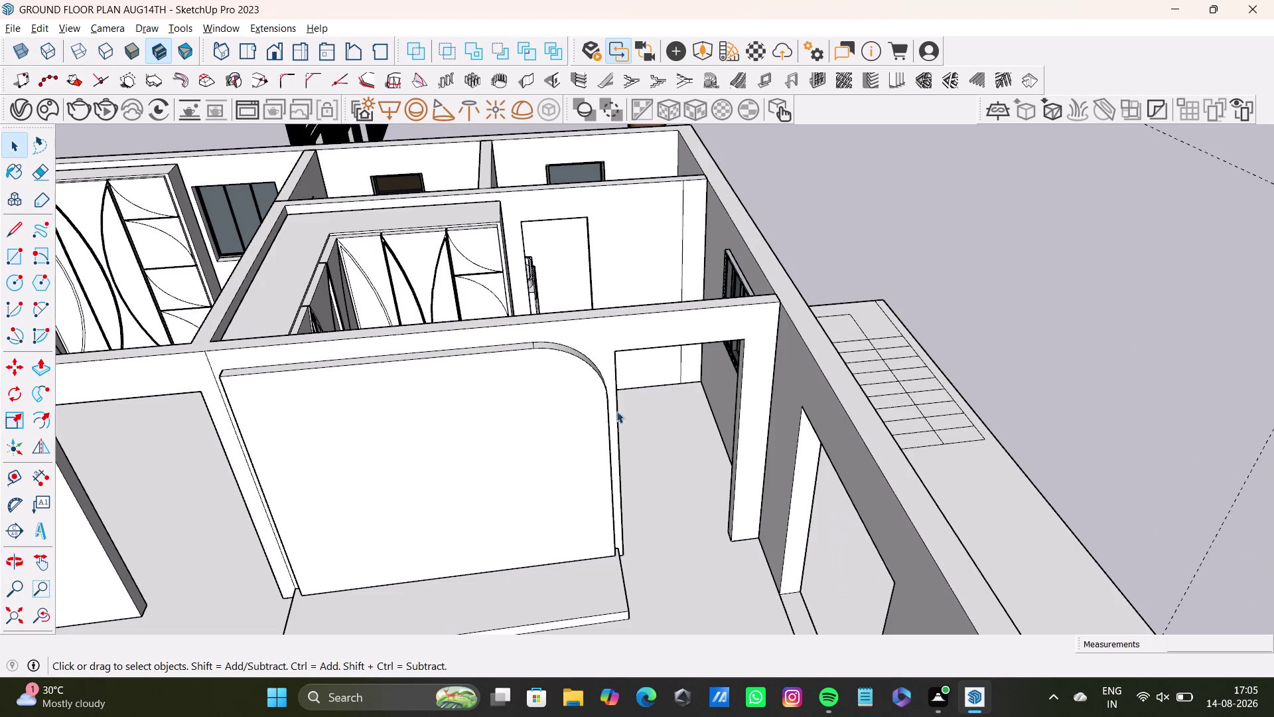
middle_drag(527, 498, 606, 337)
scroll(up, 3)
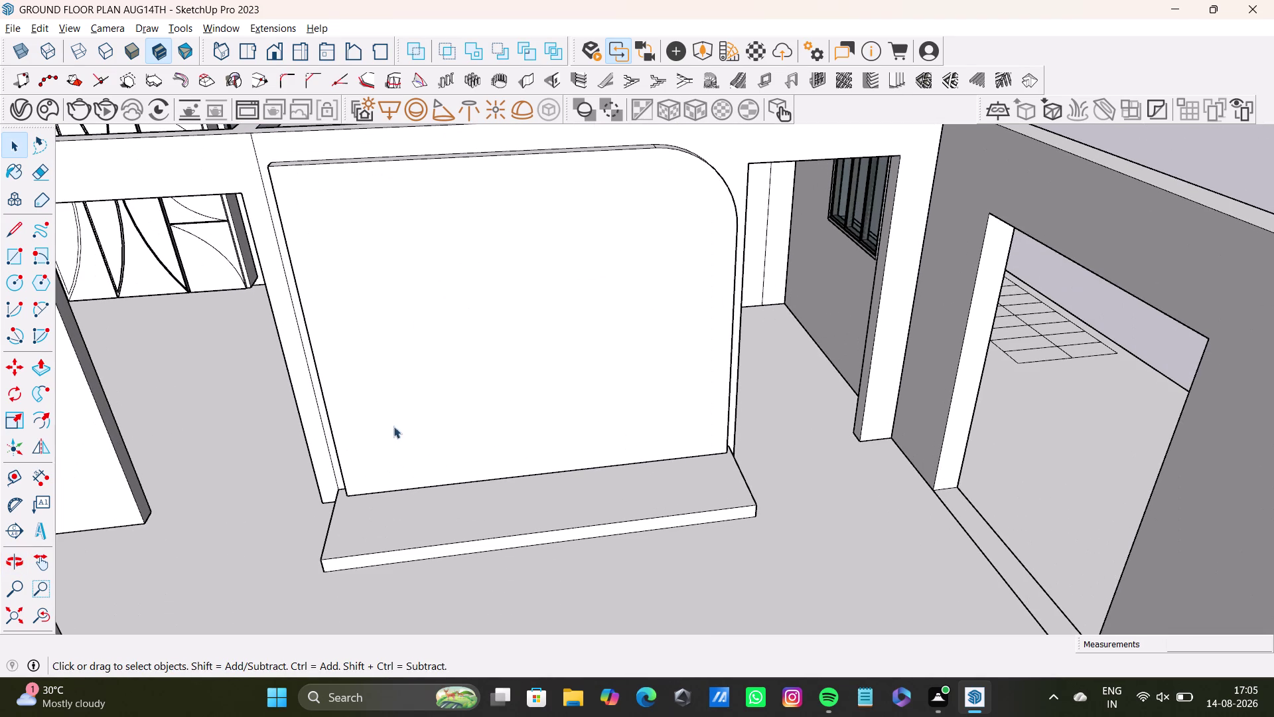
click(40, 312)
scroll(up, 3)
middle_drag(363, 471, 467, 467)
click(424, 476)
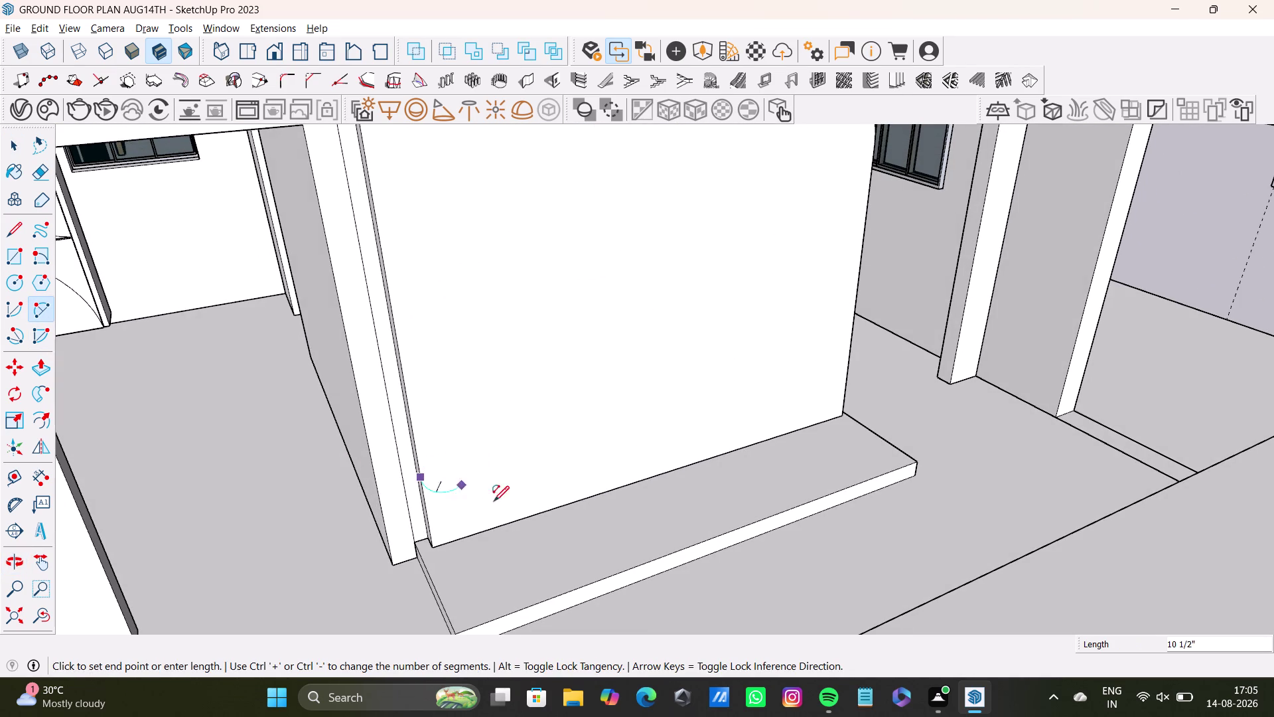
Draw a first arc attempt at the panel's bottom-left corner.
click(514, 519)
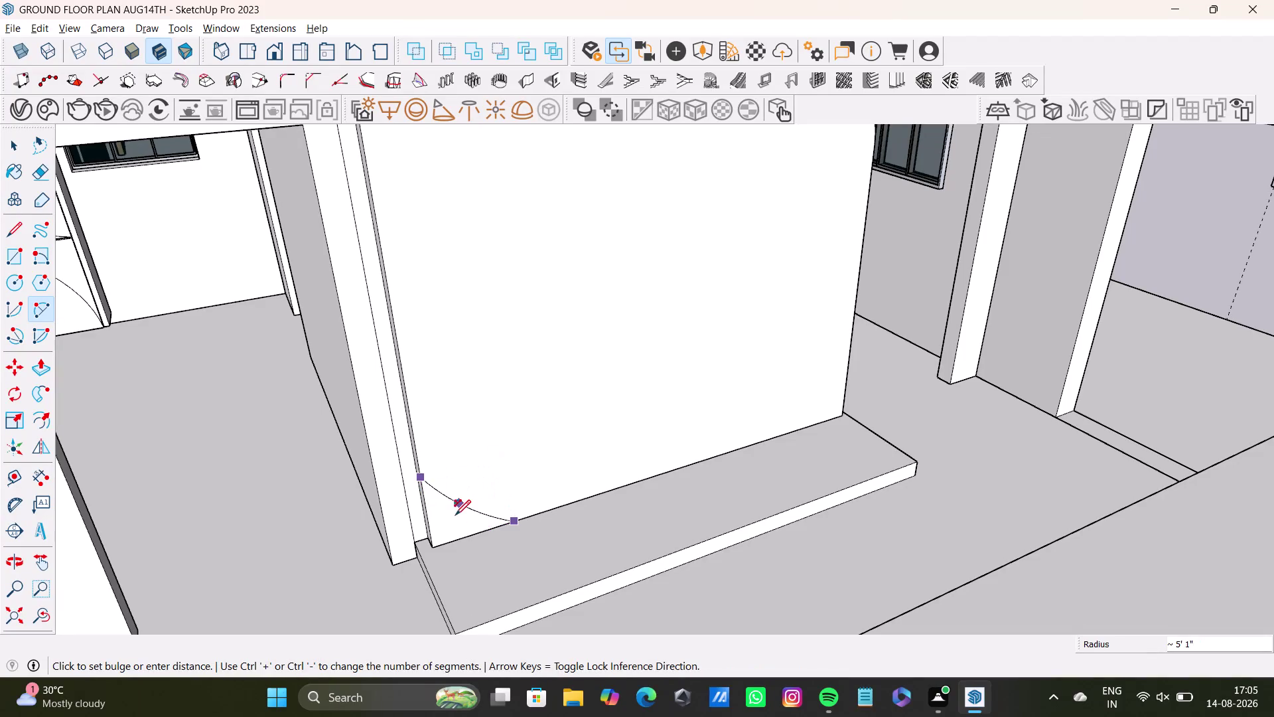
click(454, 517)
key(space)
click(439, 529)
click(441, 527)
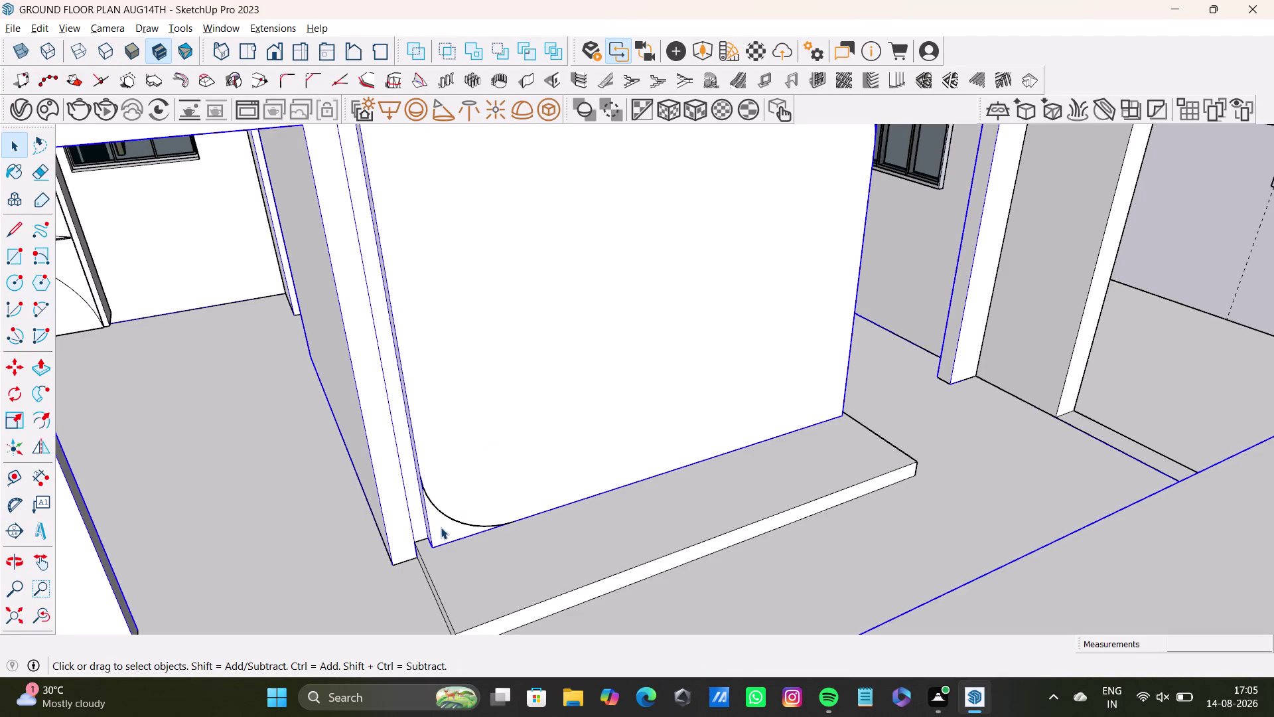
Select the panel face with its edges, undo twice, and reselect the backdrop panel.
double_click(440, 534)
key(ctrl+z)
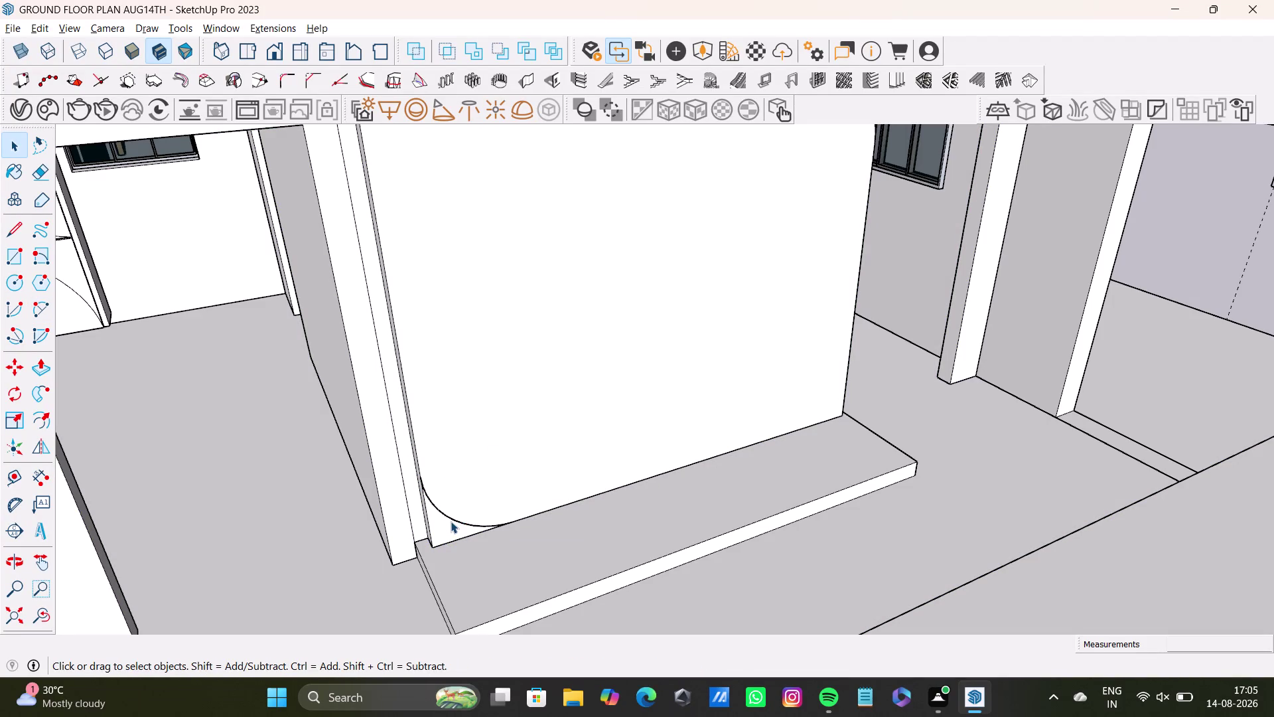
key(ctrl+z)
triple_click(455, 514)
double_click(456, 514)
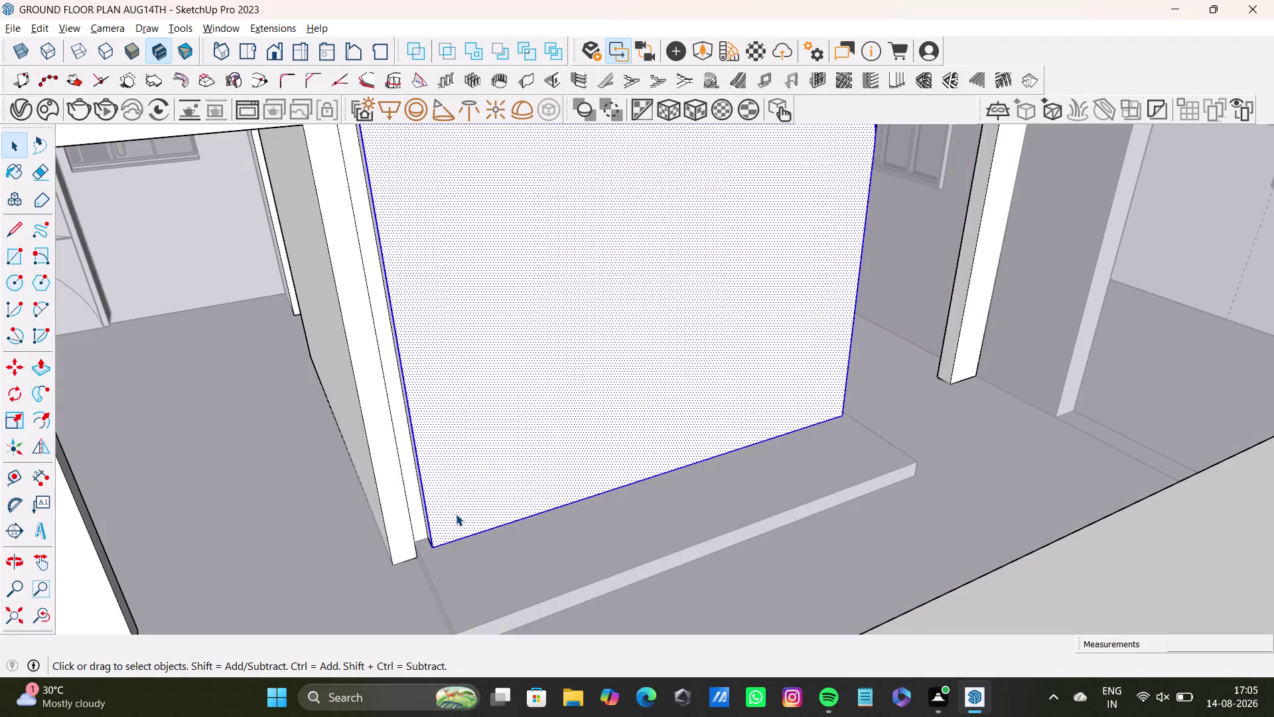
click(40, 312)
Draw a 2-Point Arc from the left edge to the bottom edge, rounding the bottom-left corner.
scroll(up, 3)
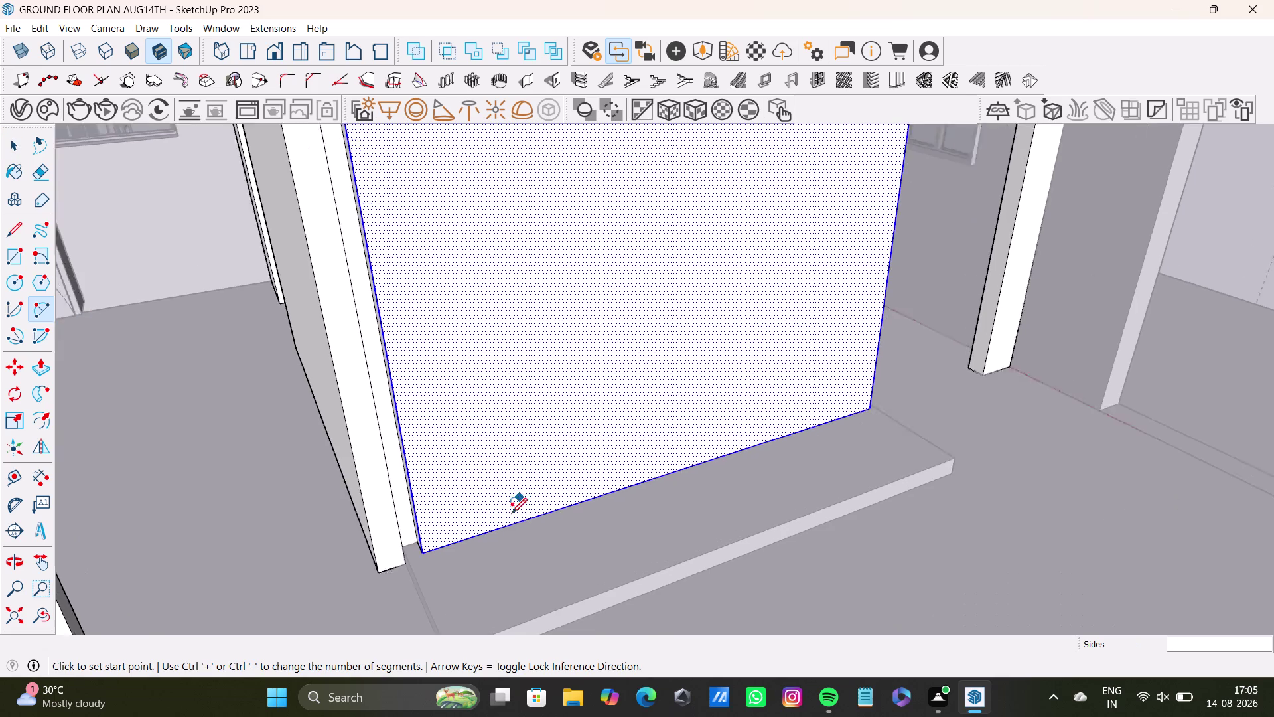
middle_drag(512, 513, 558, 495)
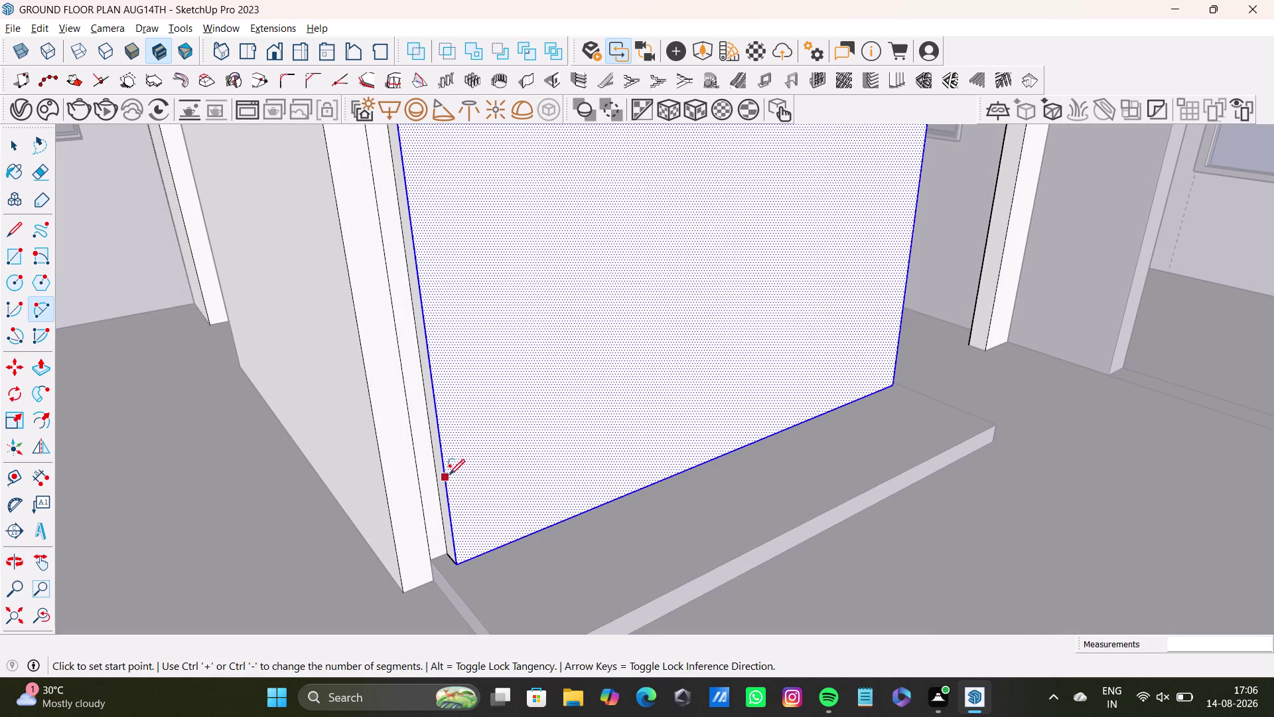
drag(448, 474, 458, 474)
click(556, 522)
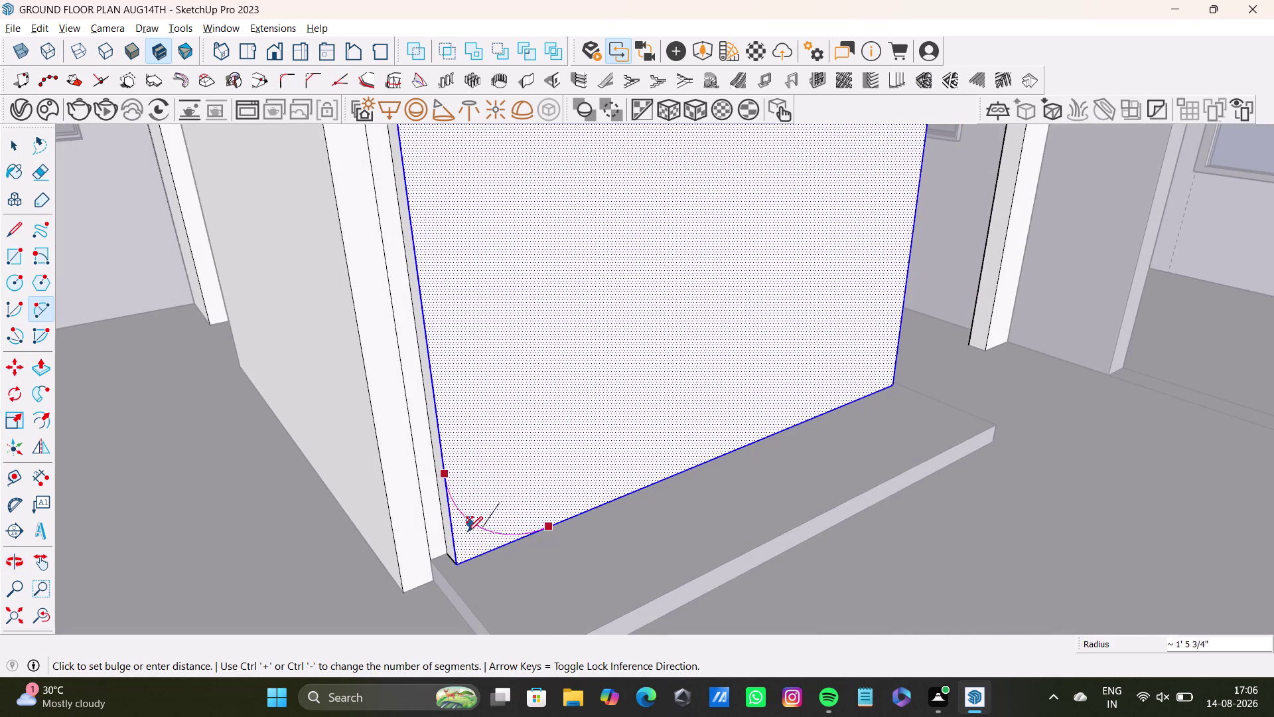
click(484, 525)
key(space)
click(473, 538)
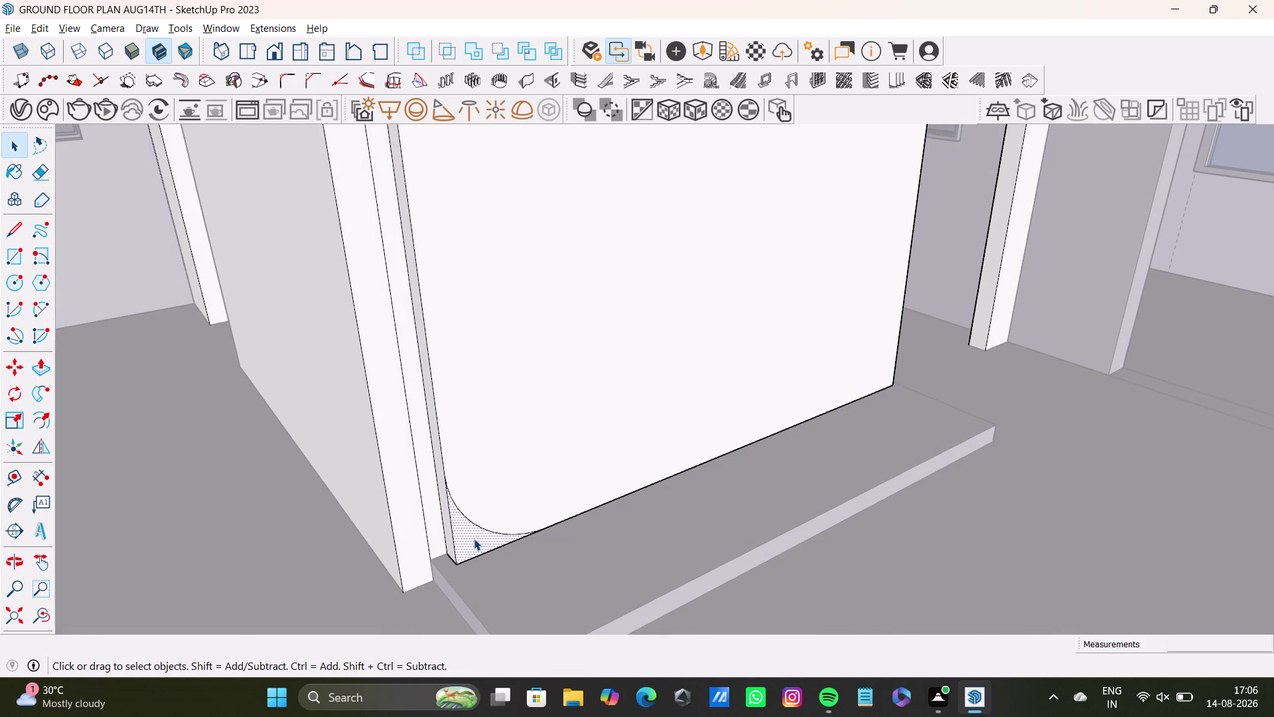
Push/Pull the leftover bottom-left corner piece out and delete its stray edge.
key(p)
key(p)
key(p)
drag(474, 538, 426, 511)
drag(464, 543, 434, 530)
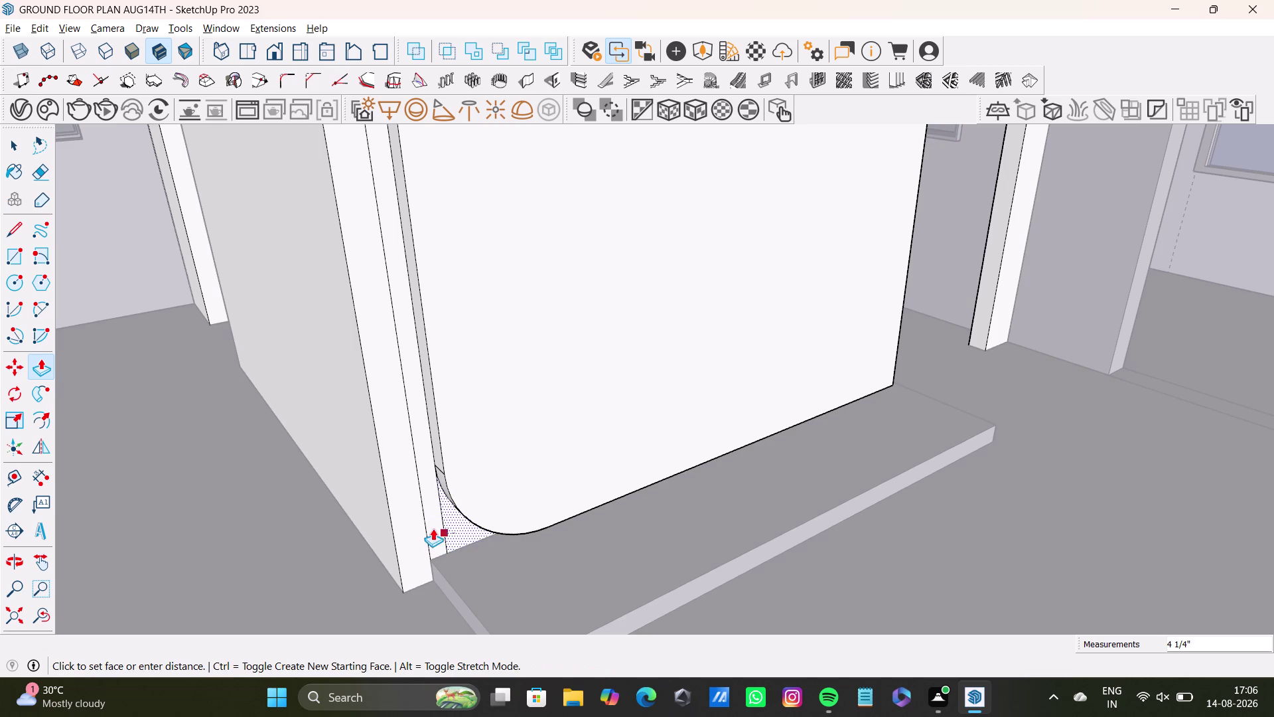
drag(434, 529, 406, 509)
key(space)
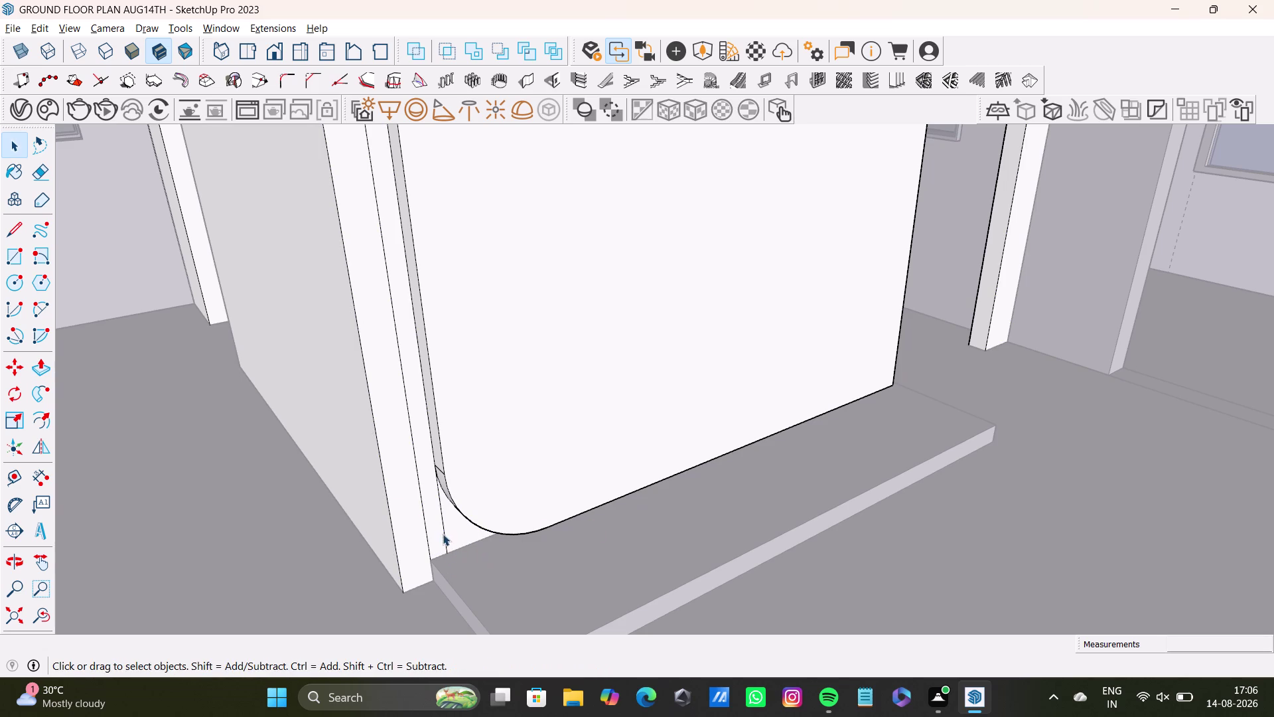
click(443, 538)
key(Delete)
scroll(down, 3)
middle_drag(564, 467, 331, 559)
middle_drag(601, 468, 630, 527)
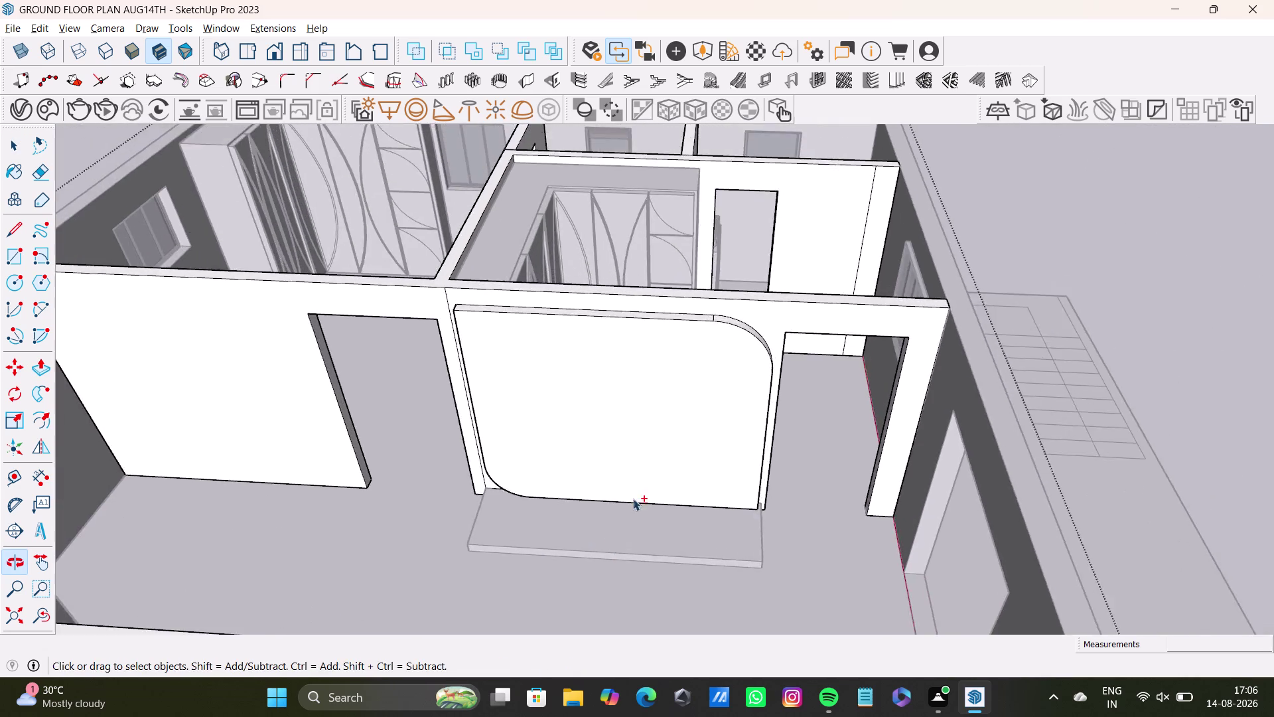
Select the backdrop panel's front face with its outline edges, then view it from above.
scroll(up, 3)
middle_drag(633, 473, 634, 538)
middle_drag(629, 556, 583, 567)
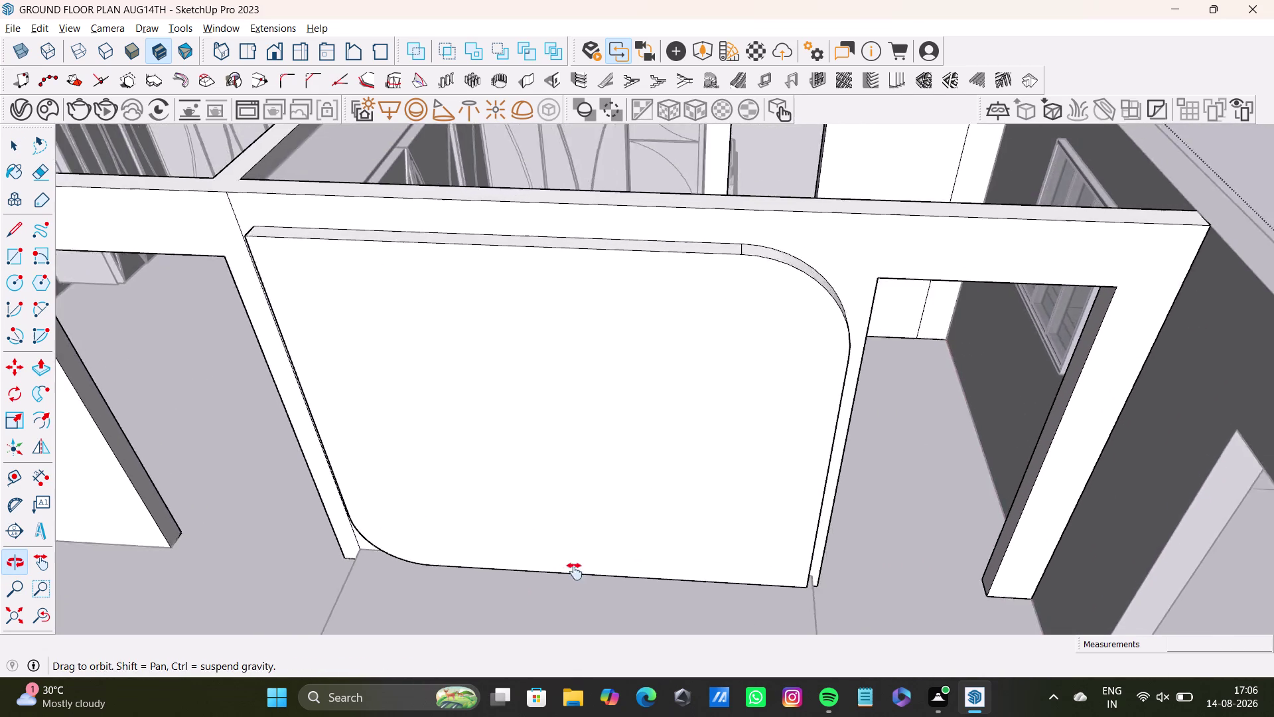
middle_drag(584, 567, 570, 574)
middle_drag(595, 517, 644, 484)
middle_drag(648, 493, 670, 468)
triple_click(677, 409)
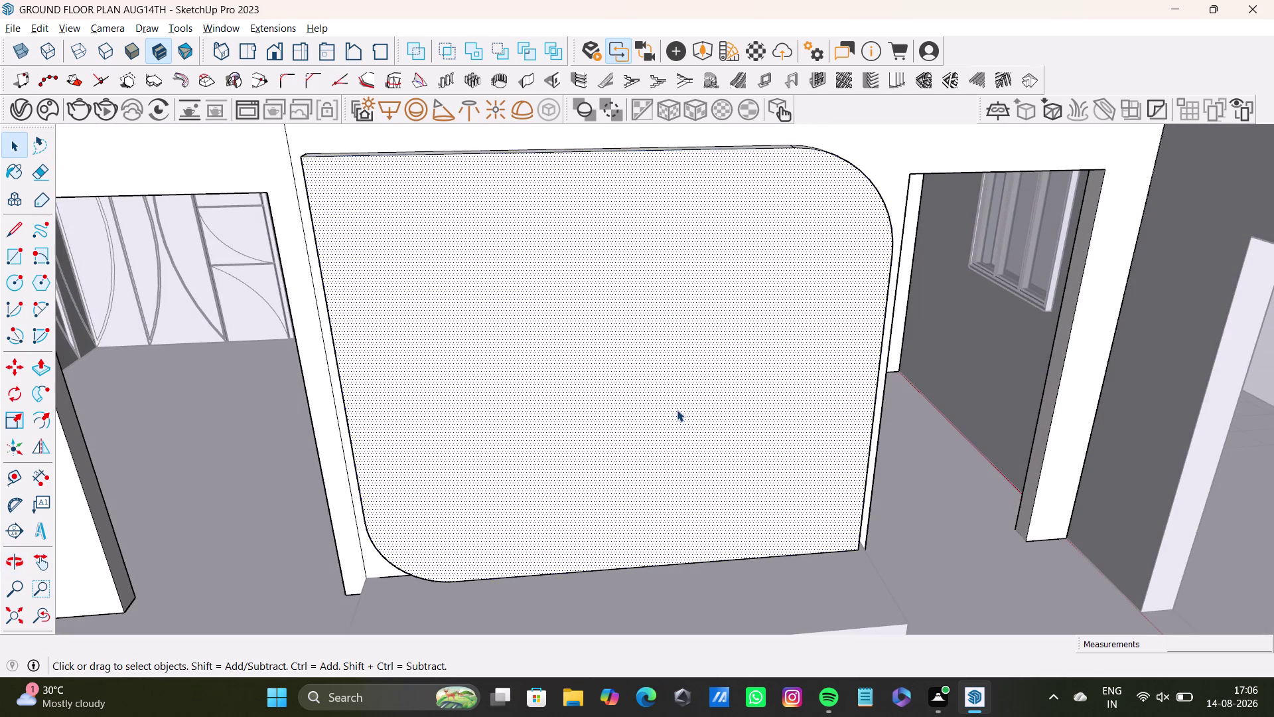
triple_click(678, 409)
double_click(690, 418)
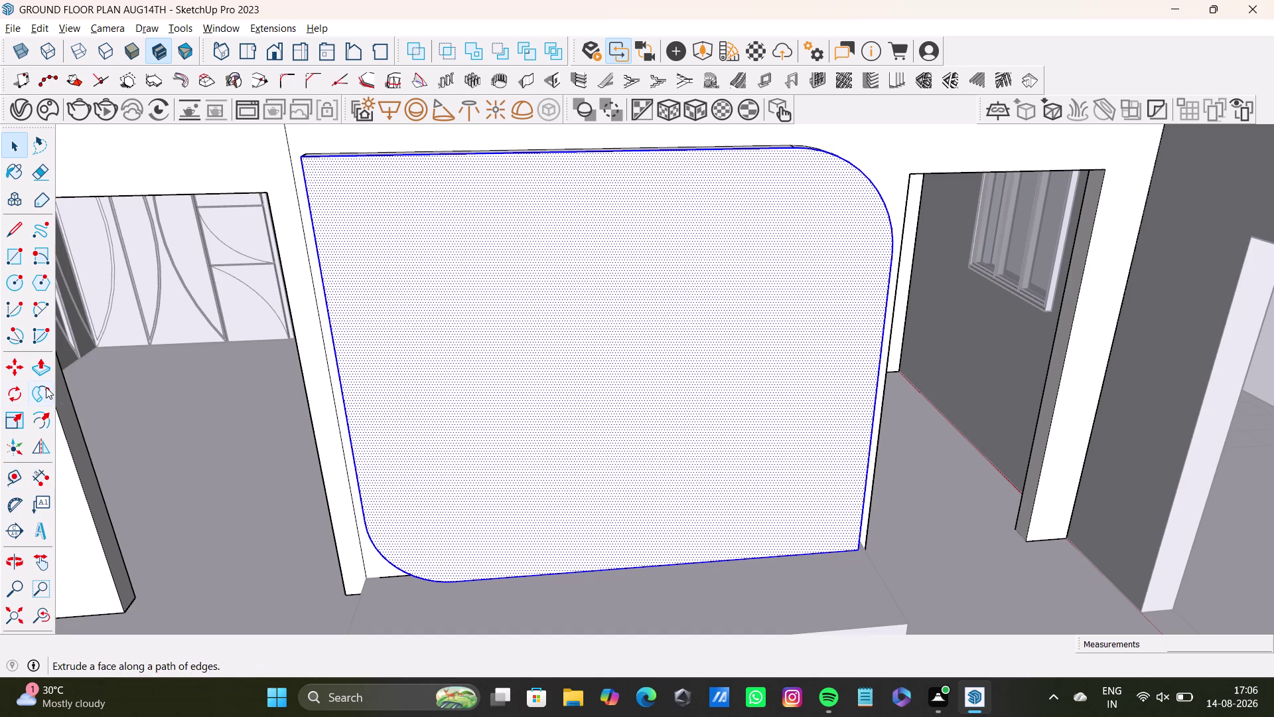
scroll(down, 3)
middle_drag(420, 363, 459, 307)
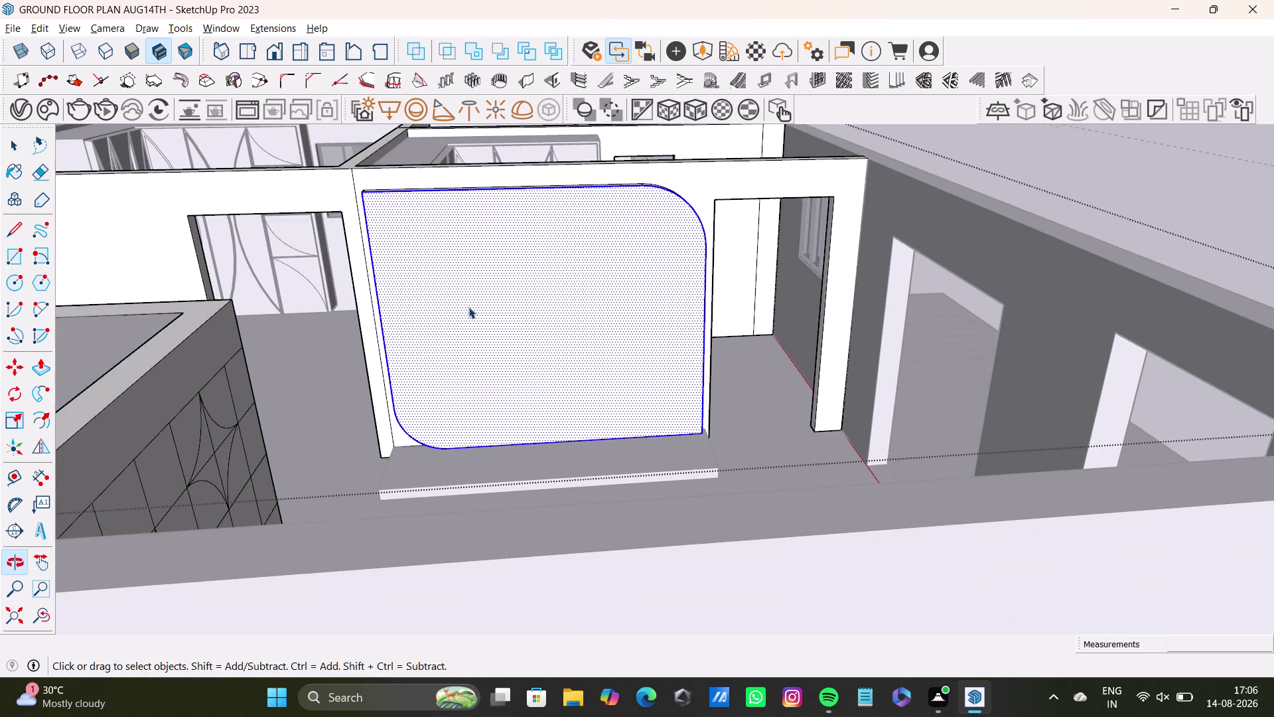
middle_drag(475, 305, 485, 349)
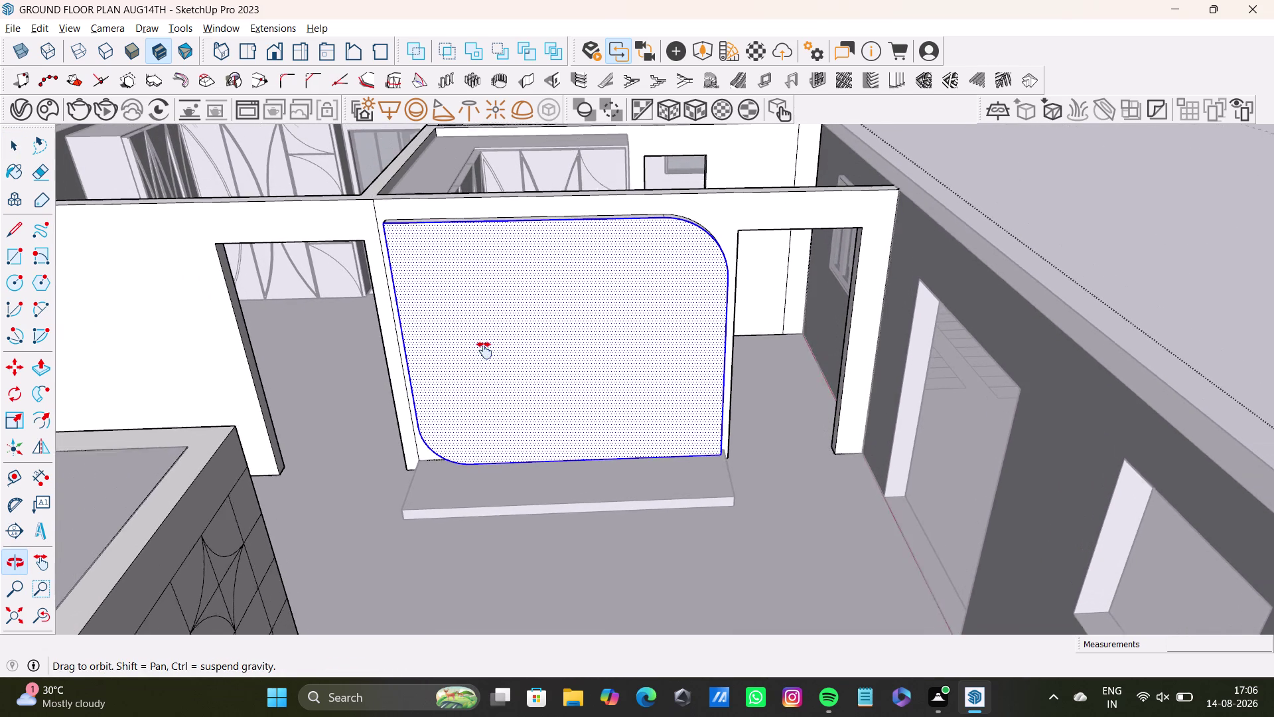
middle_drag(485, 349, 484, 350)
click(8, 258)
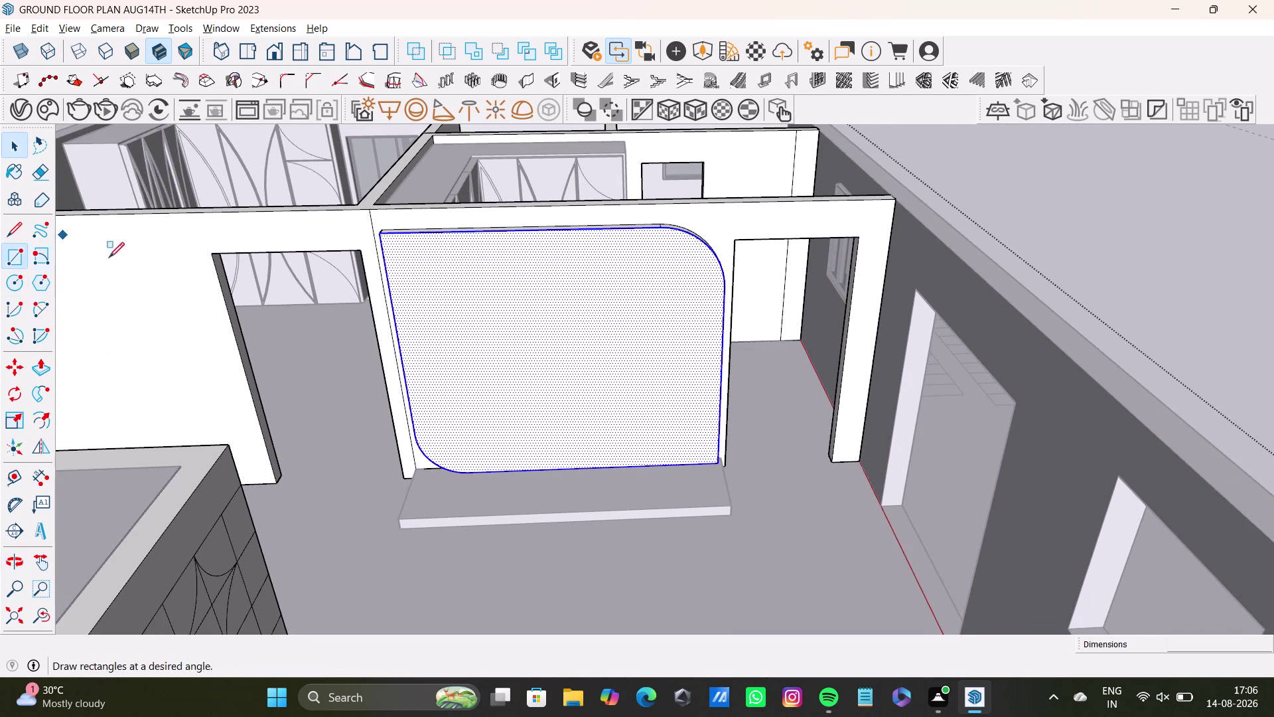
scroll(up, 3)
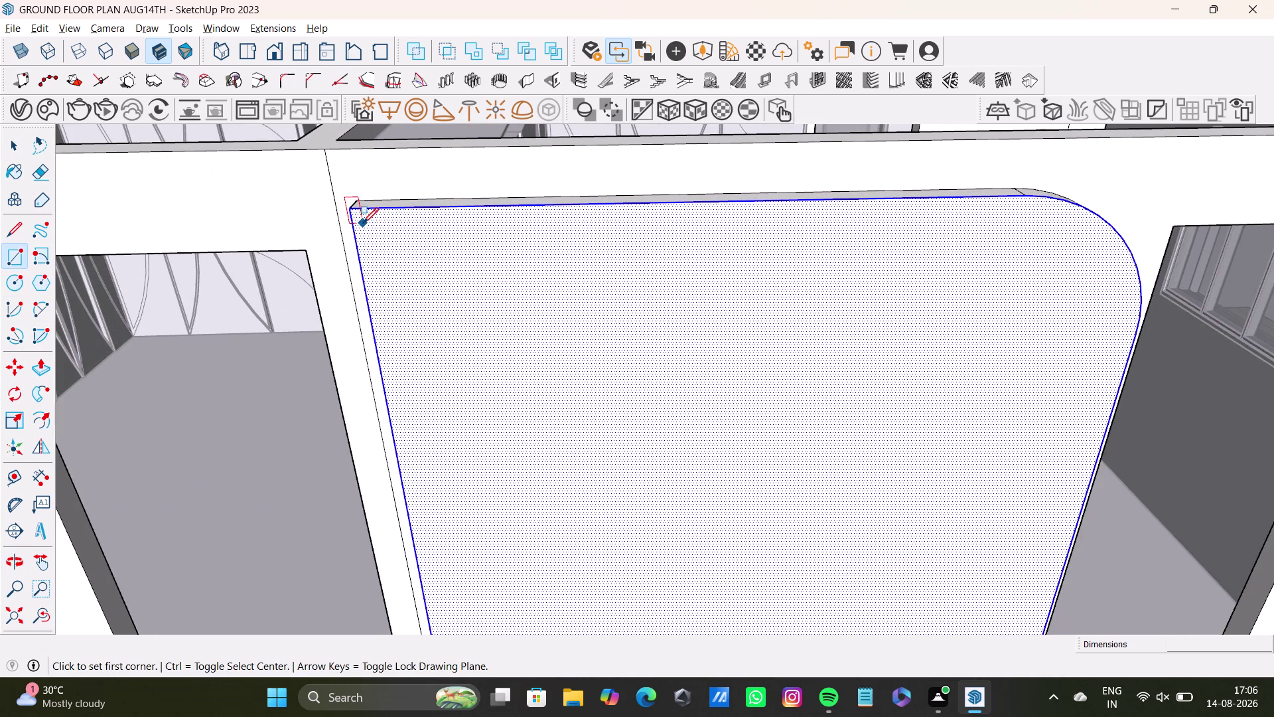
click(354, 209)
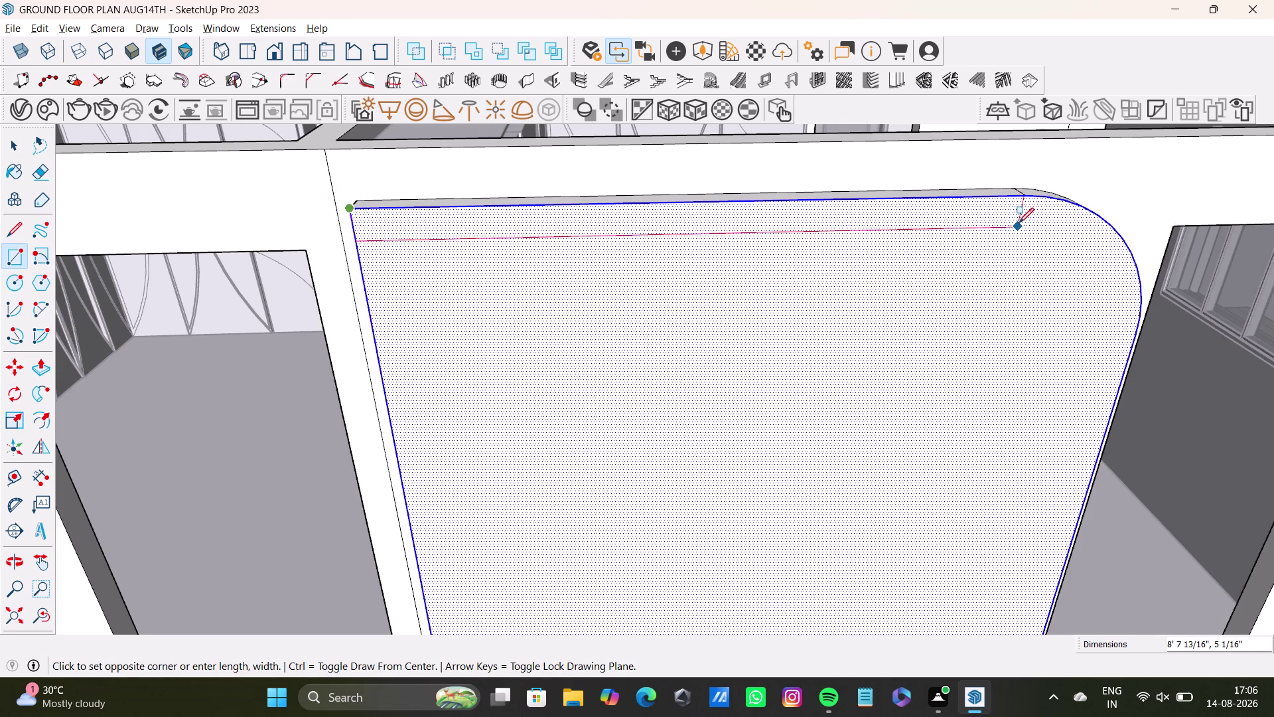
key(space)
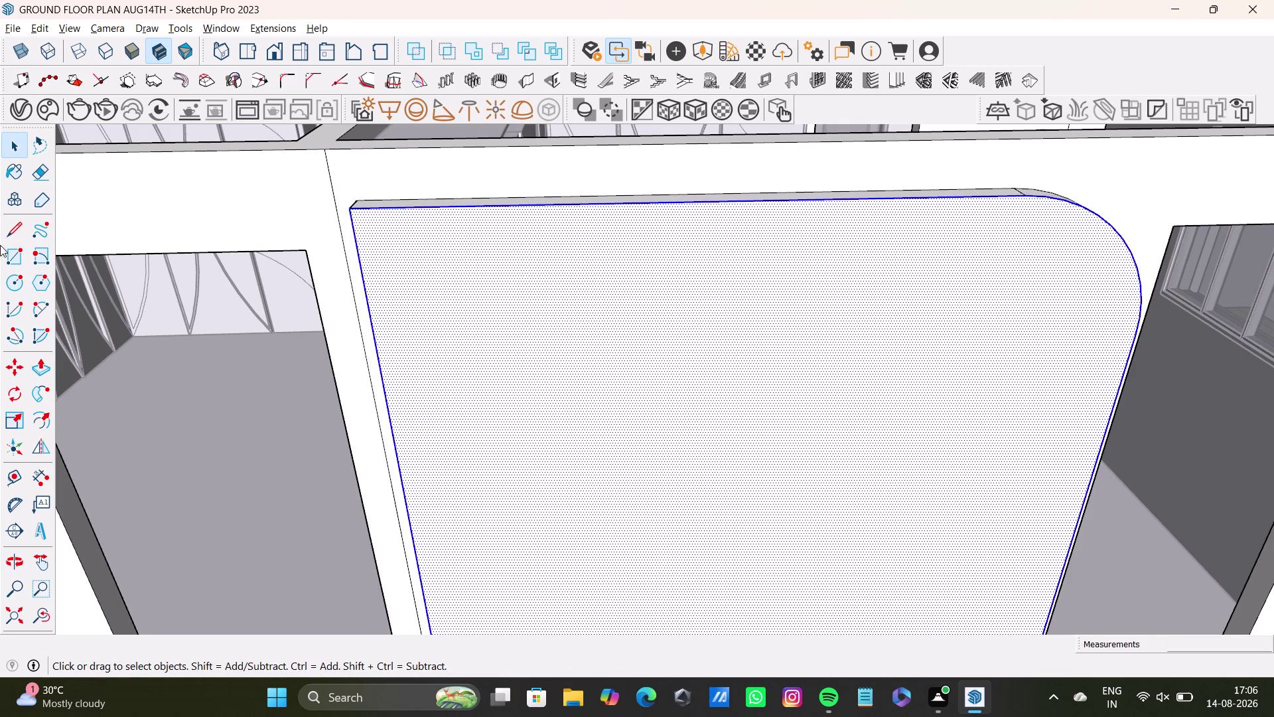
click(12, 261)
scroll(up, 3)
click(347, 199)
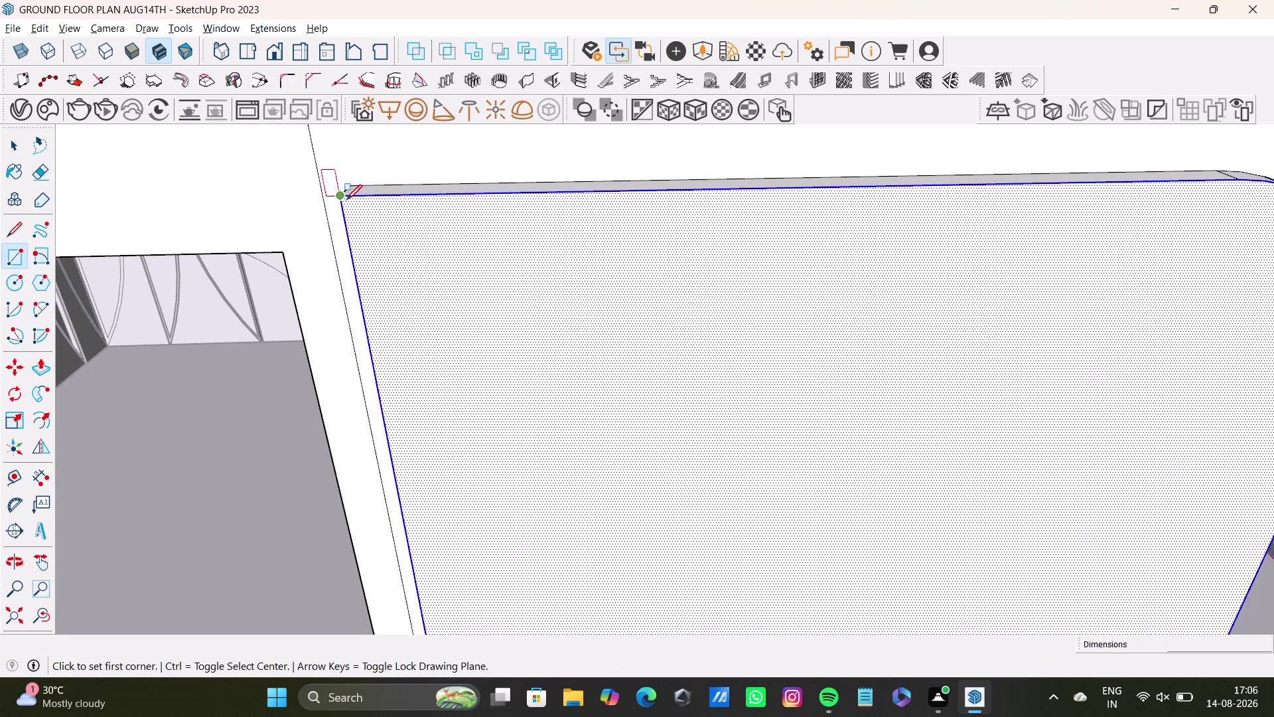
scroll(down, 3)
middle_drag(818, 298, 584, 344)
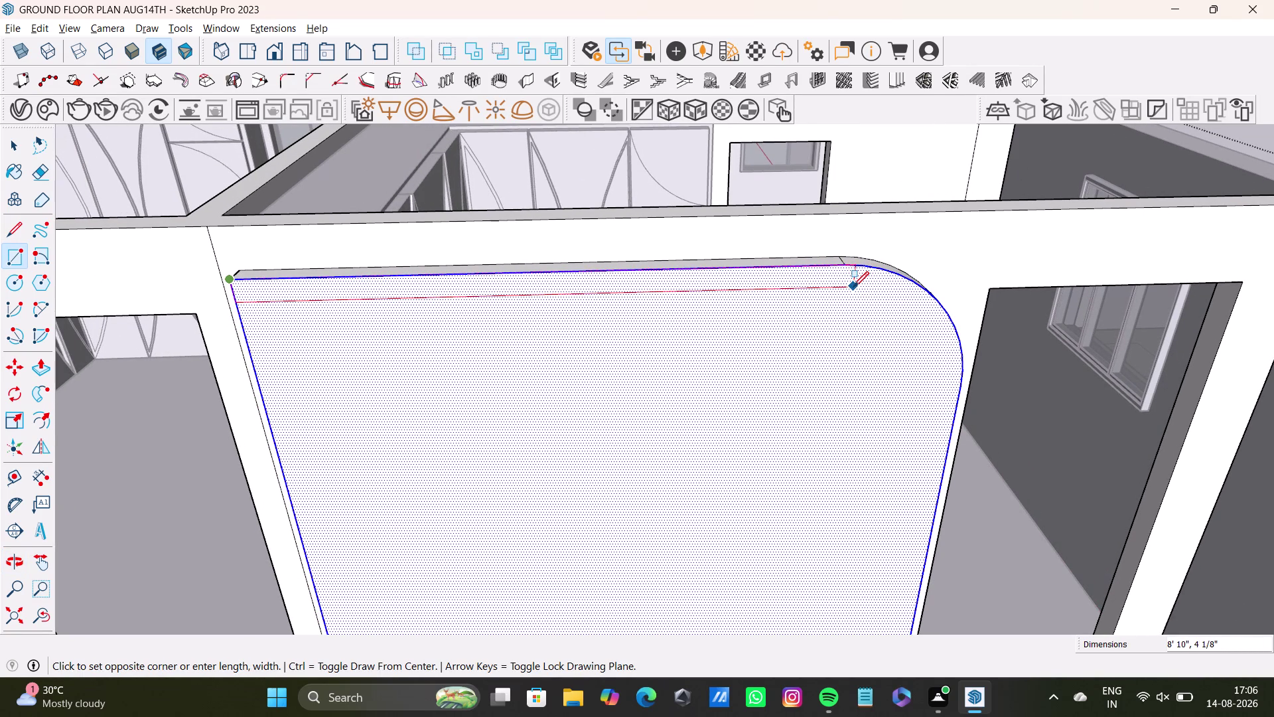
click(853, 286)
key(space)
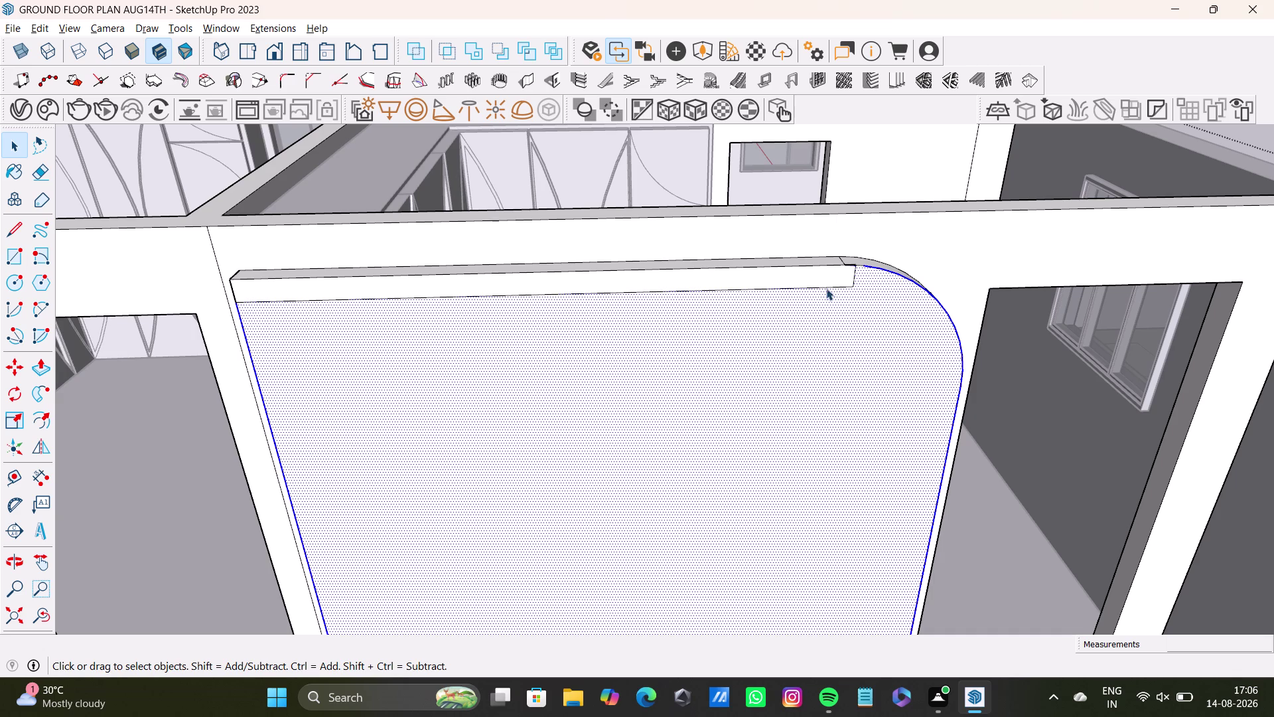
click(827, 284)
key(ctrl+z)
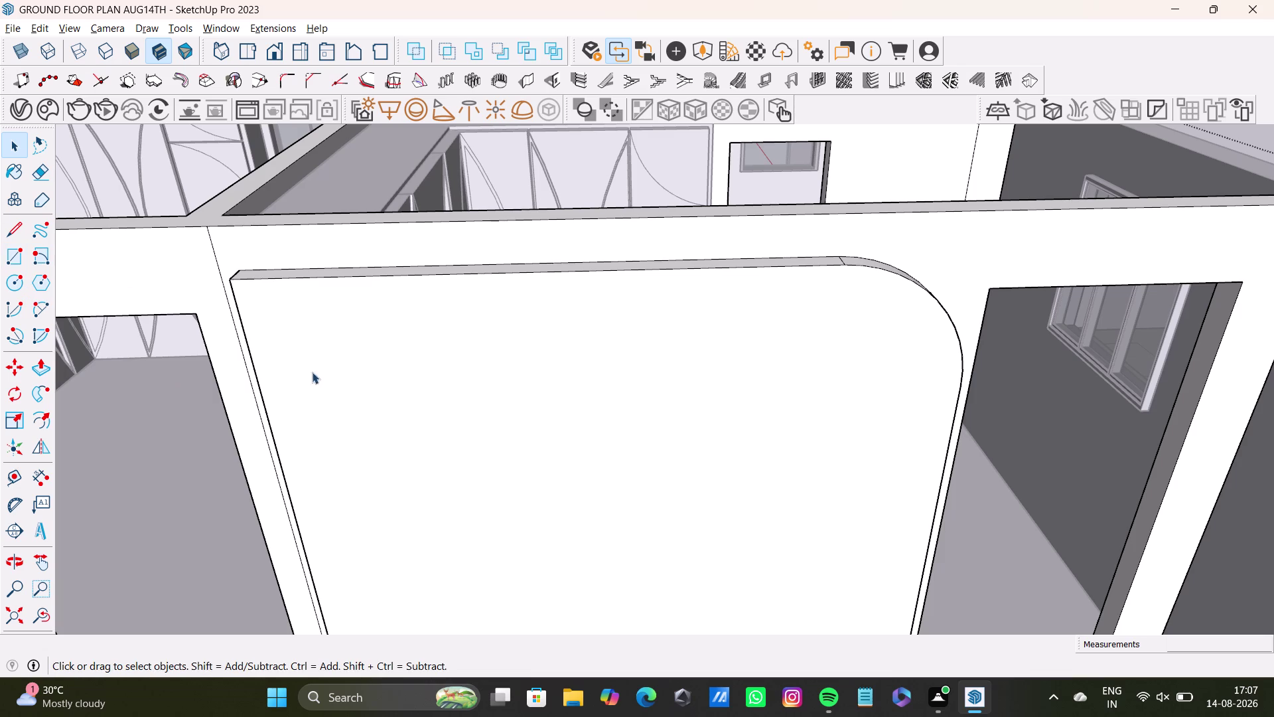
Zoom to the backdrop panel's top-left corner and start a Tape Measure reading, then cancel it.
scroll(down, 3)
middle_drag(426, 435, 432, 364)
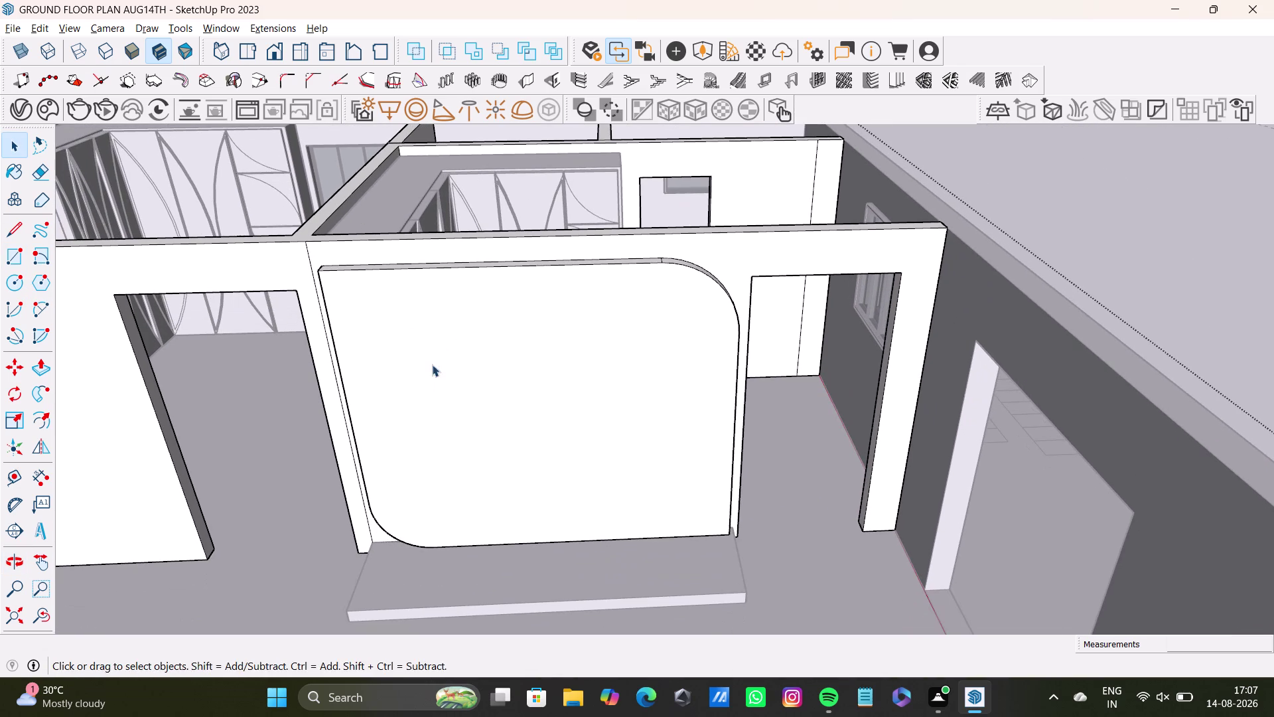
scroll(up, 3)
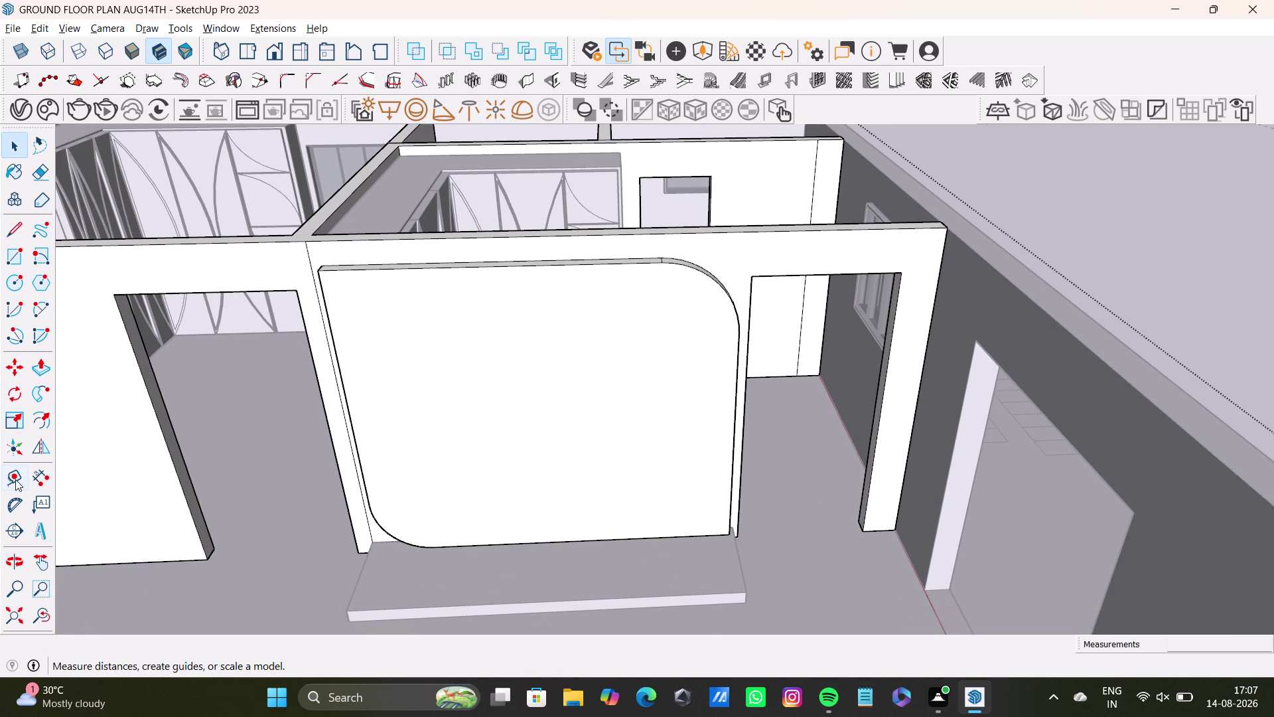
click(15, 479)
scroll(up, 3)
middle_drag(331, 298, 330, 253)
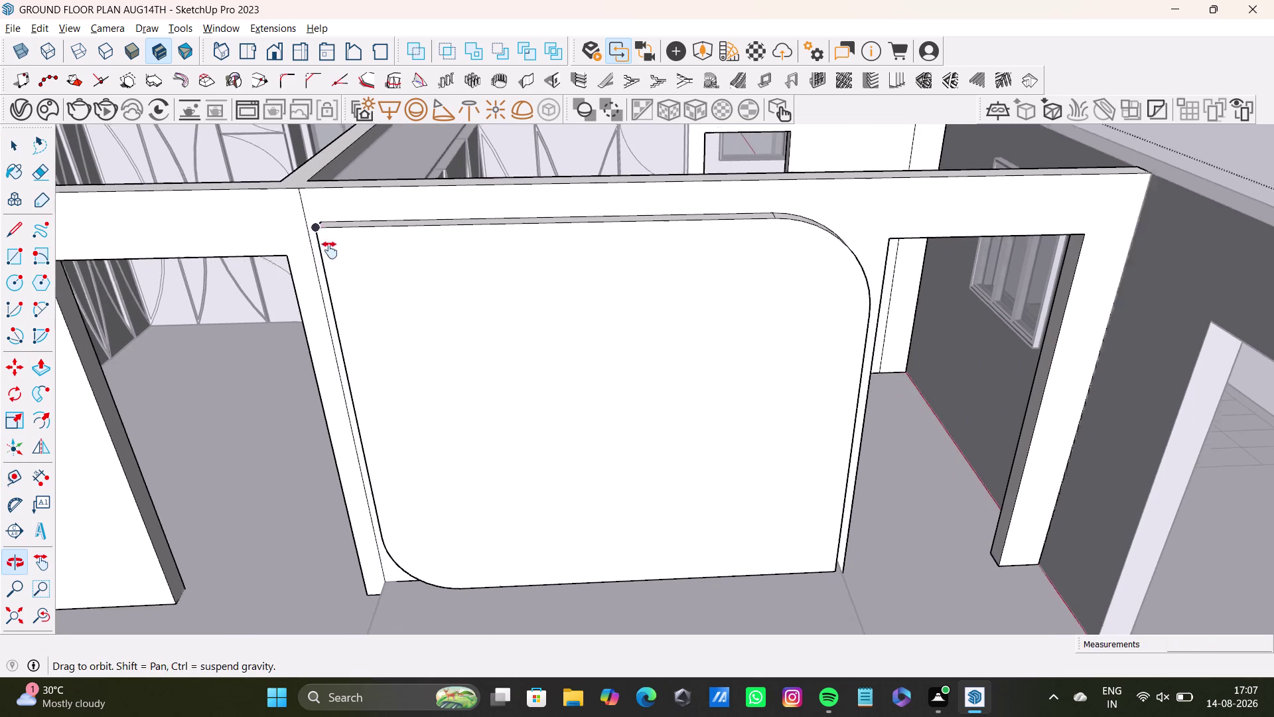
middle_drag(330, 253, 329, 249)
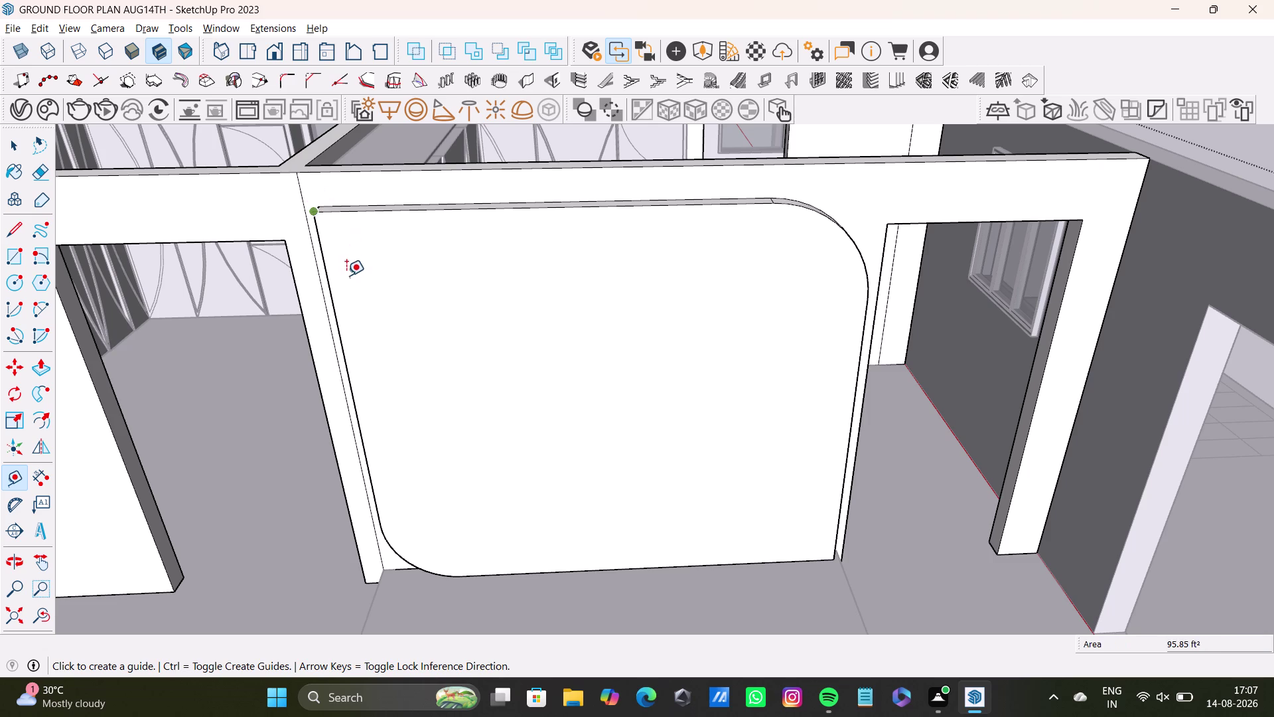
scroll(up, 3)
middle_drag(372, 295, 372, 235)
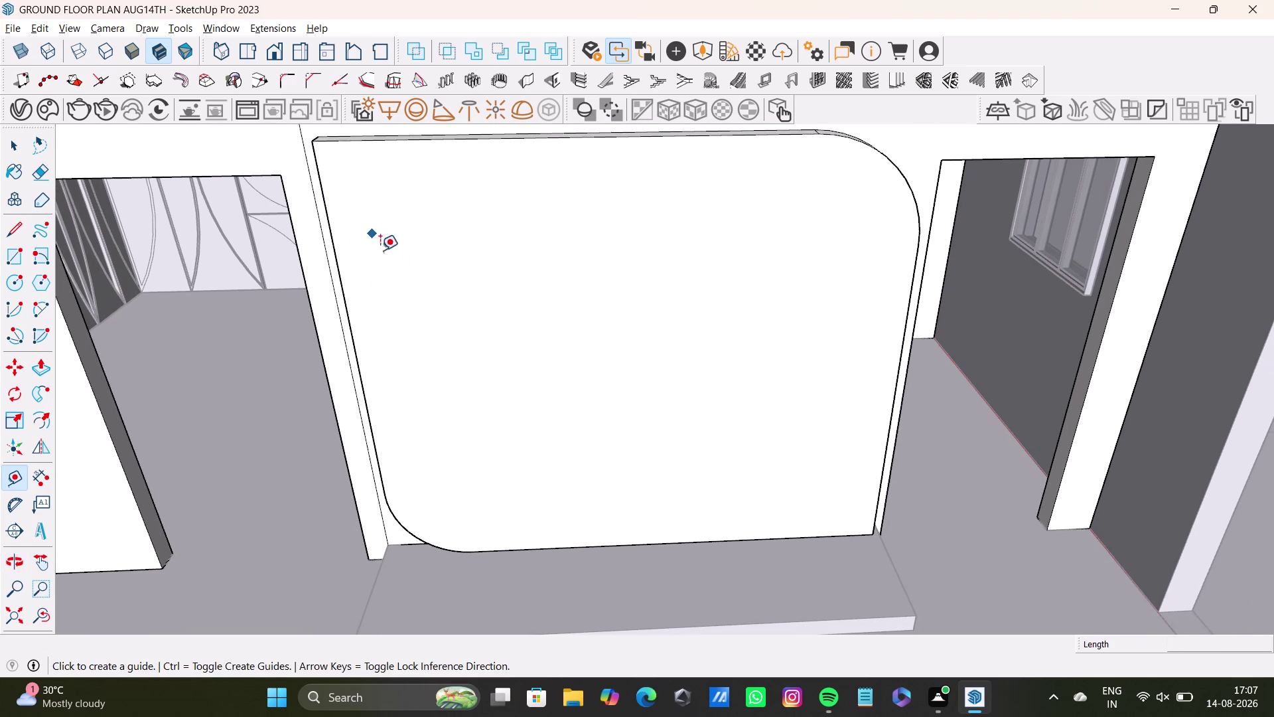
middle_drag(476, 298, 503, 327)
scroll(up, 3)
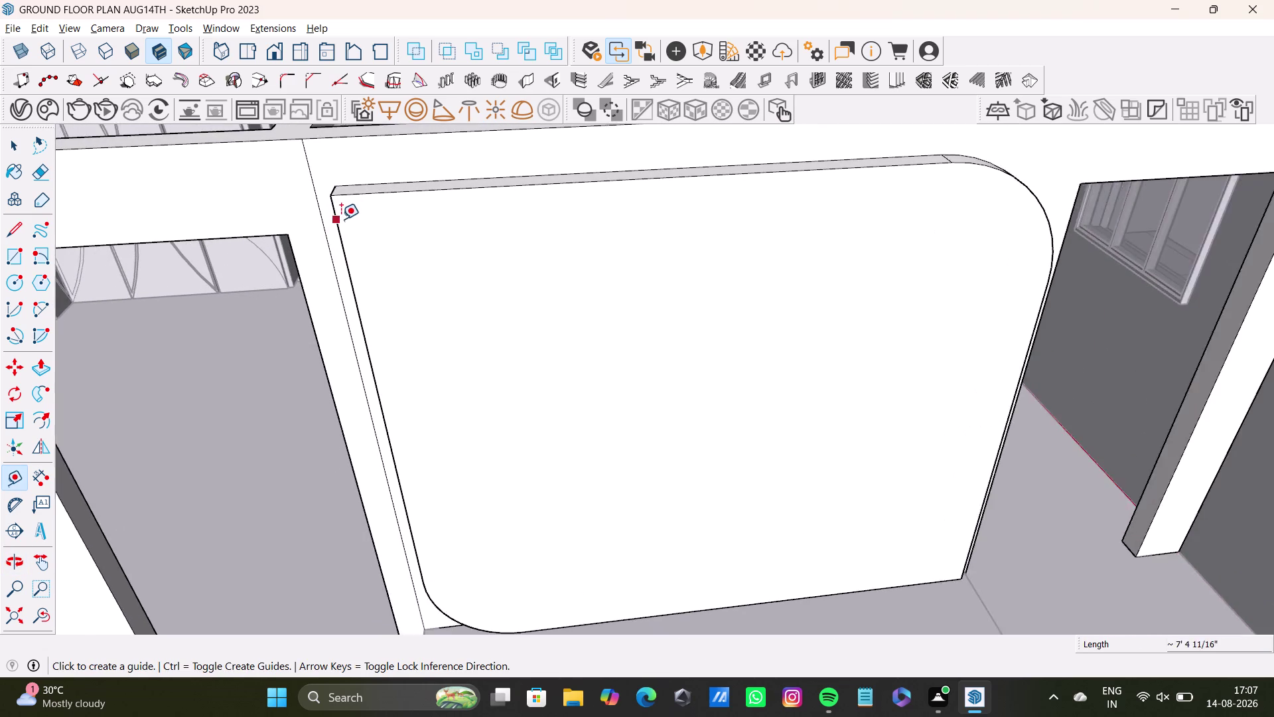
scroll(up, 3)
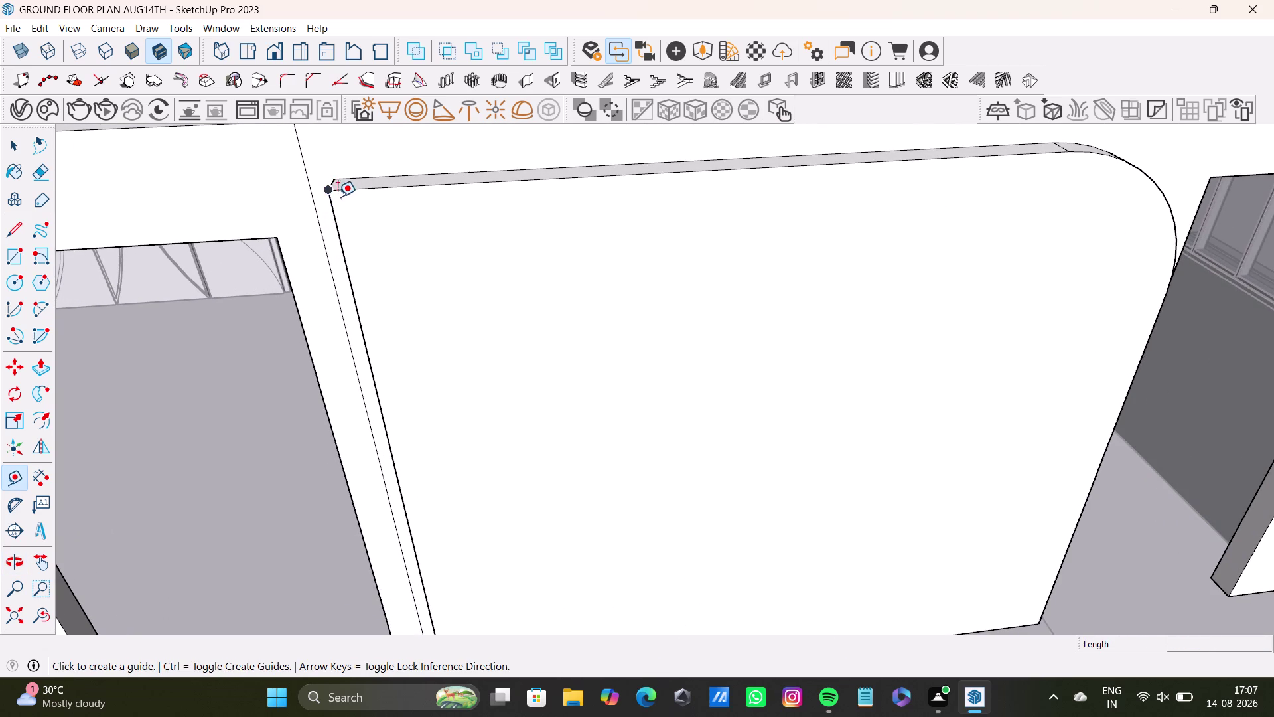
click(325, 193)
key(space)
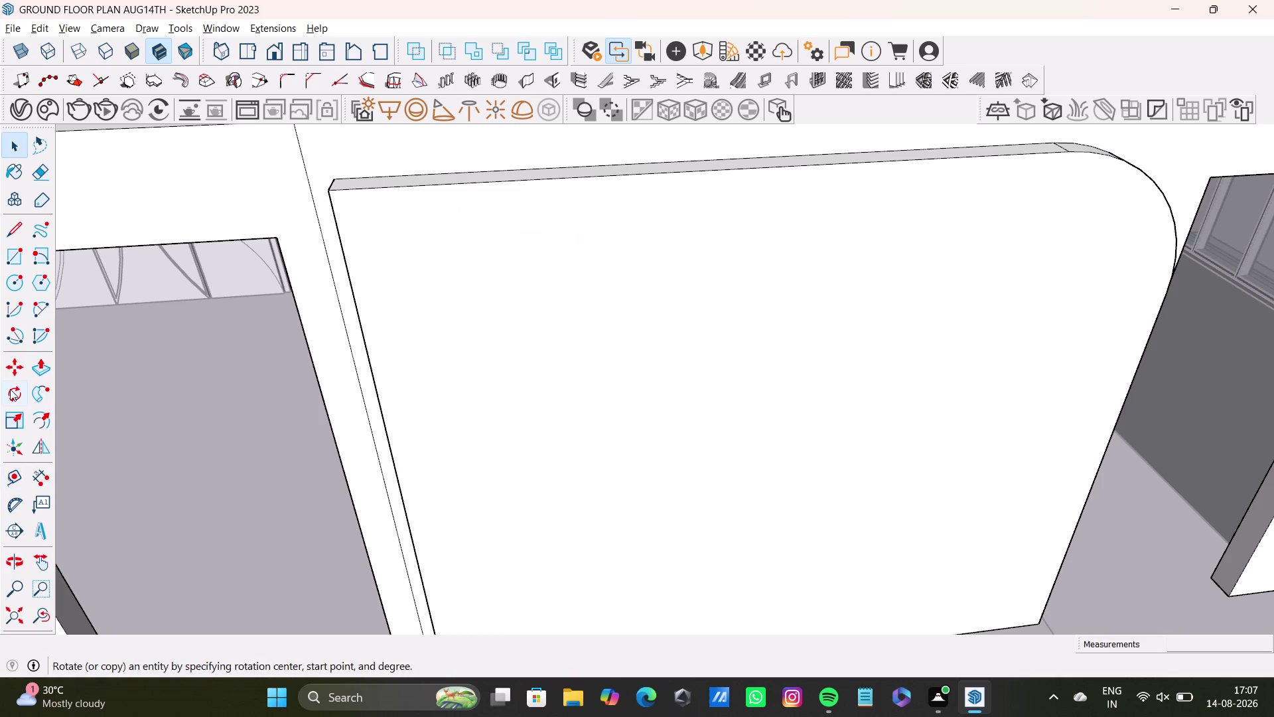
Measure along the panel's top edge to where the curve begins, then undo it.
click(9, 480)
scroll(up, 3)
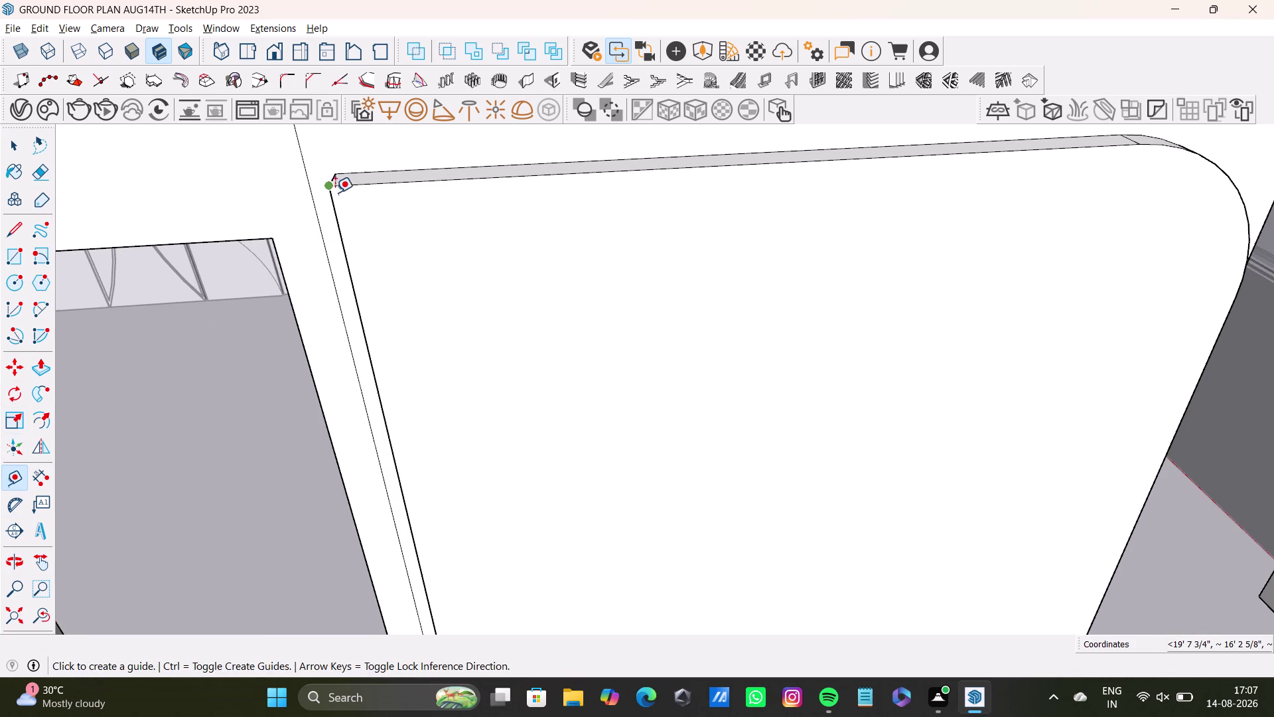
drag(330, 187, 338, 186)
scroll(down, 3)
middle_drag(1016, 227, 824, 227)
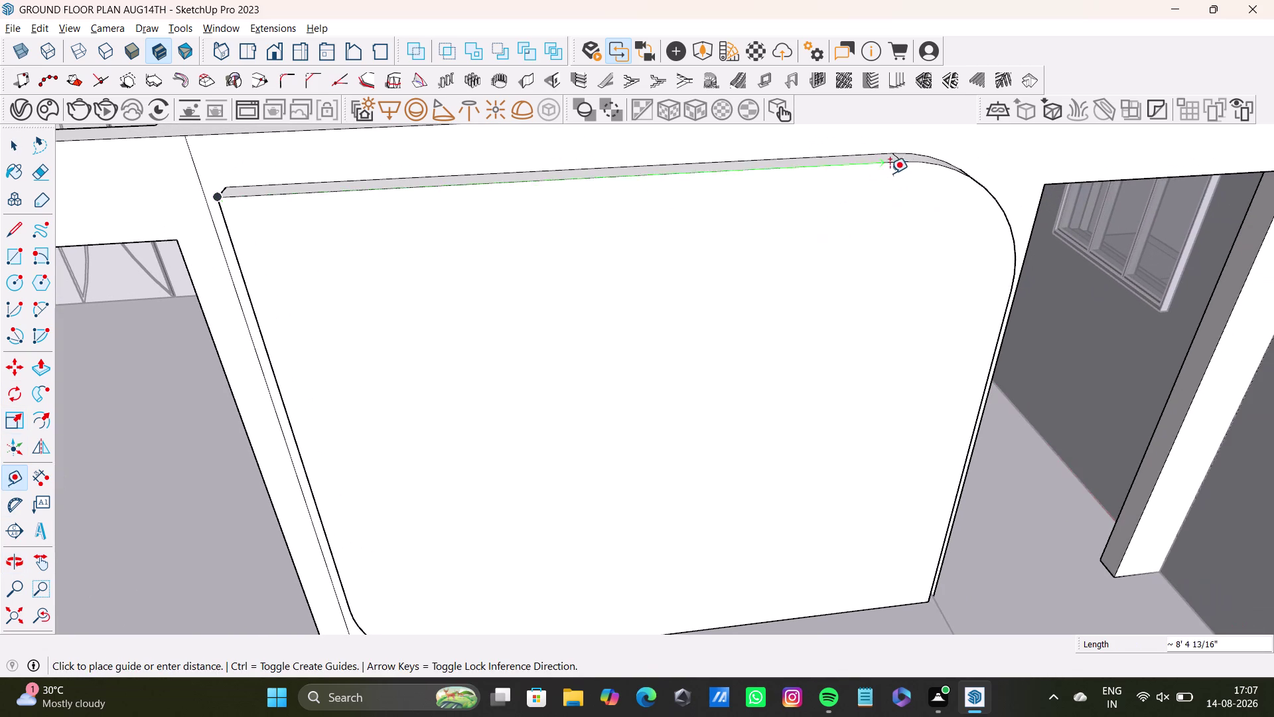
click(904, 170)
key(space)
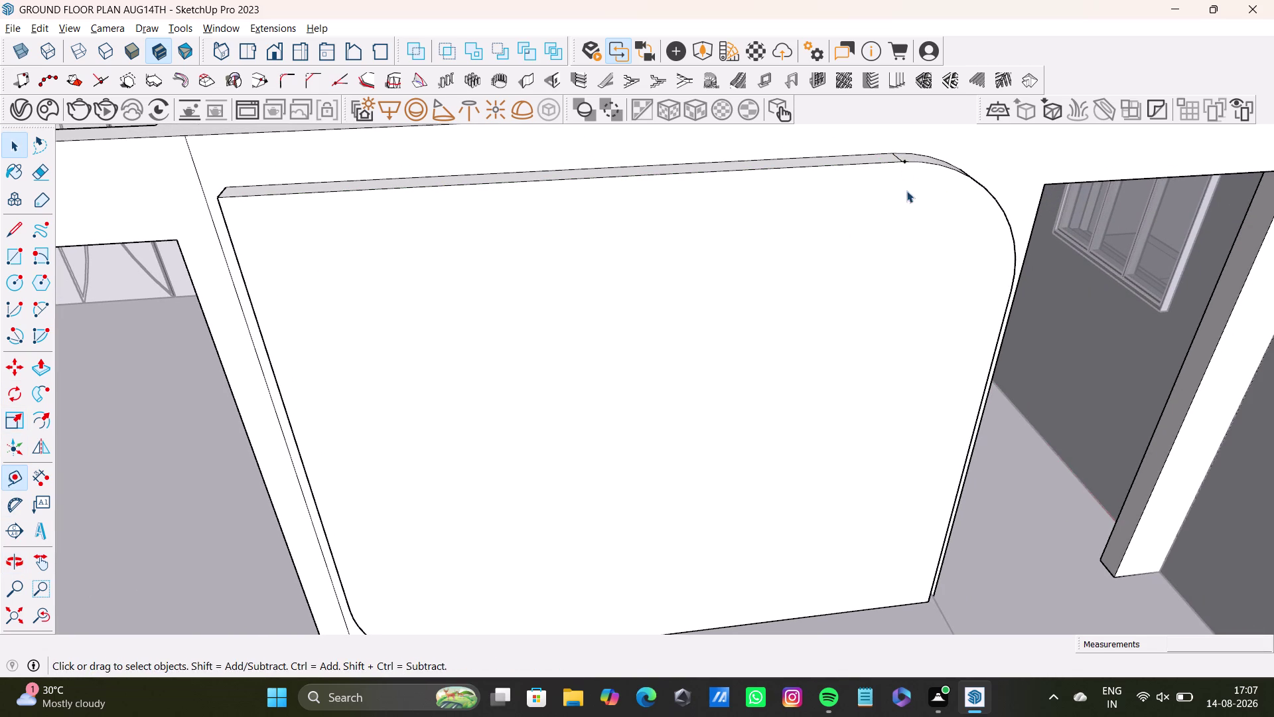
key(ctrl+z)
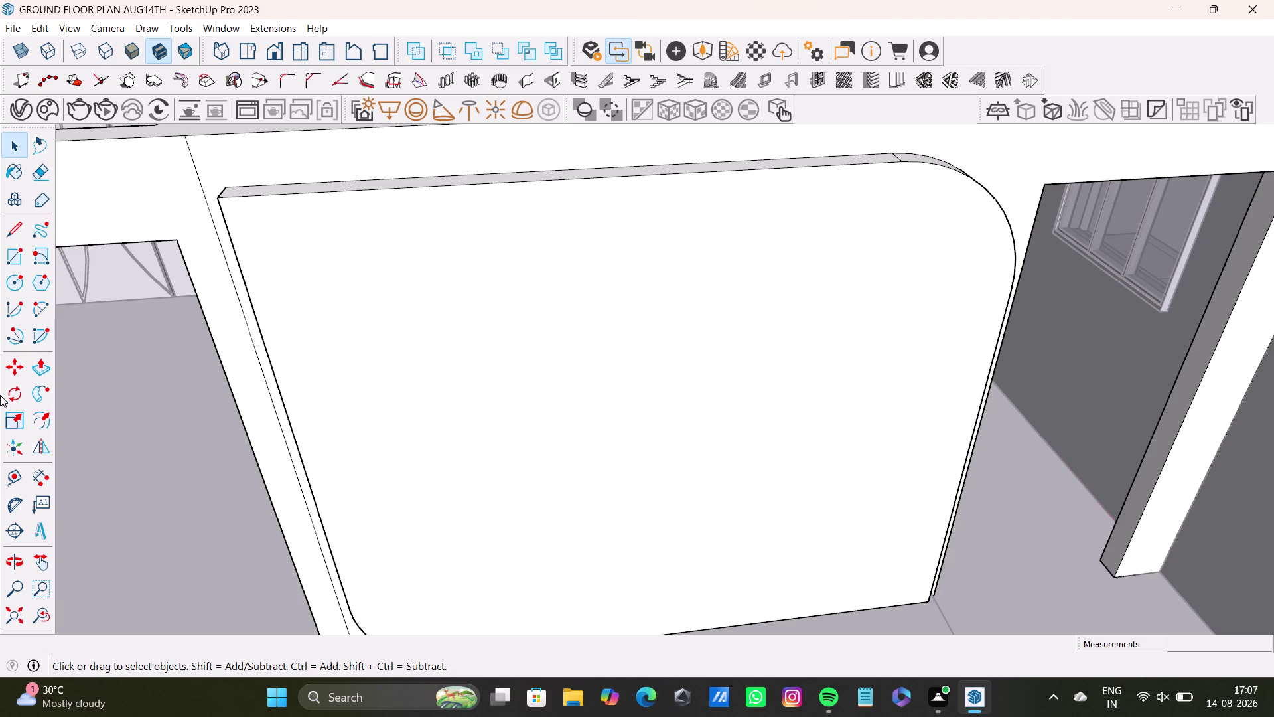
key(space)
Place a guide line just below the backdrop panel's top edge.
middle_drag(500, 265, 441, 290)
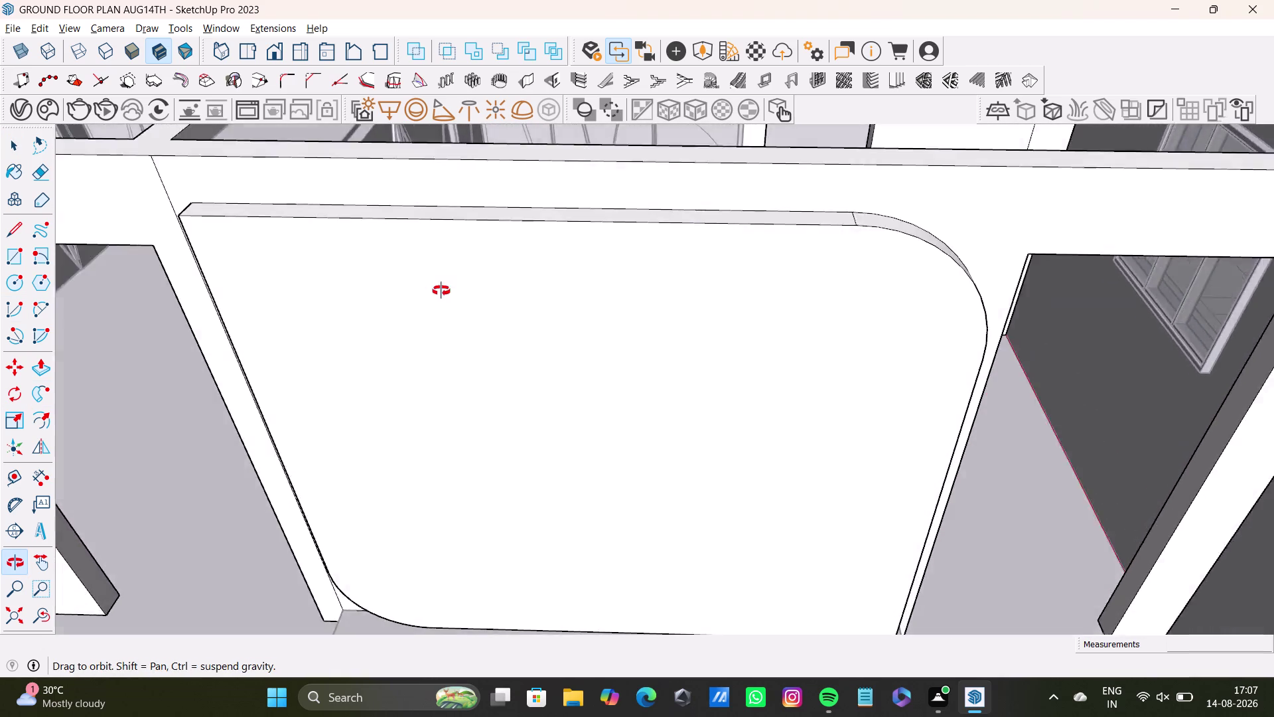
middle_drag(441, 291, 471, 227)
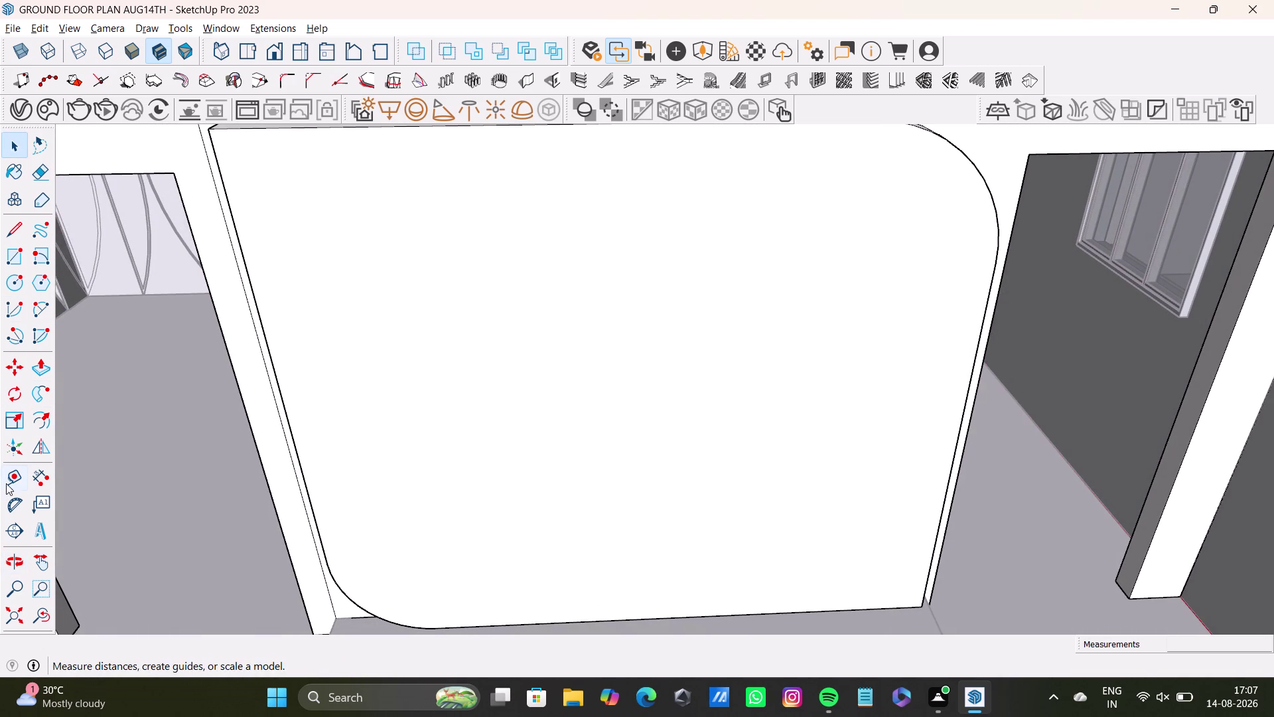
click(6, 483)
scroll(up, 3)
middle_drag(269, 181, 265, 289)
scroll(up, 3)
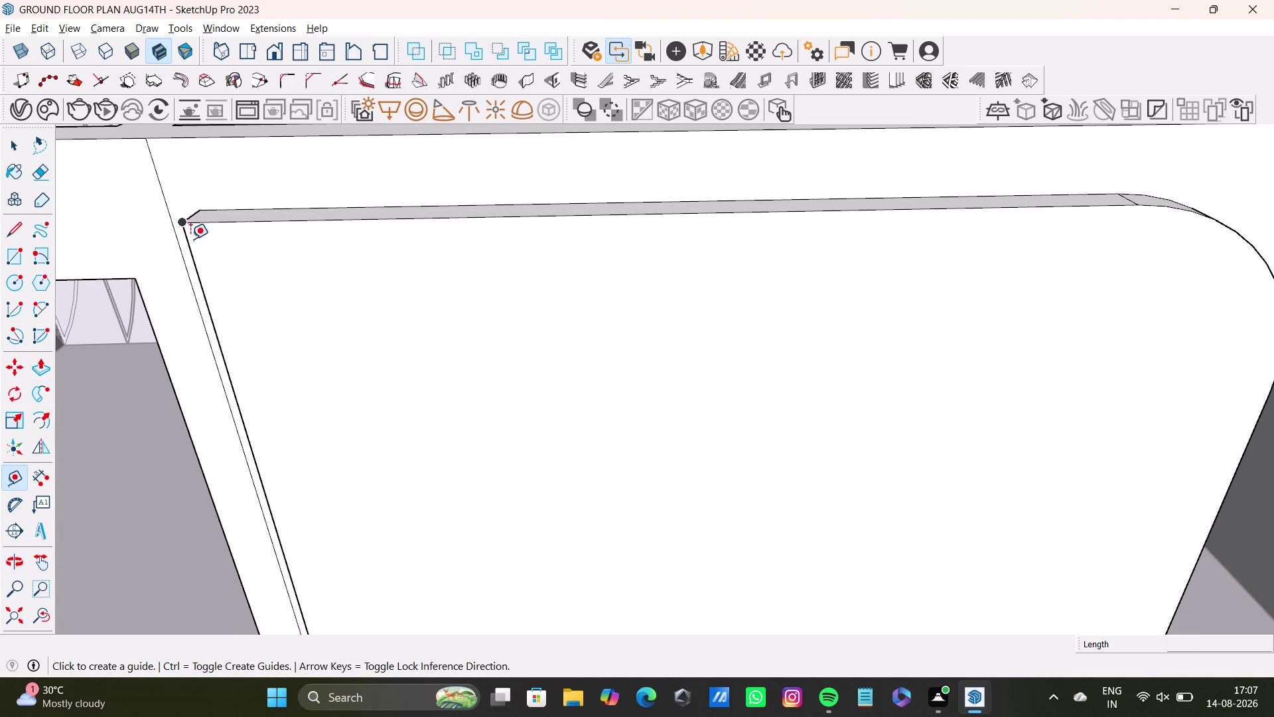
key(space)
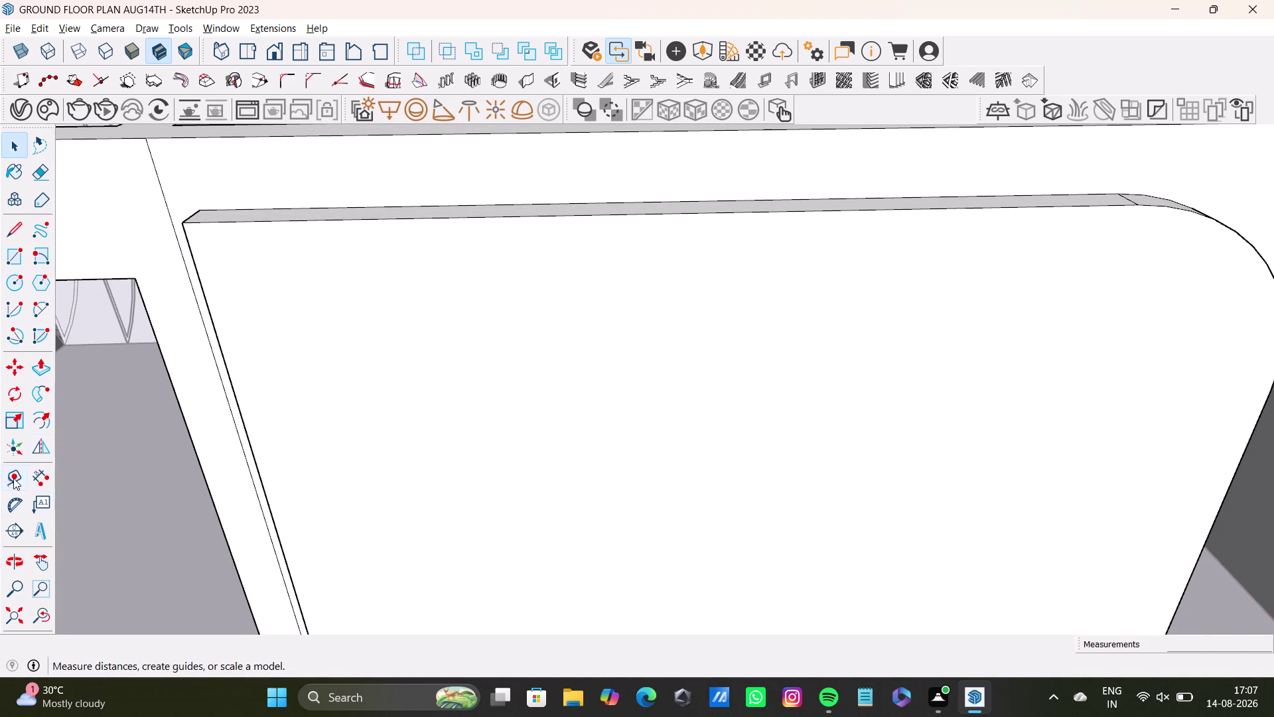
drag(14, 478, 16, 470)
scroll(up, 3)
click(396, 217)
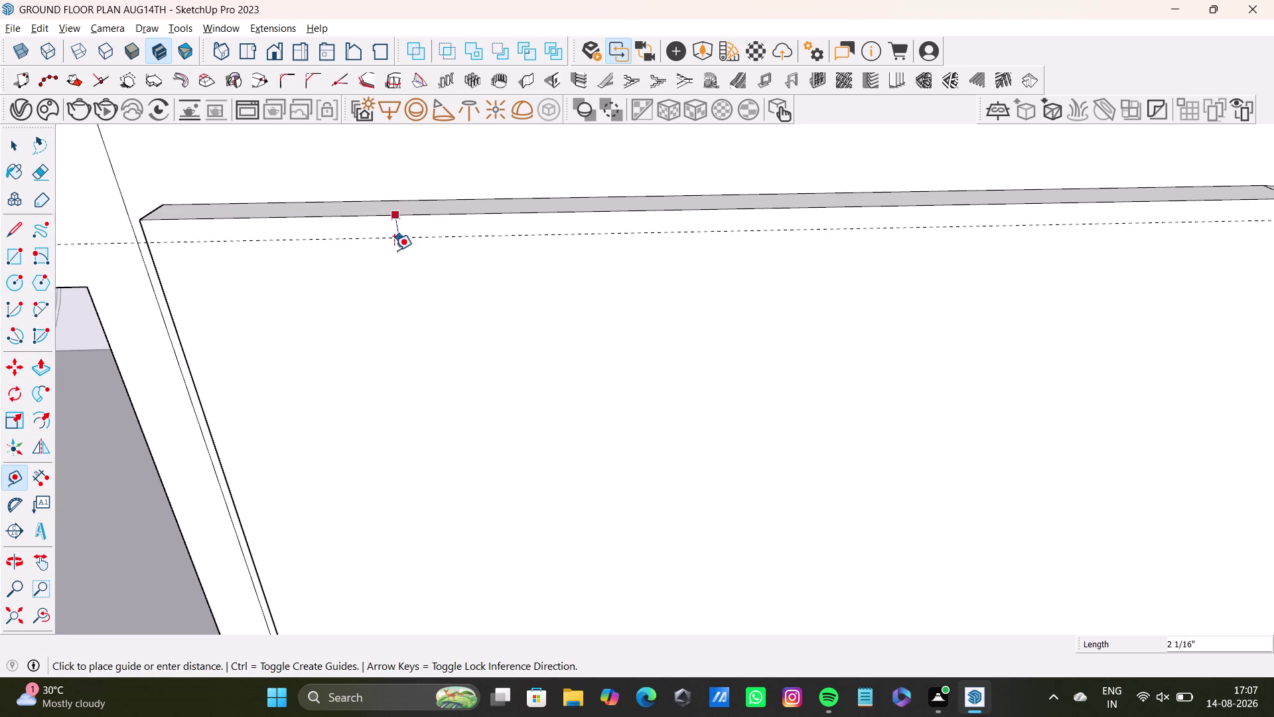
key(Up)
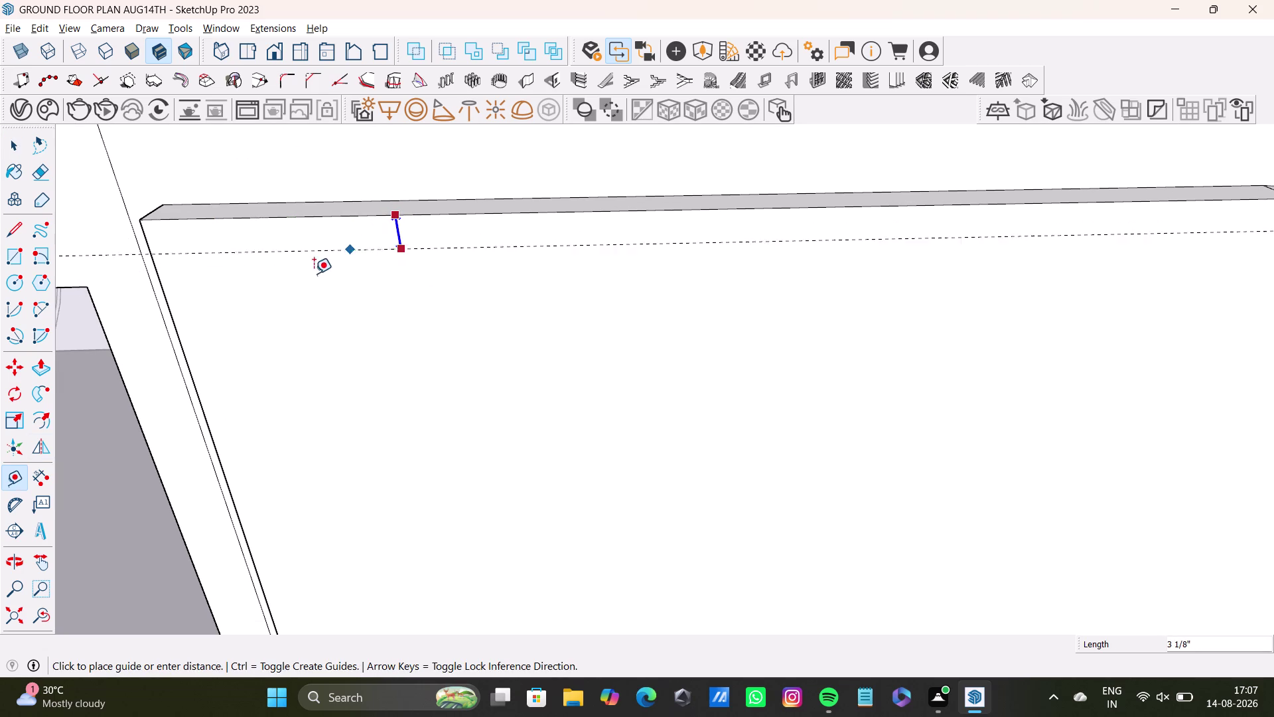
middle_drag(421, 334, 680, 311)
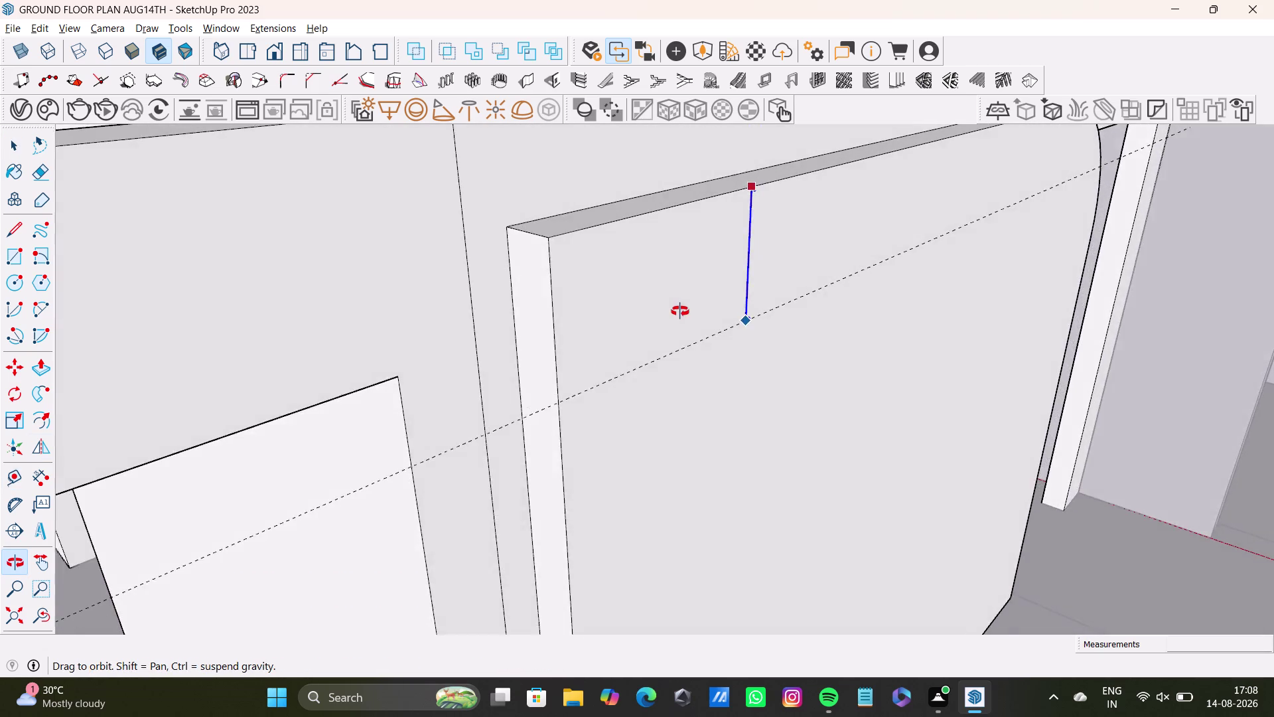
middle_drag(680, 311, 490, 324)
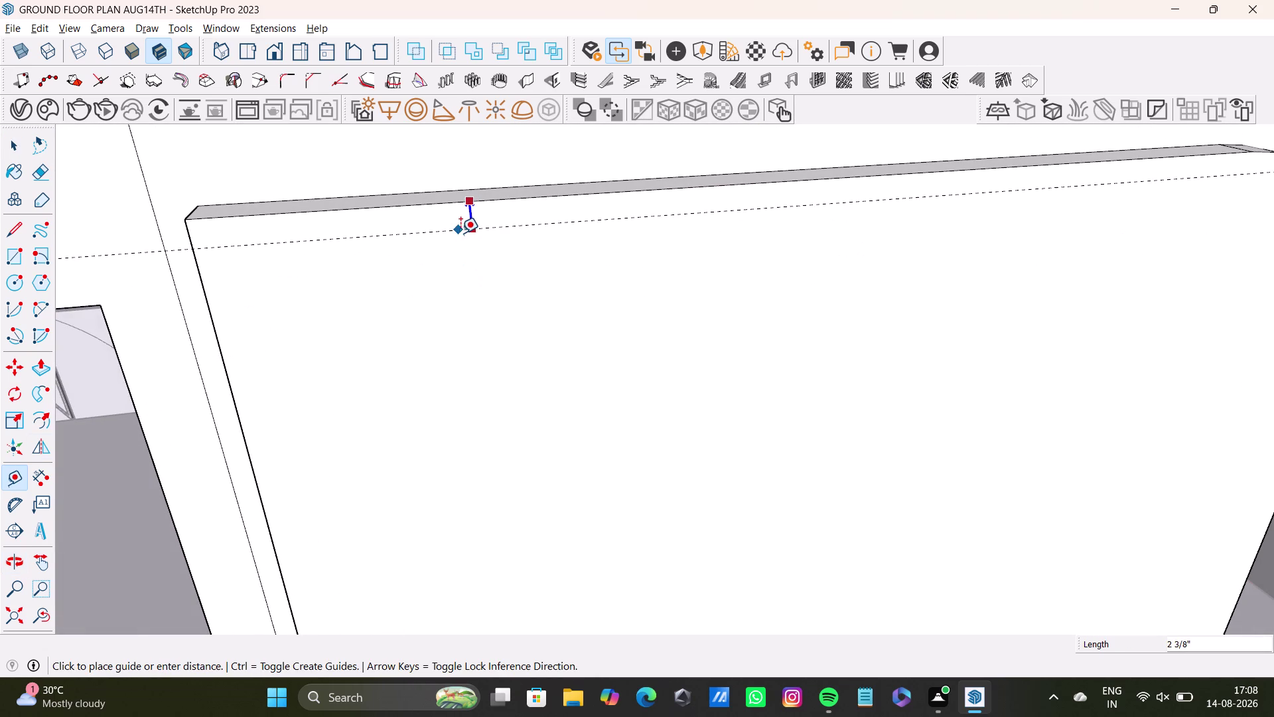
click(462, 230)
Add a second parallel guide near the panel top, offset from the first.
middle_drag(634, 335, 624, 382)
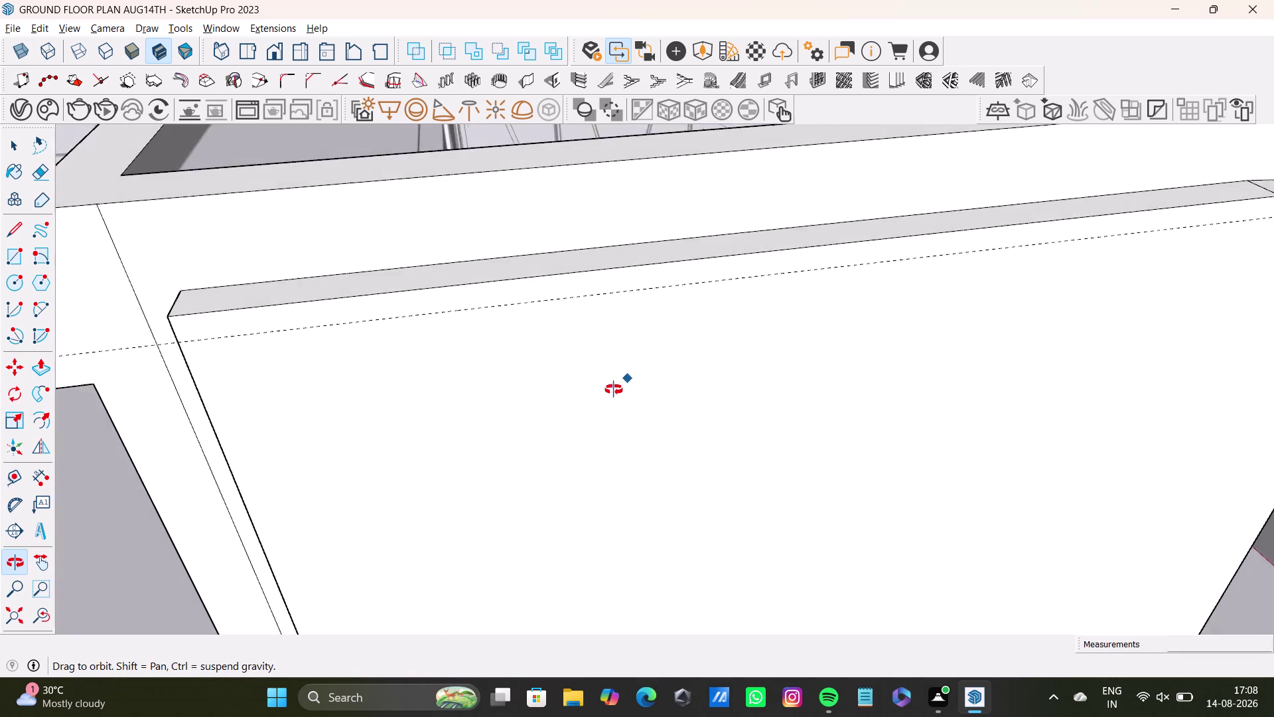
middle_drag(625, 383, 459, 356)
click(433, 266)
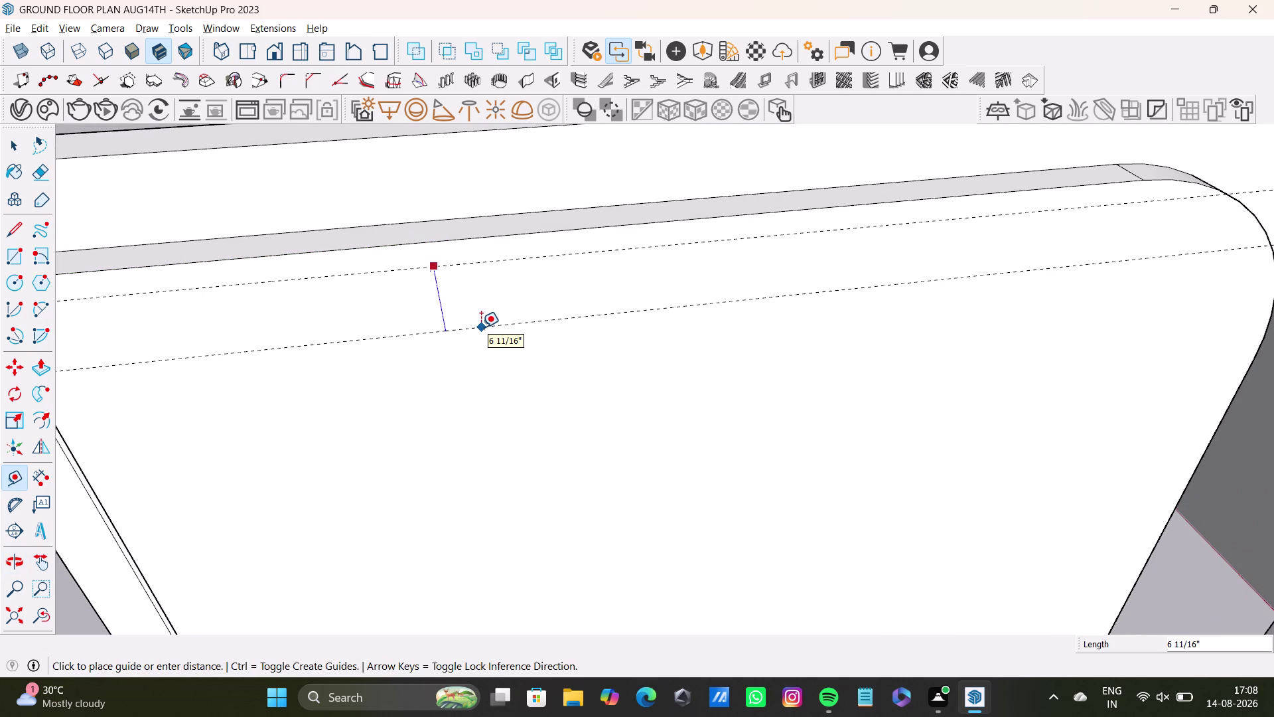
key(Up)
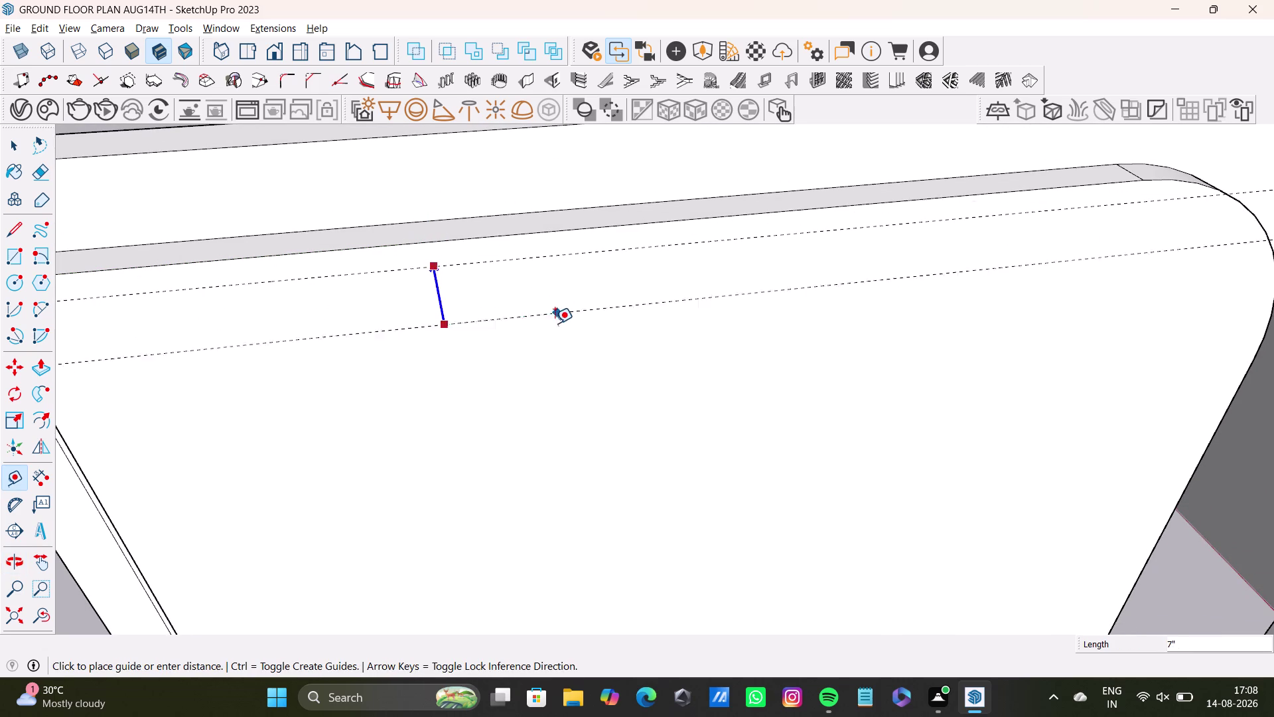
scroll(down, 3)
middle_drag(572, 327, 588, 377)
middle_drag(588, 378, 574, 314)
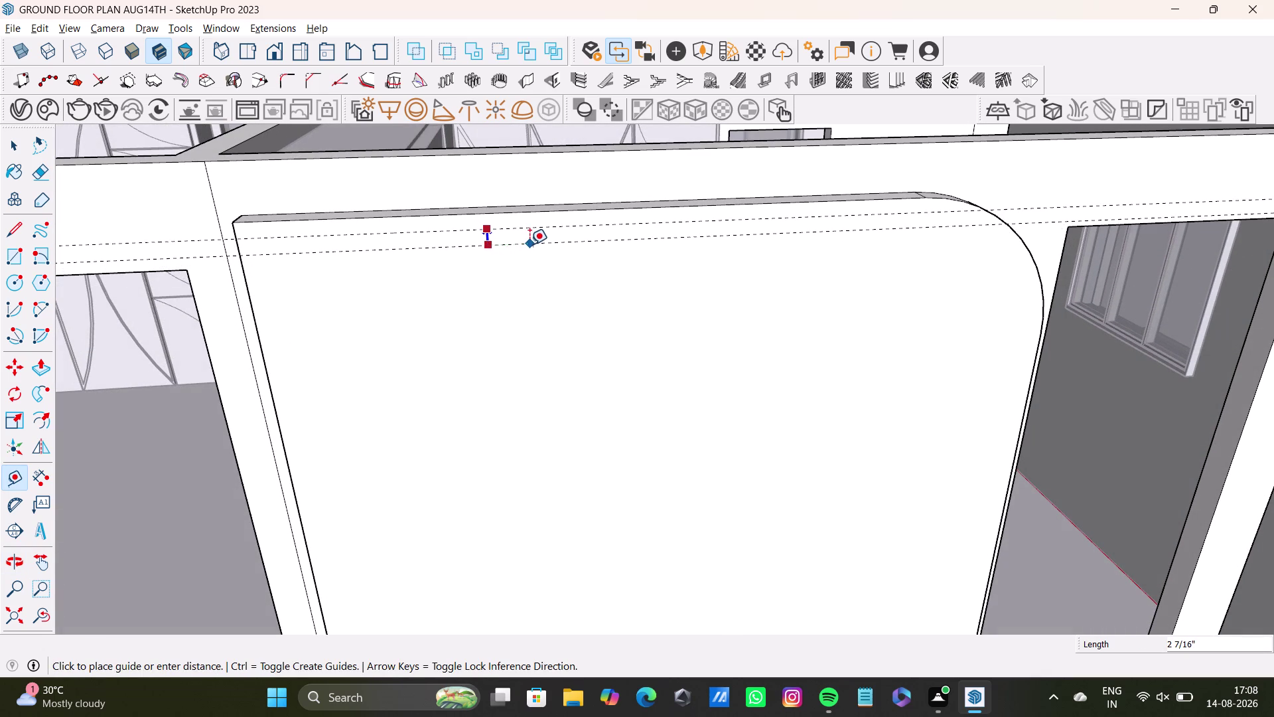
click(530, 244)
key(space)
scroll(down, 3)
middle_drag(441, 287, 479, 260)
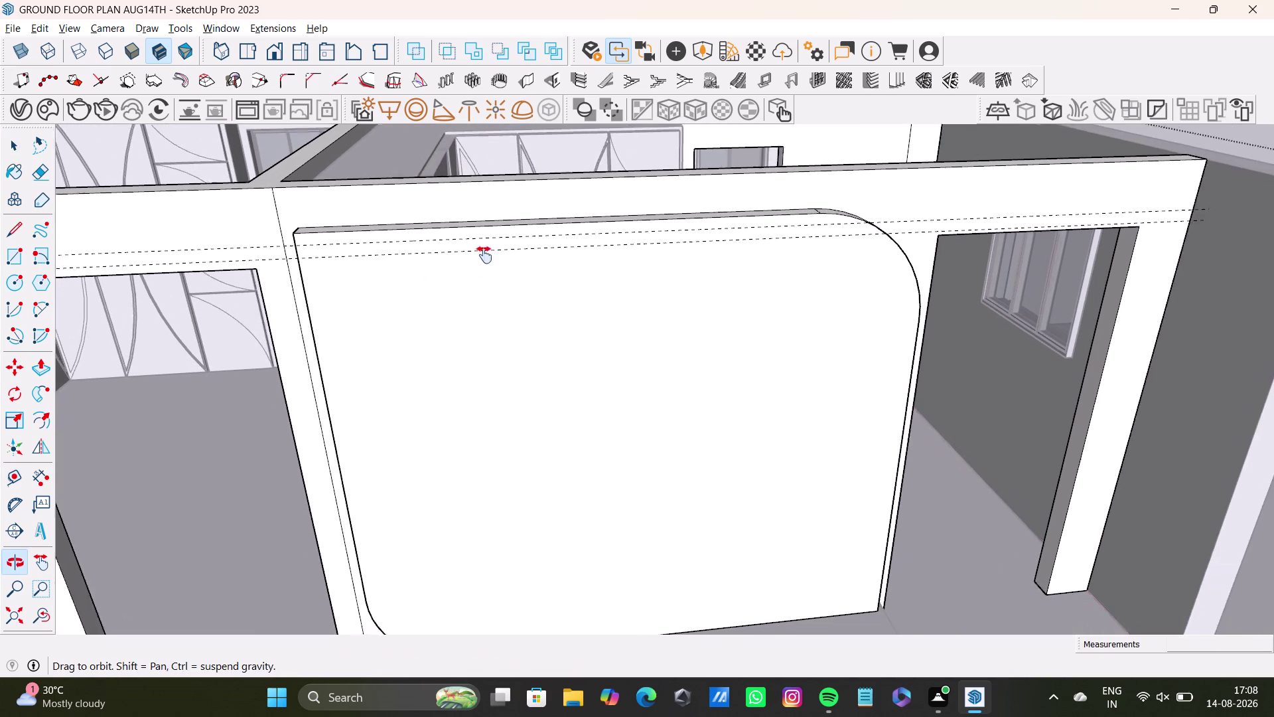
middle_drag(479, 259, 484, 255)
Undo the last two actions and orbit out to see the panel and surrounding walls.
key(ctrl+z)
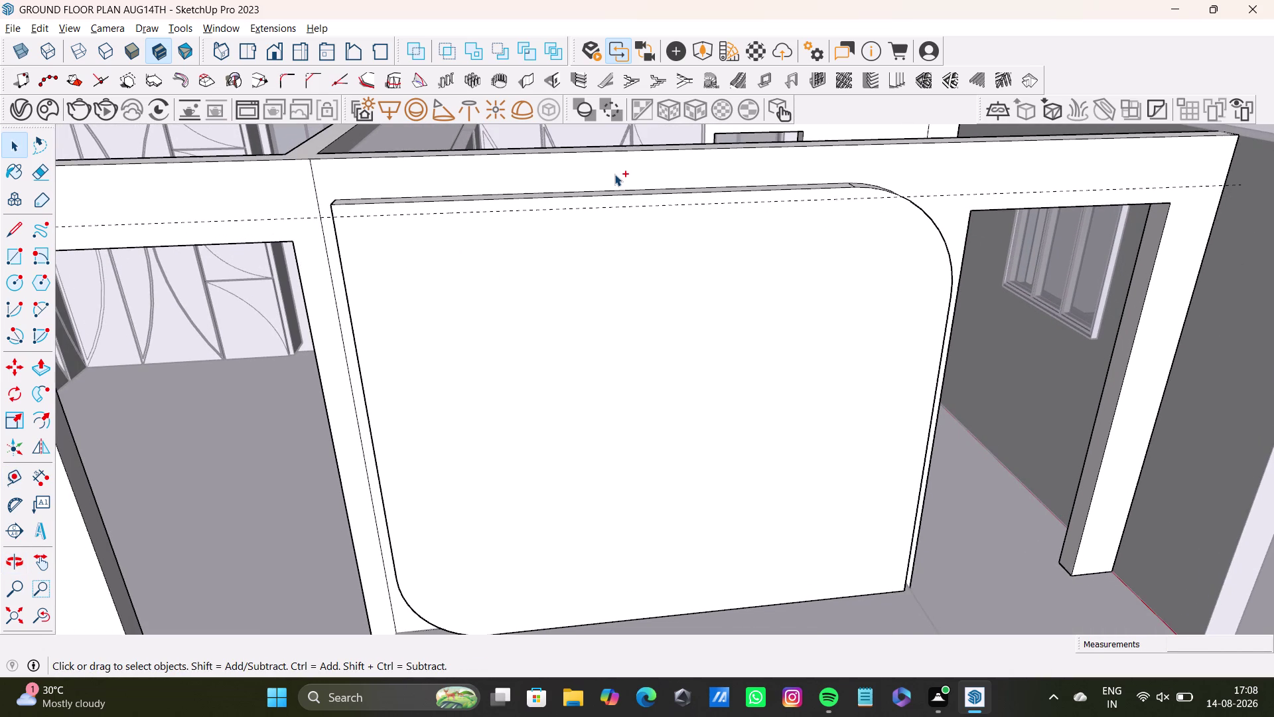
key(ctrl+z)
scroll(down, 3)
middle_drag(585, 316, 604, 268)
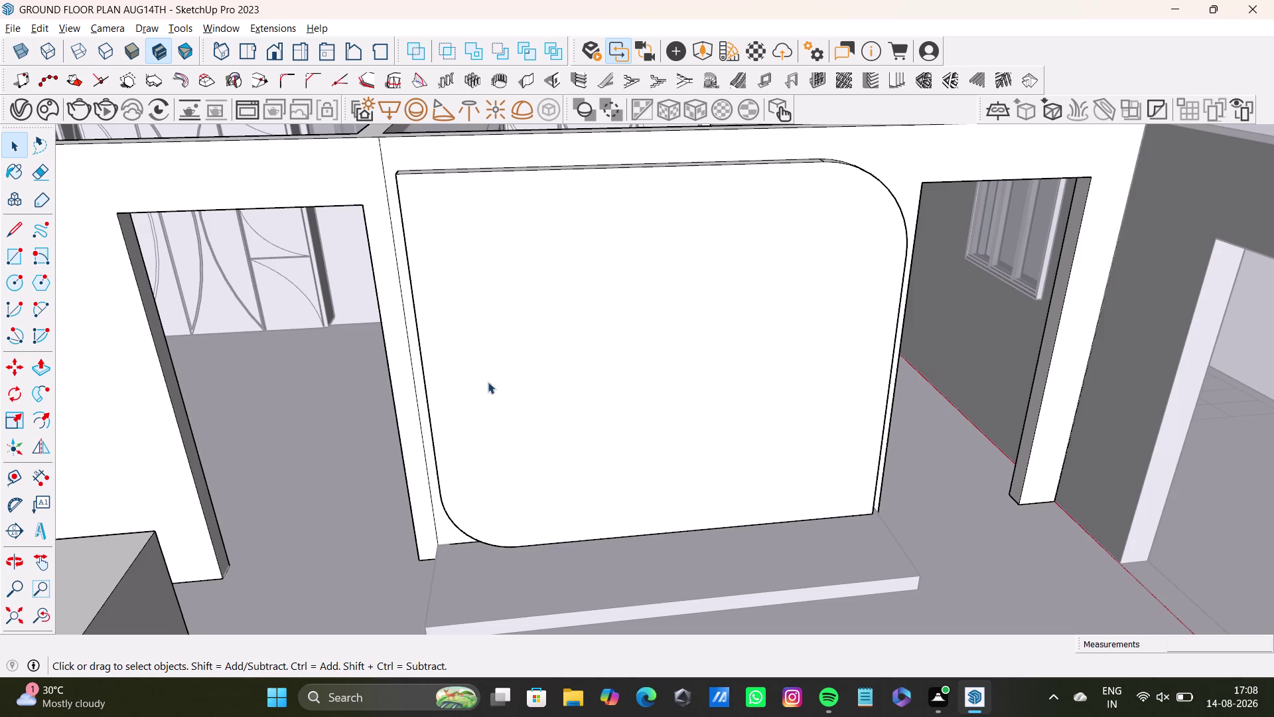
scroll(down, 3)
middle_drag(501, 362, 455, 369)
middle_drag(513, 380, 503, 436)
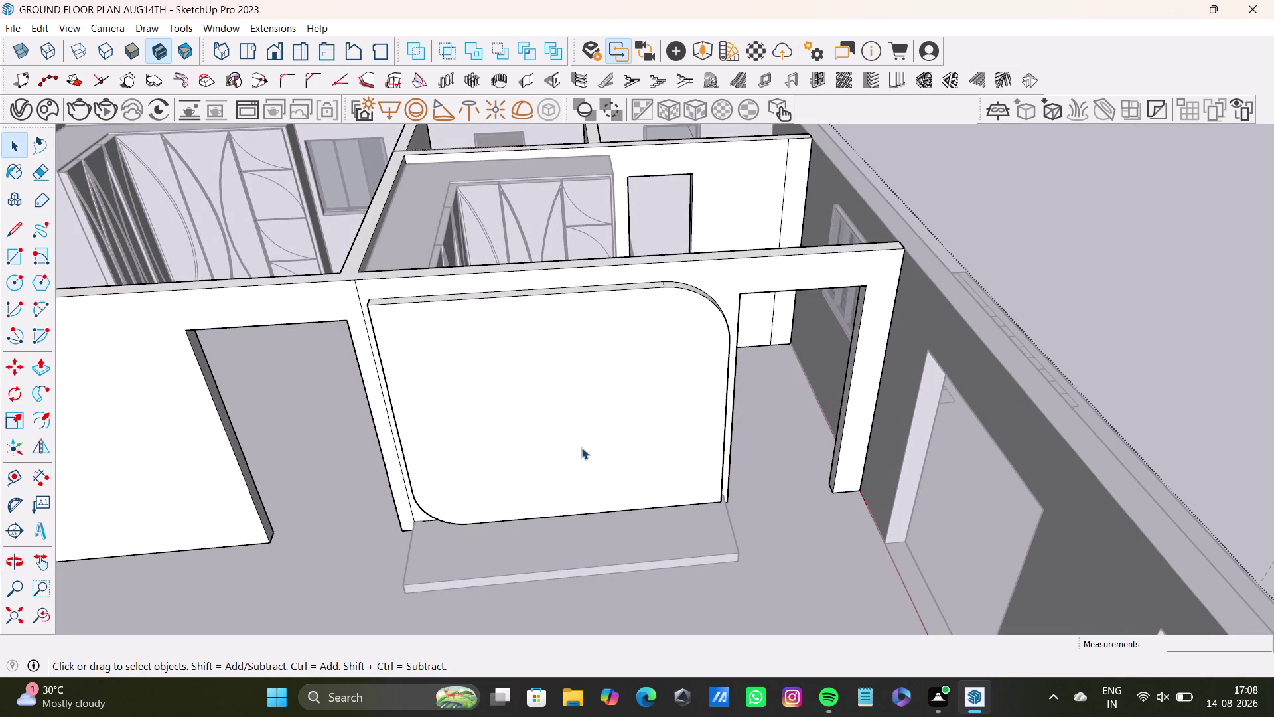
Select the backdrop panel's face and edges instead of the surrounding walls.
double_click(582, 439)
double_click(583, 439)
triple_click(580, 437)
click(580, 437)
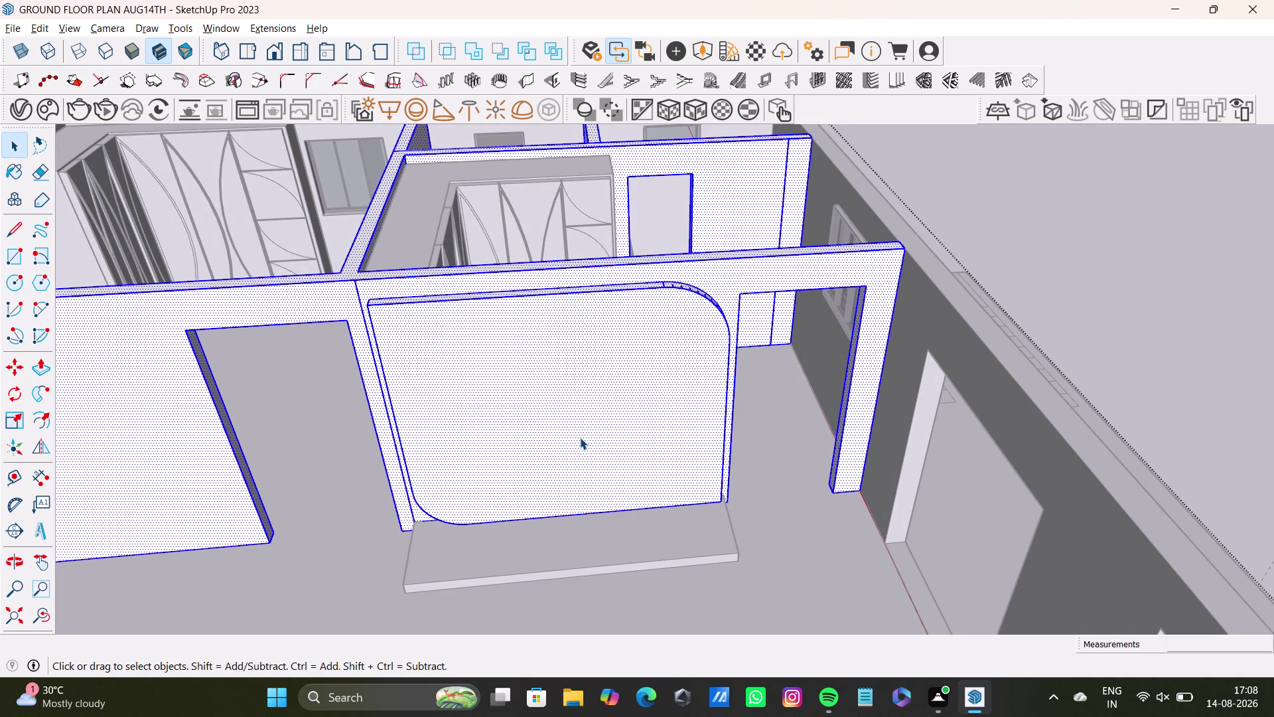
double_click(580, 437)
scroll(up, 3)
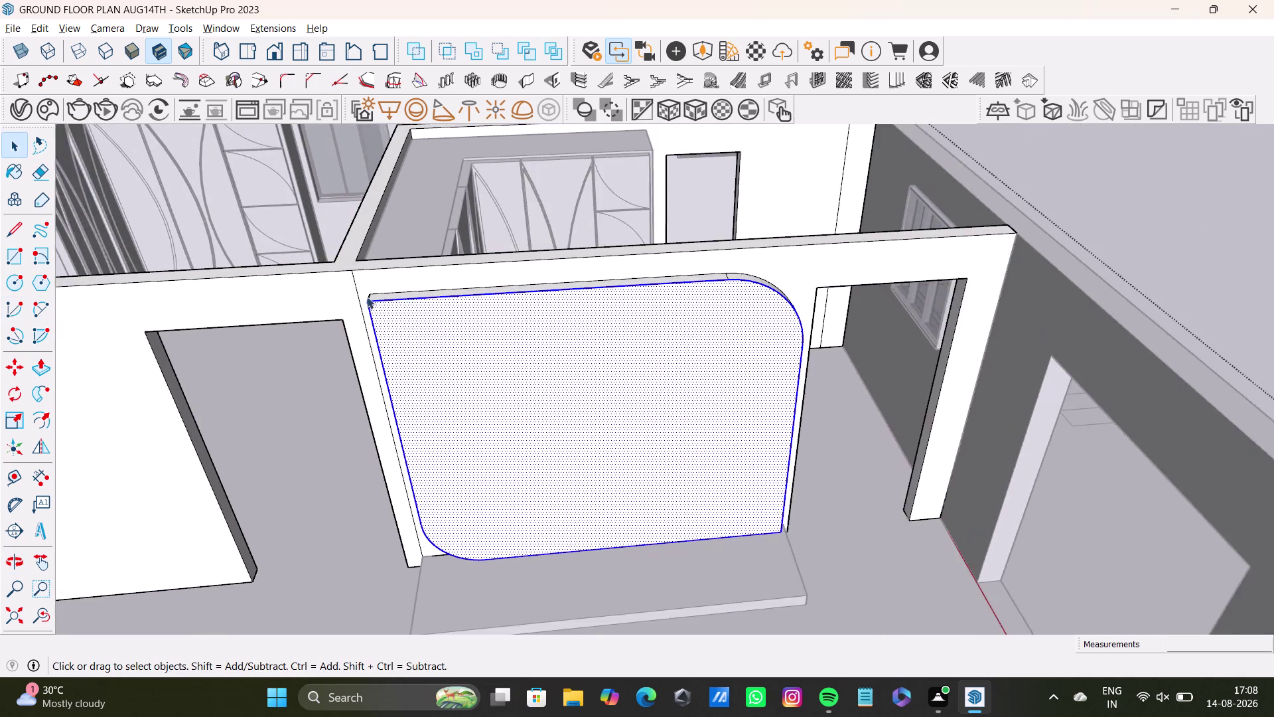
scroll(up, 3)
middle_drag(394, 292, 394, 268)
middle_drag(395, 283, 395, 370)
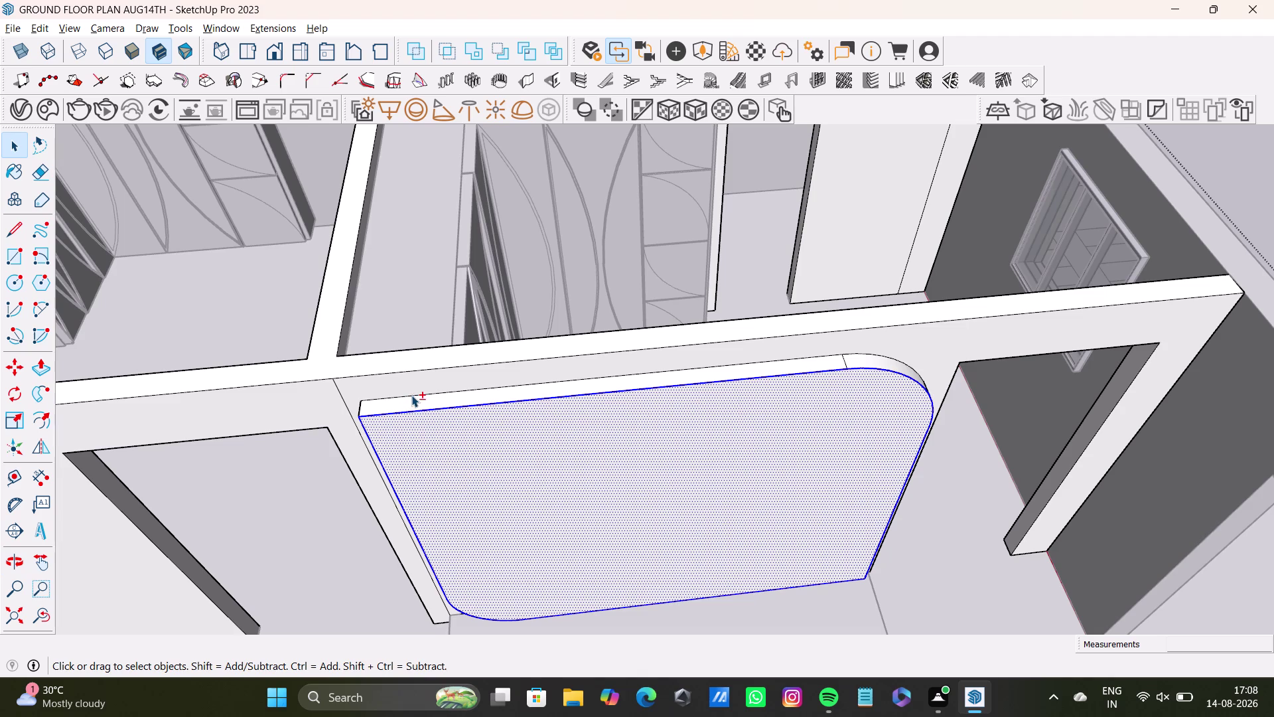
Add the panel's top surface and rounded top edge to the selection.
double_click(411, 402)
double_click(882, 363)
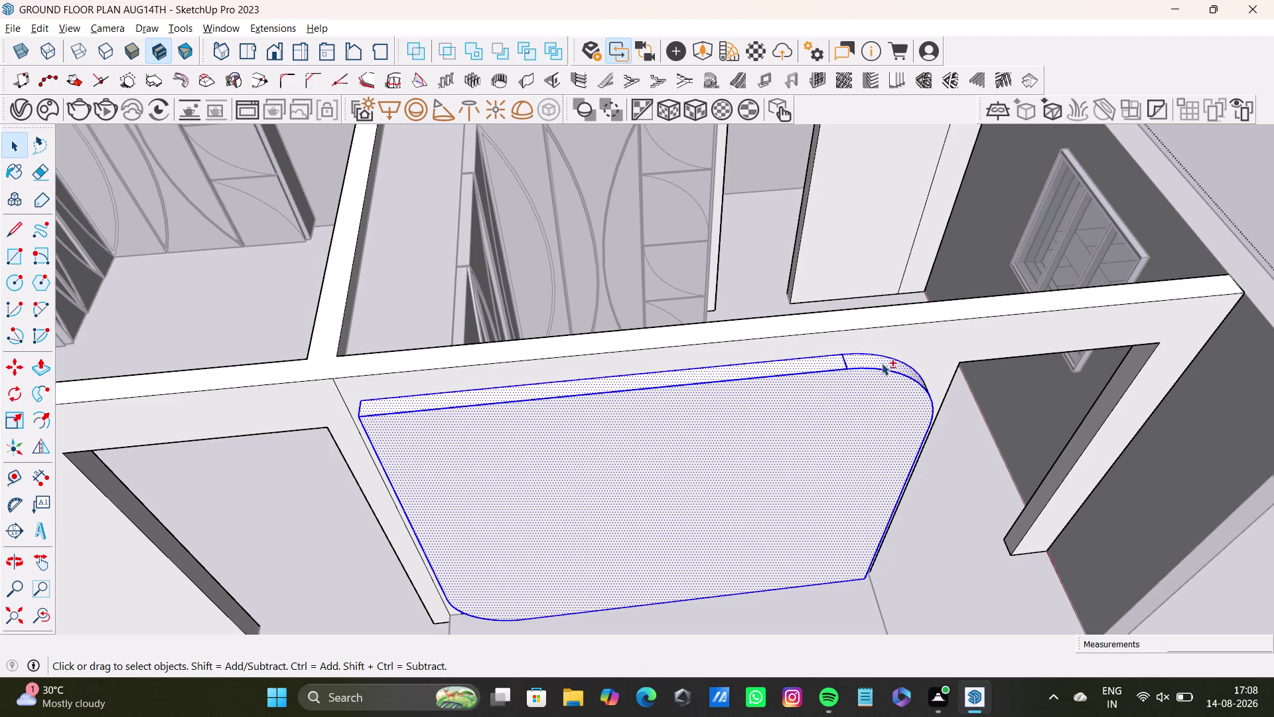
middle_drag(677, 471, 678, 349)
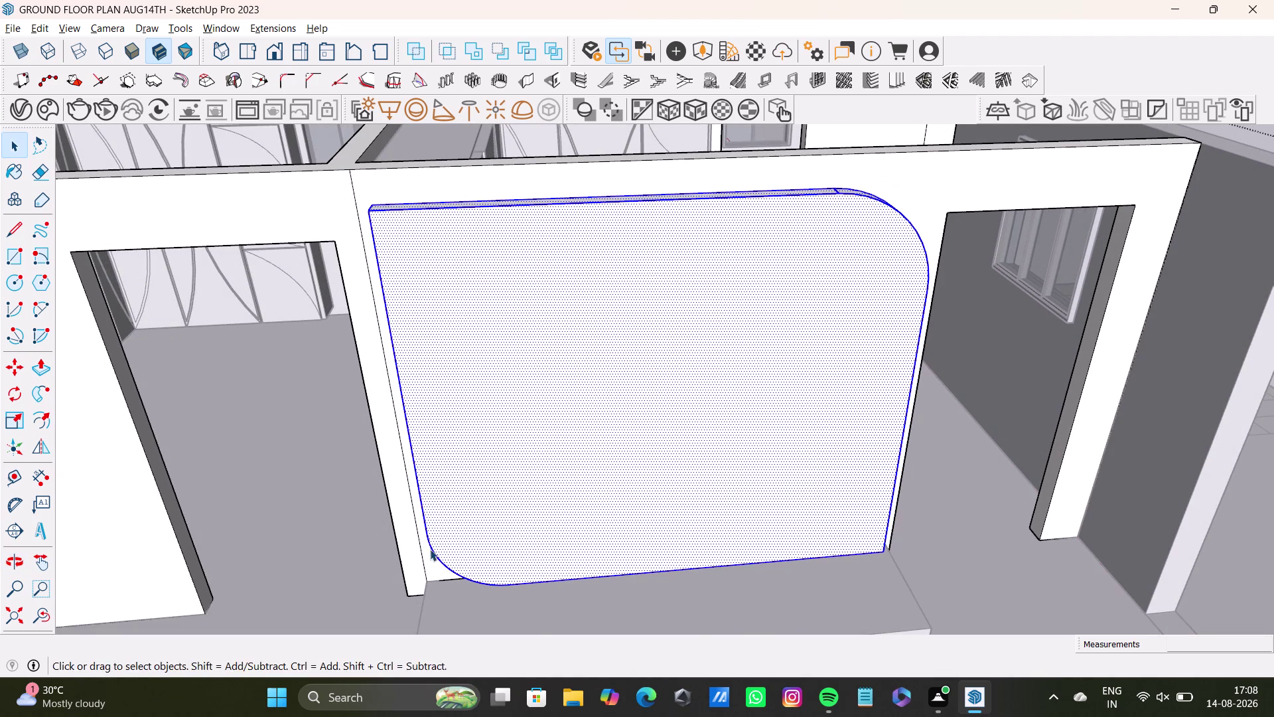
middle_drag(457, 531, 613, 445)
scroll(up, 3)
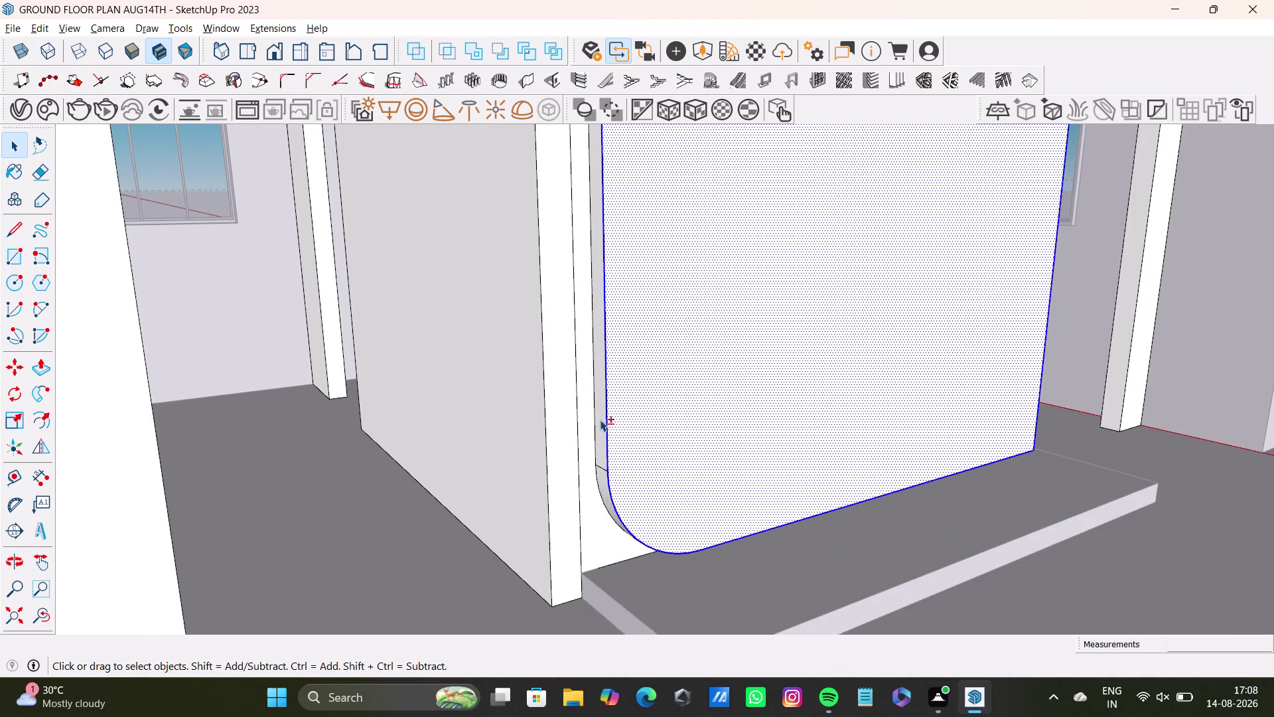
click(600, 420)
click(601, 479)
middle_drag(895, 443, 669, 527)
scroll(down, 3)
middle_drag(708, 364, 687, 427)
middle_drag(687, 432, 696, 403)
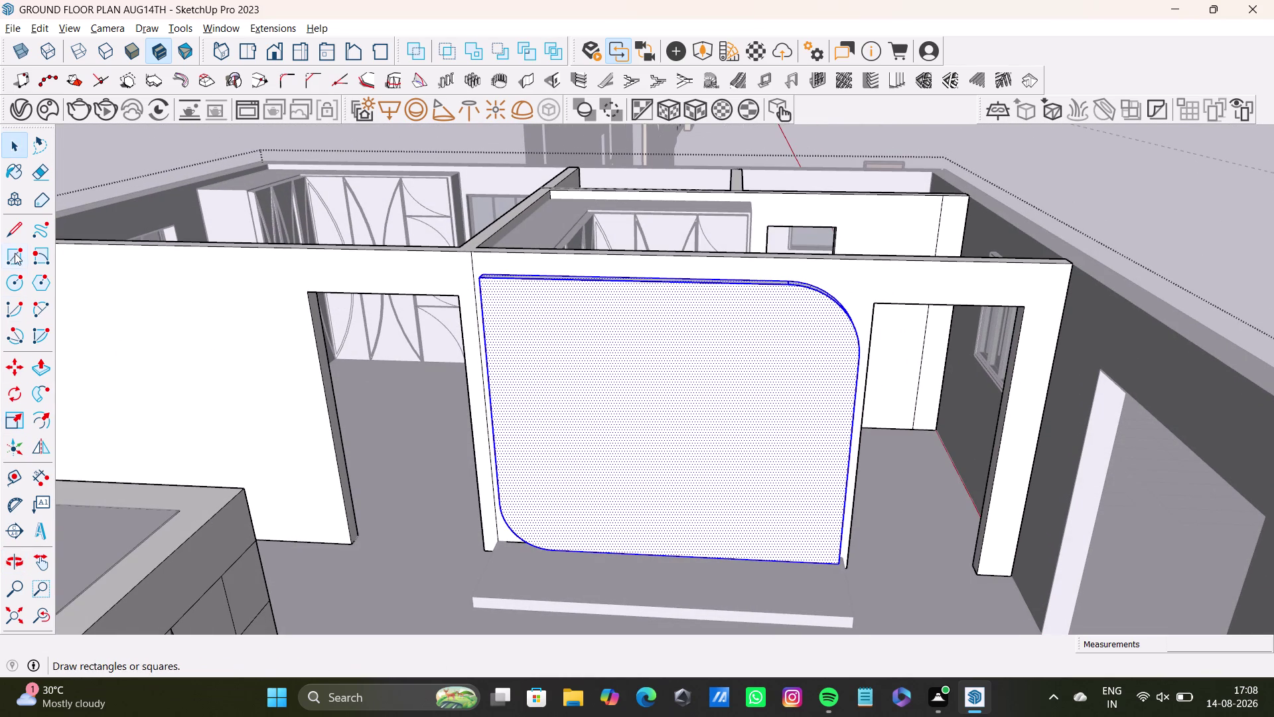
Draw a narrow vertical rectangle down the panel's left edge and select it.
click(15, 255)
scroll(up, 3)
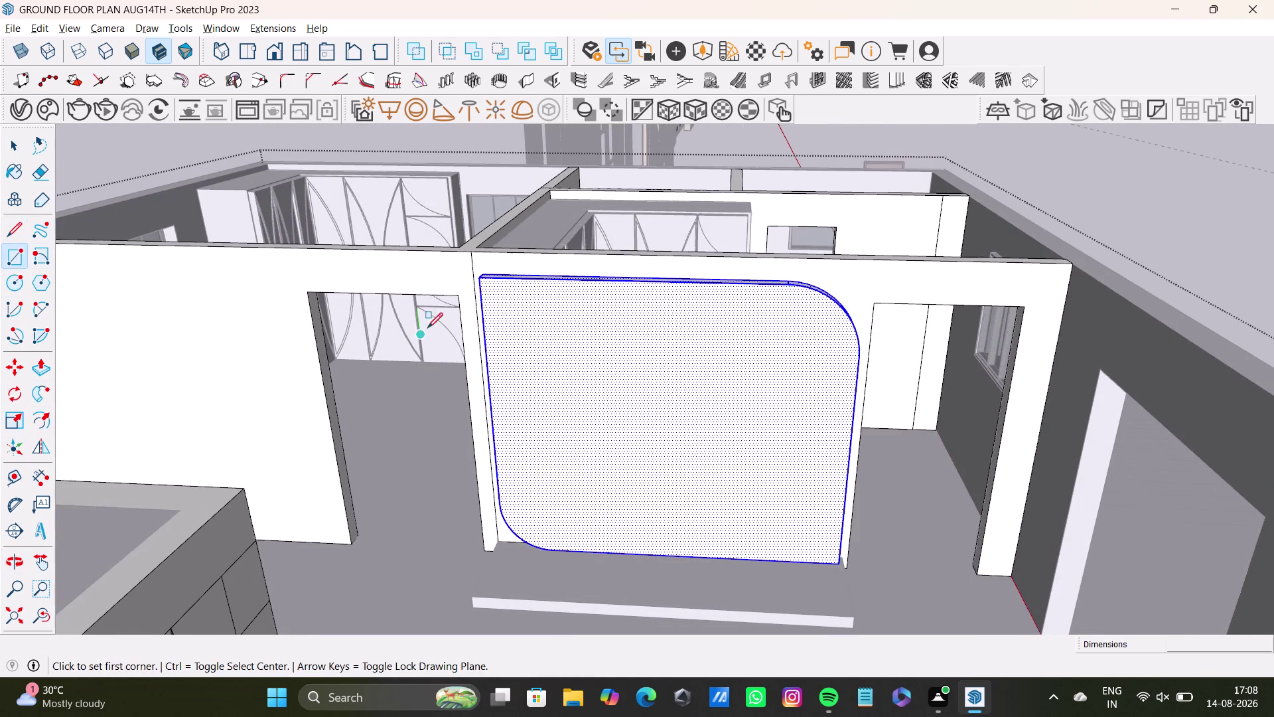
scroll(up, 3)
middle_drag(515, 352, 399, 290)
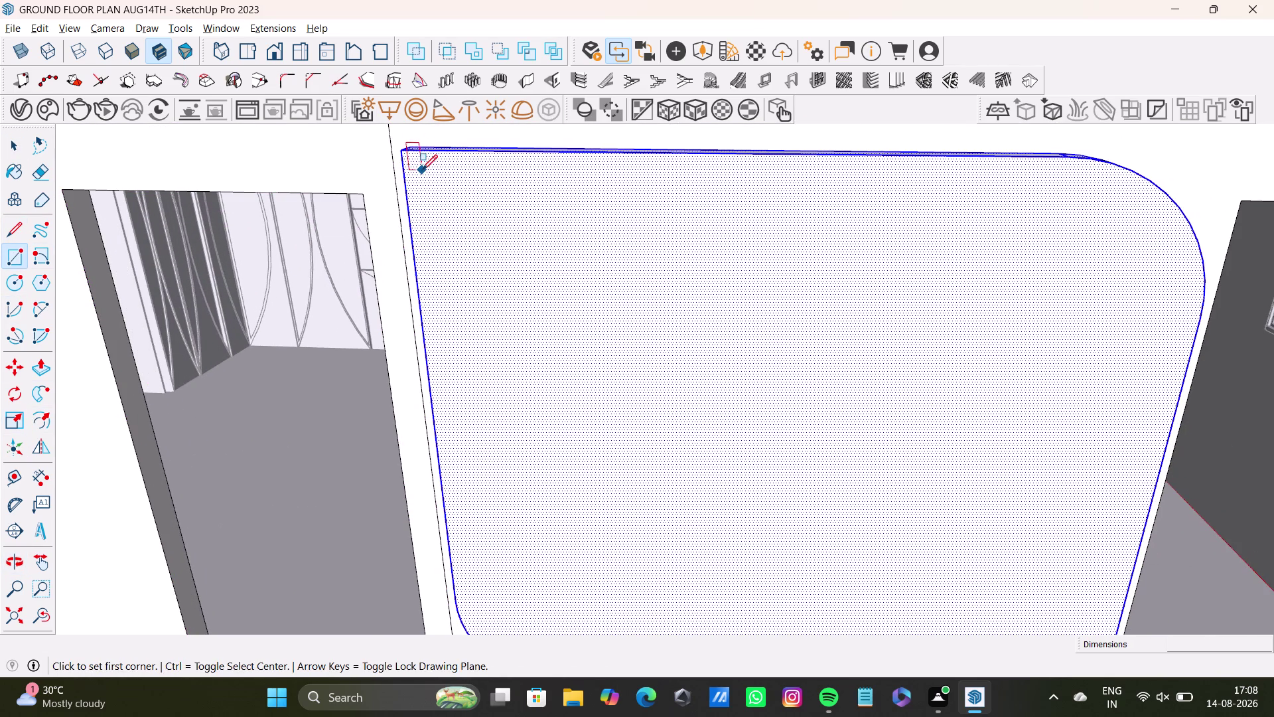
click(422, 170)
scroll(down, 3)
middle_drag(489, 483, 472, 380)
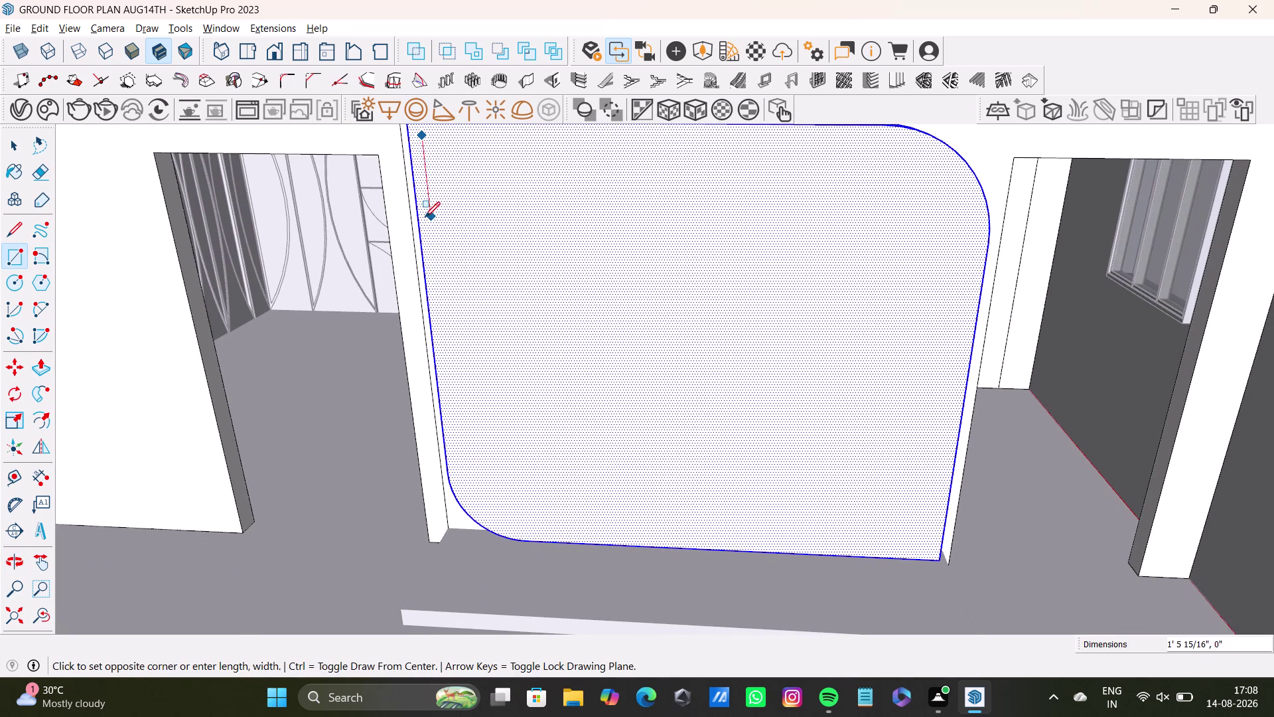
click(471, 480)
key(space)
middle_drag(479, 461, 521, 465)
key(space)
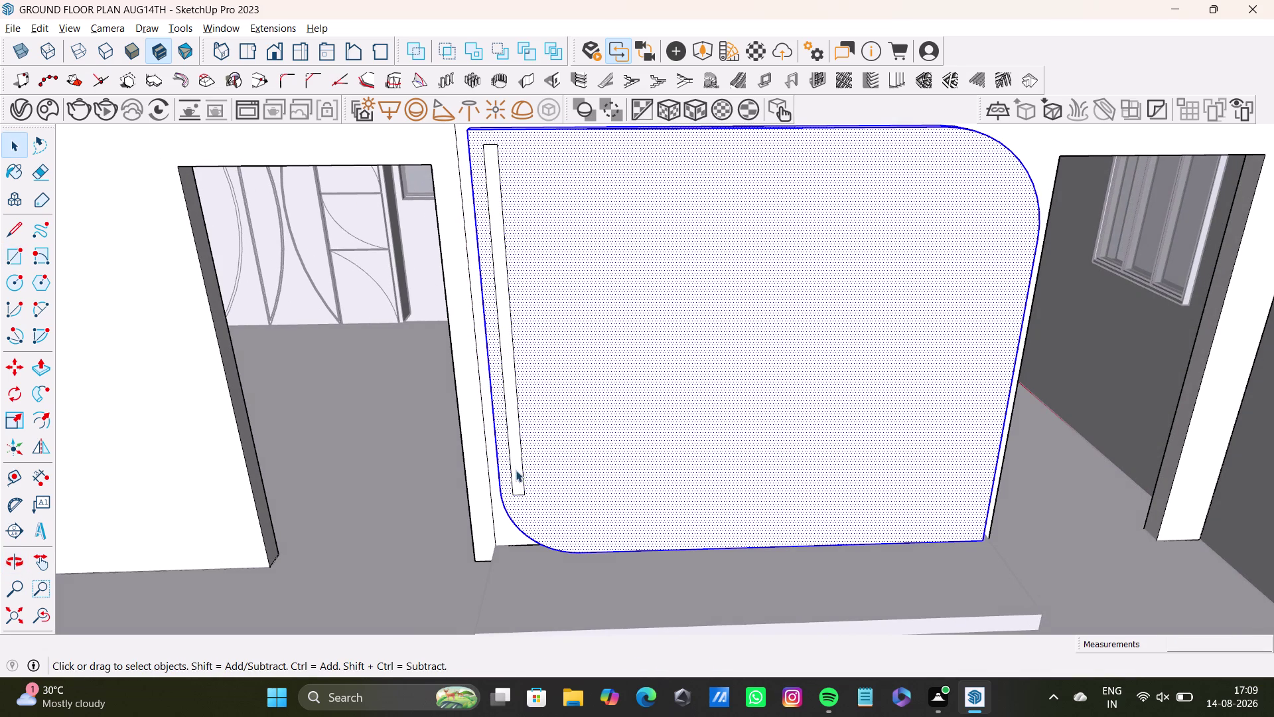
click(515, 470)
Copy the thin groove strip twice to the panel's right edge, side by side.
key(m)
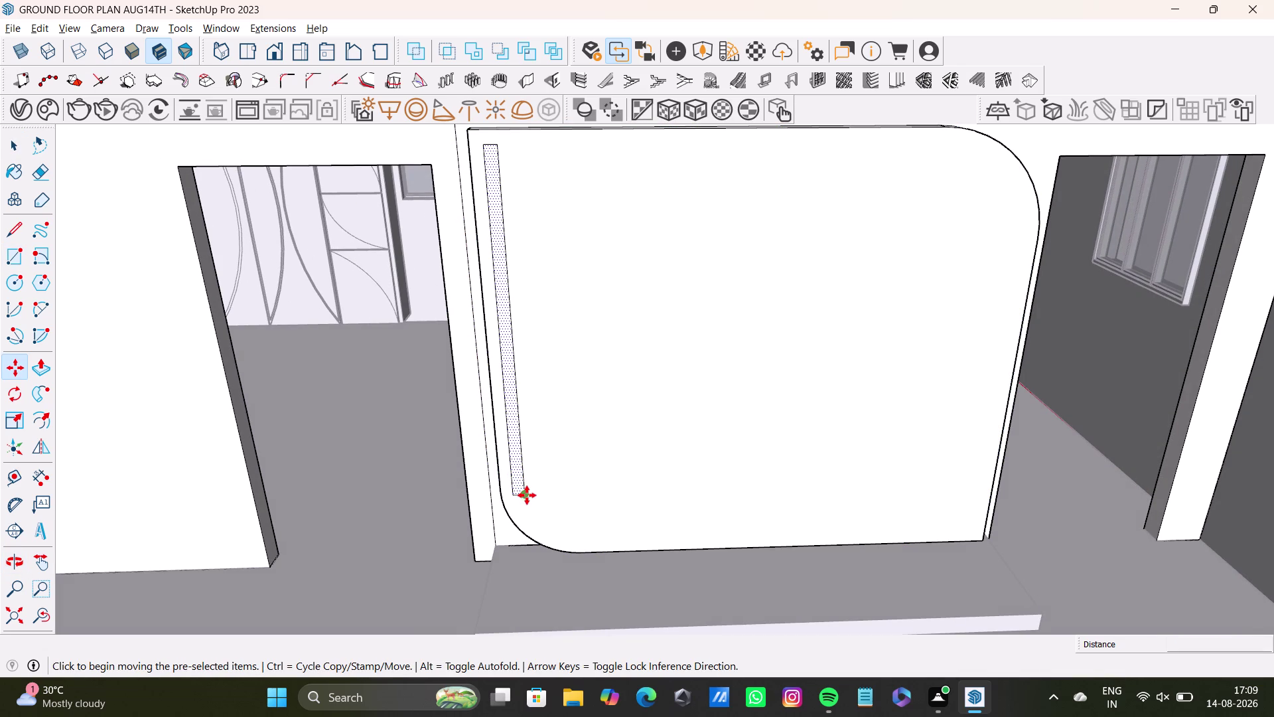
click(527, 495)
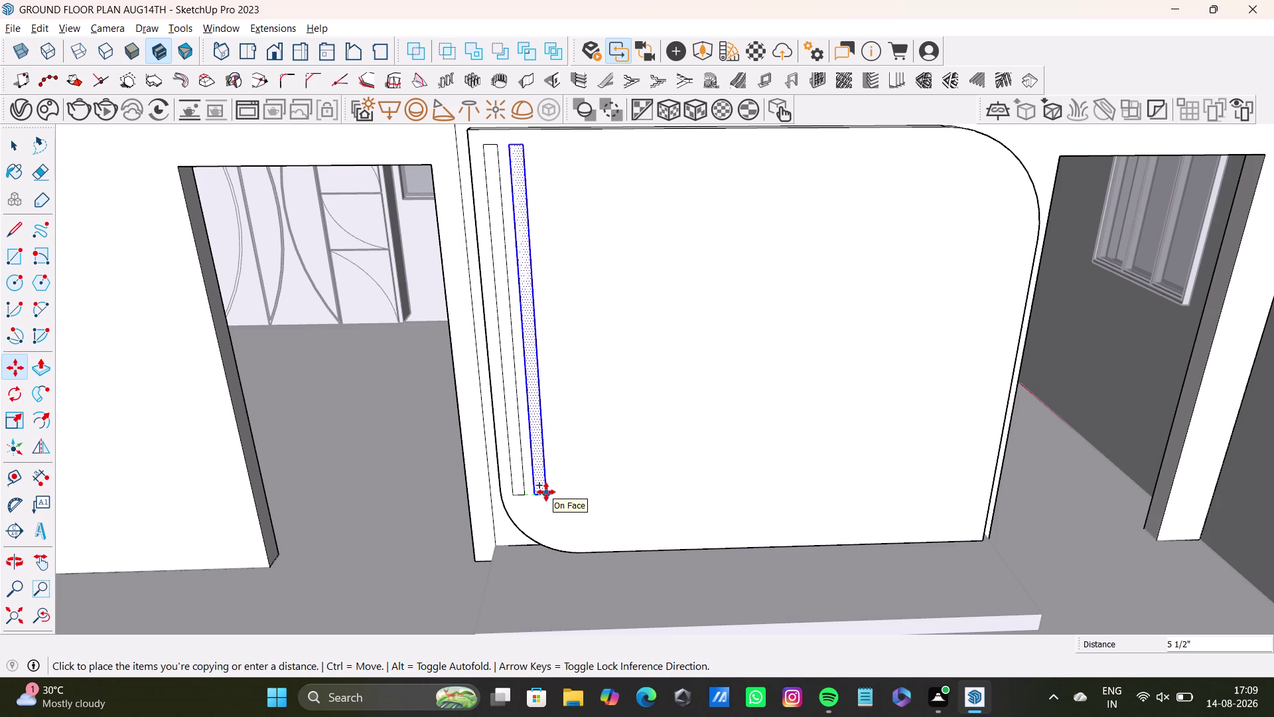
click(546, 492)
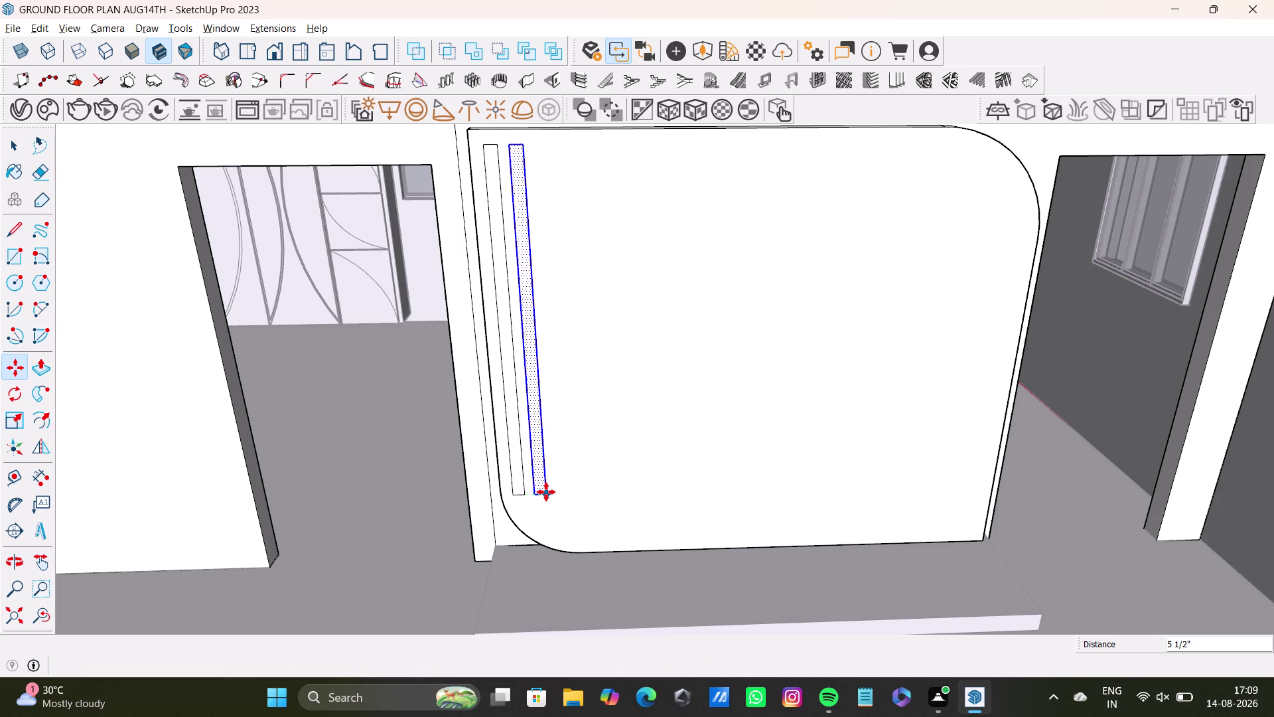
click(544, 497)
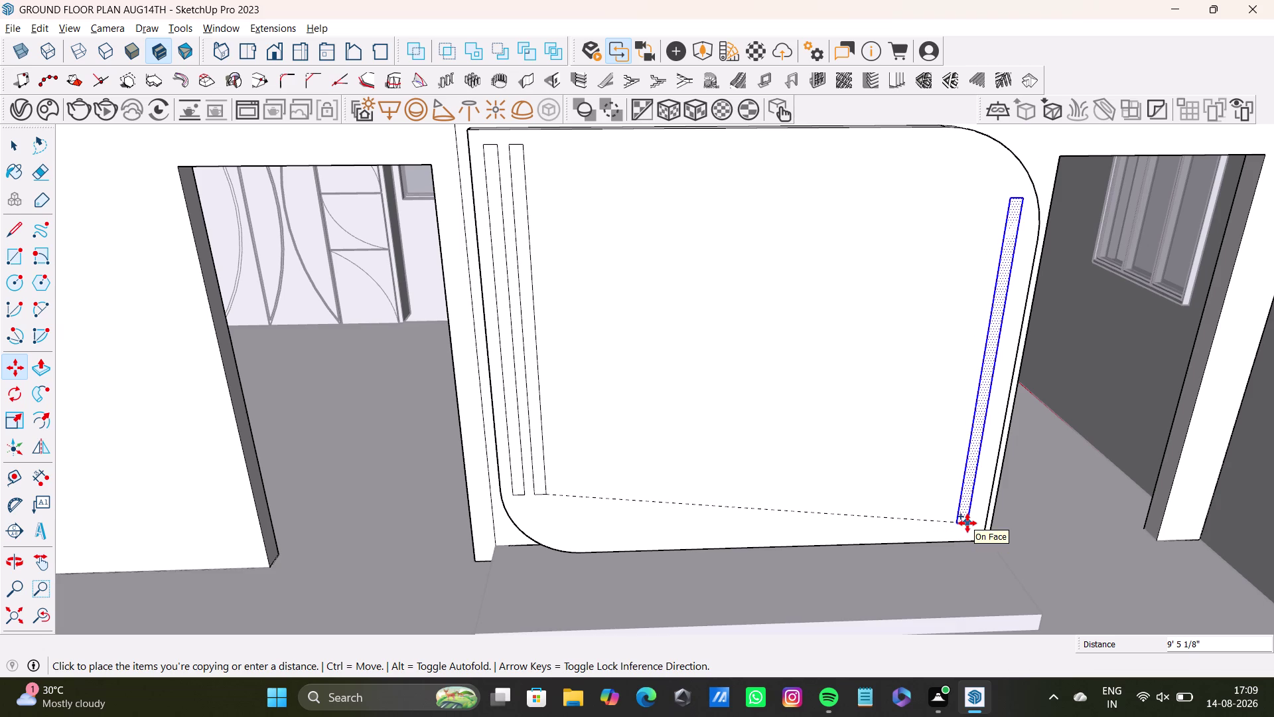
click(969, 532)
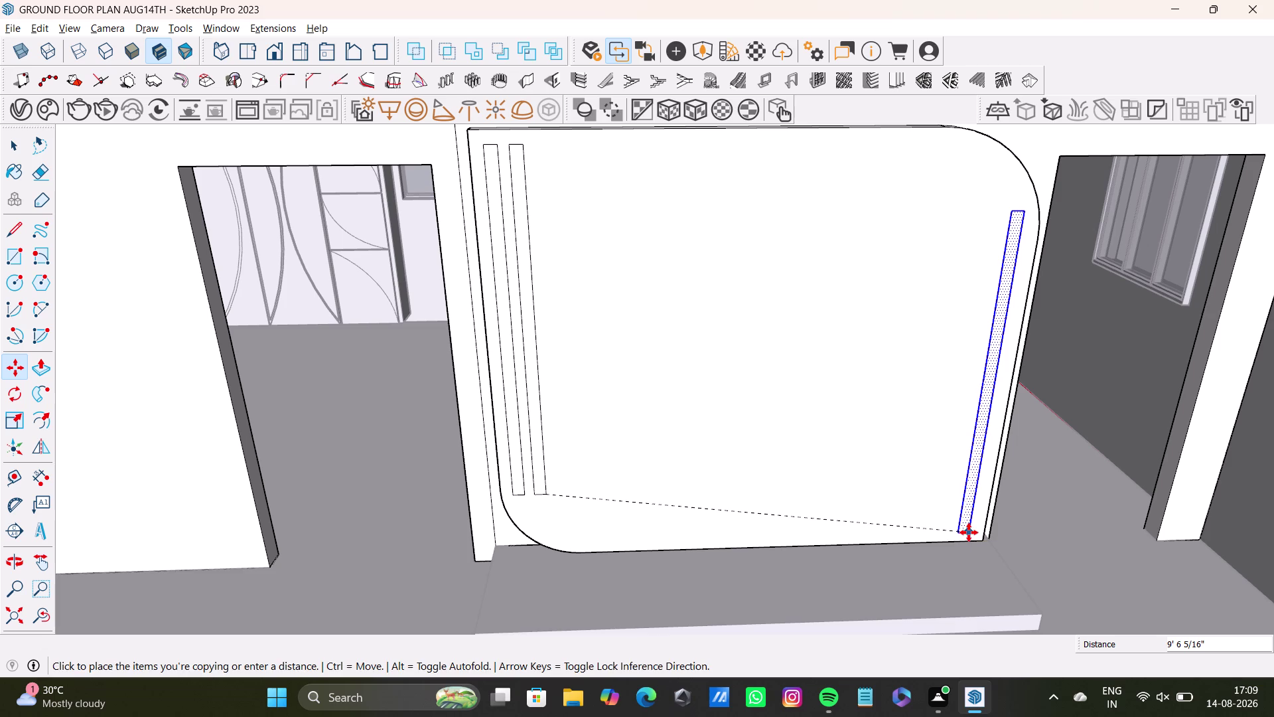
click(972, 537)
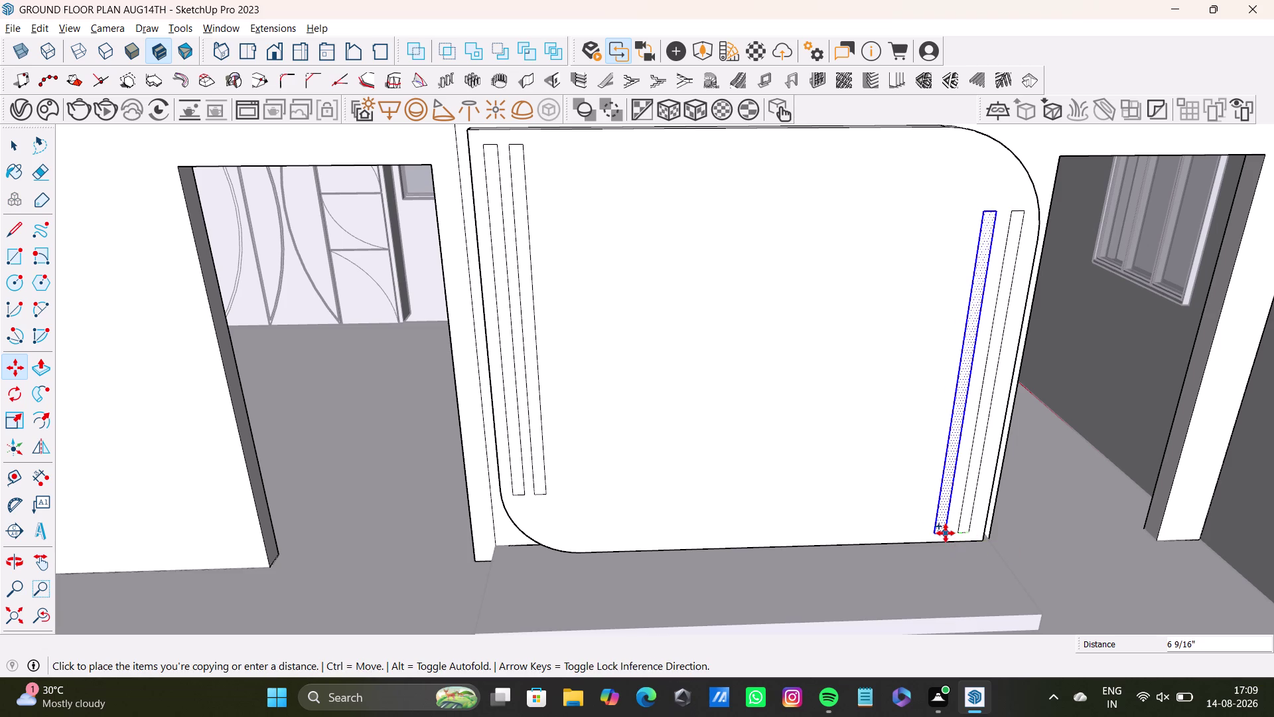
click(947, 533)
key(space)
scroll(down, 3)
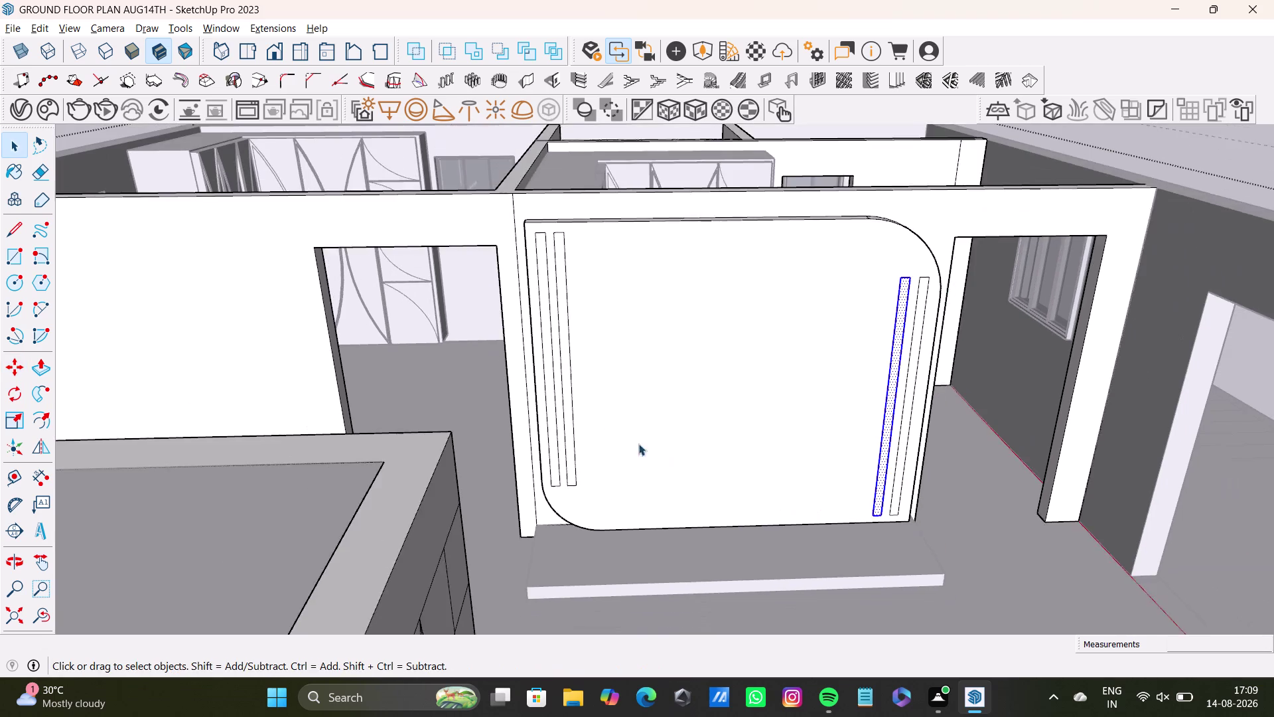
Zoom in and select the backdrop panel's face and edges.
key(space)
click(1207, 179)
scroll(up, 3)
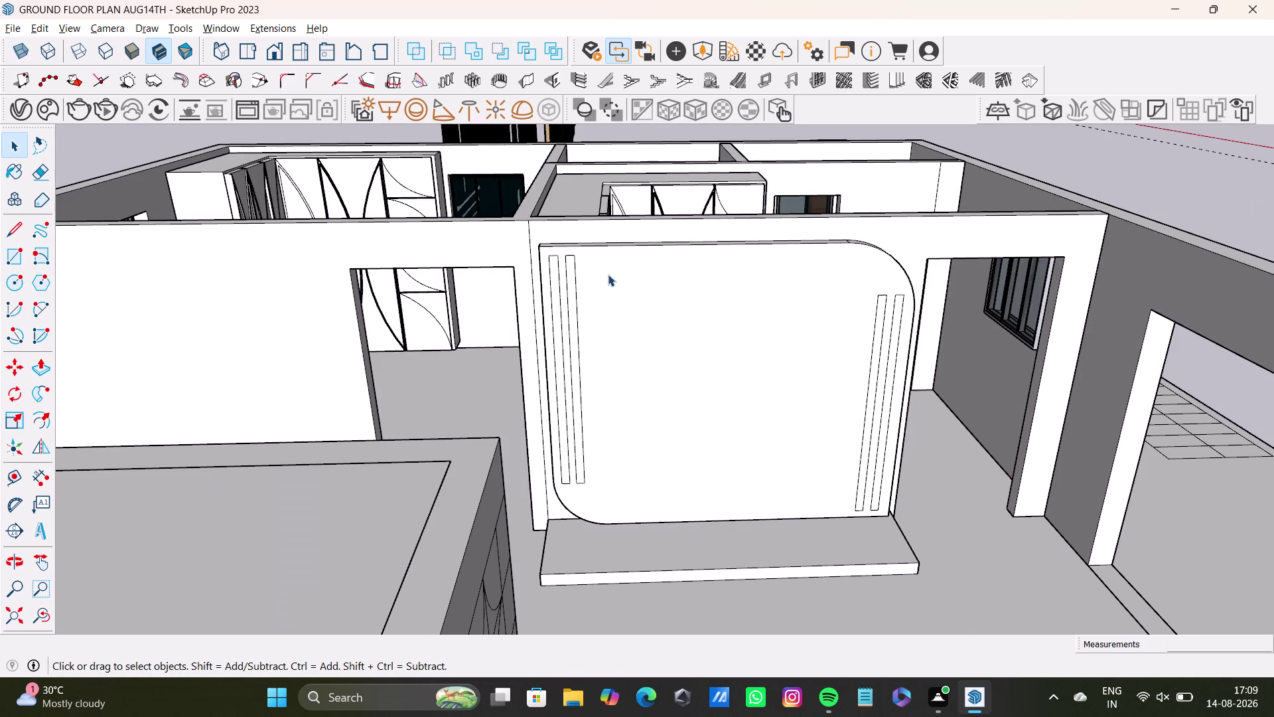
scroll(up, 3)
click(478, 269)
triple_click(478, 268)
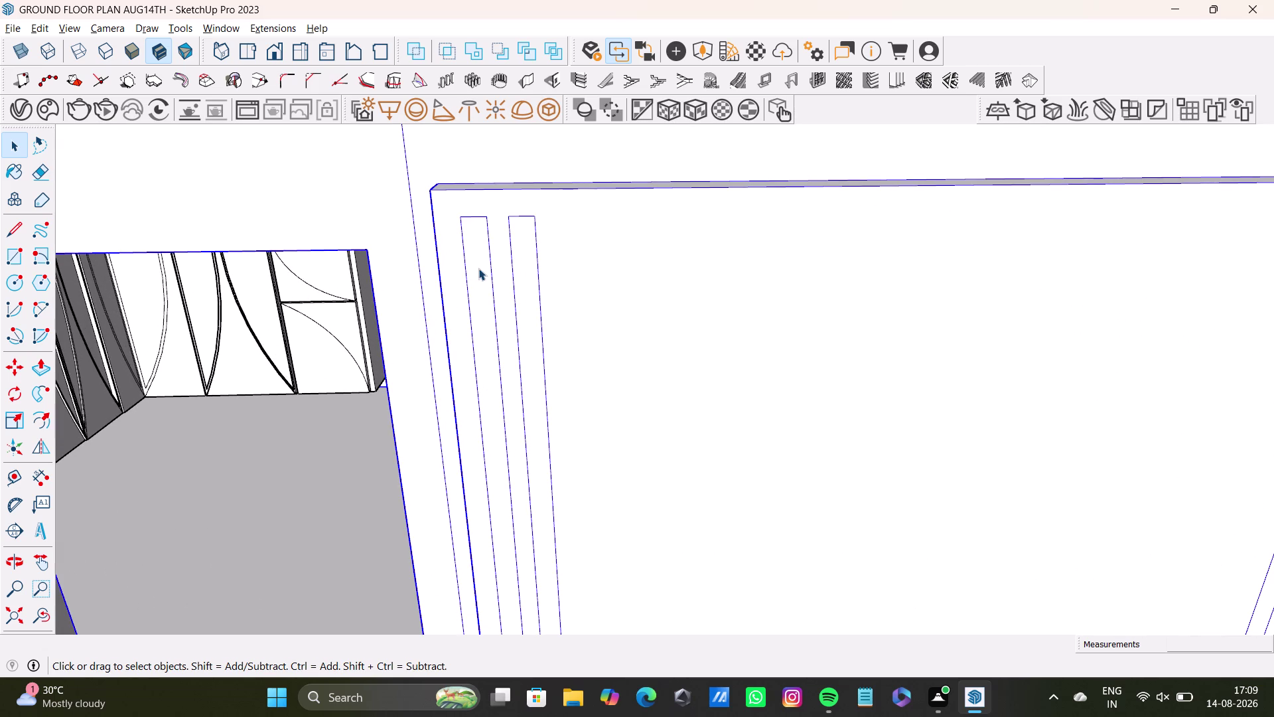
triple_click(482, 268)
double_click(482, 268)
double_click(481, 277)
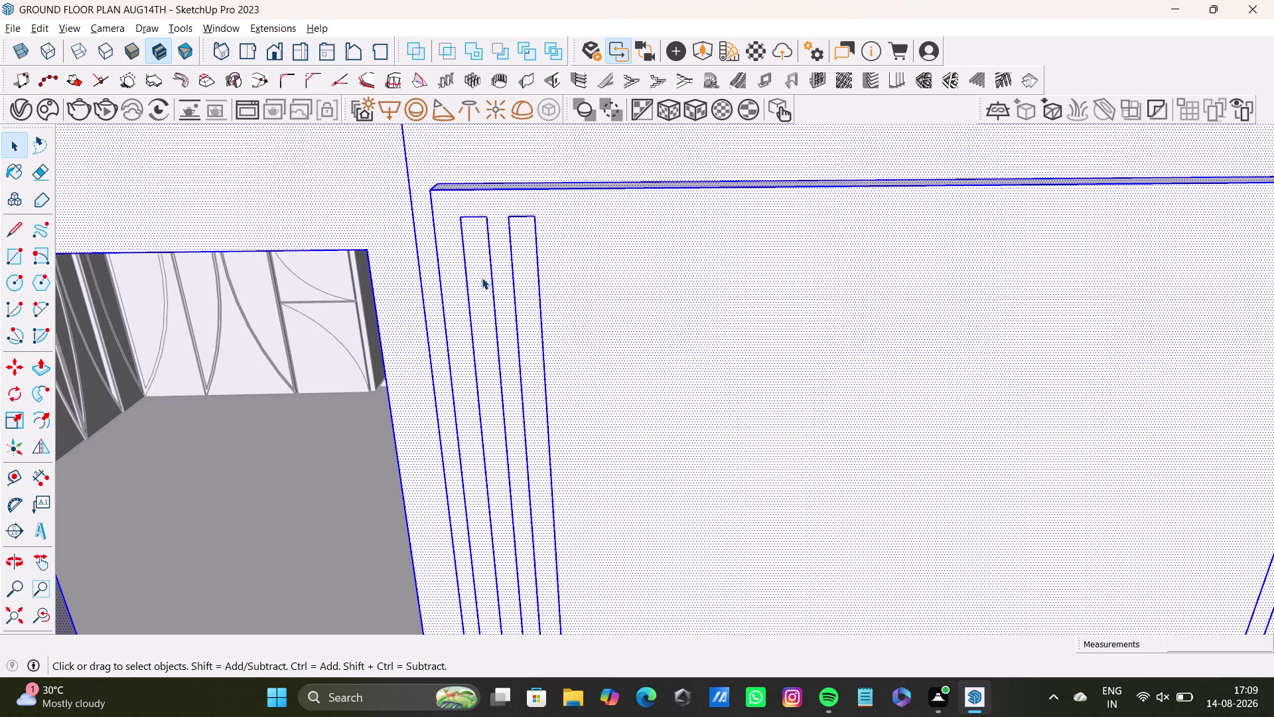
Push both left groove strips into the panel with Push/Pull.
key(p)
click(482, 277)
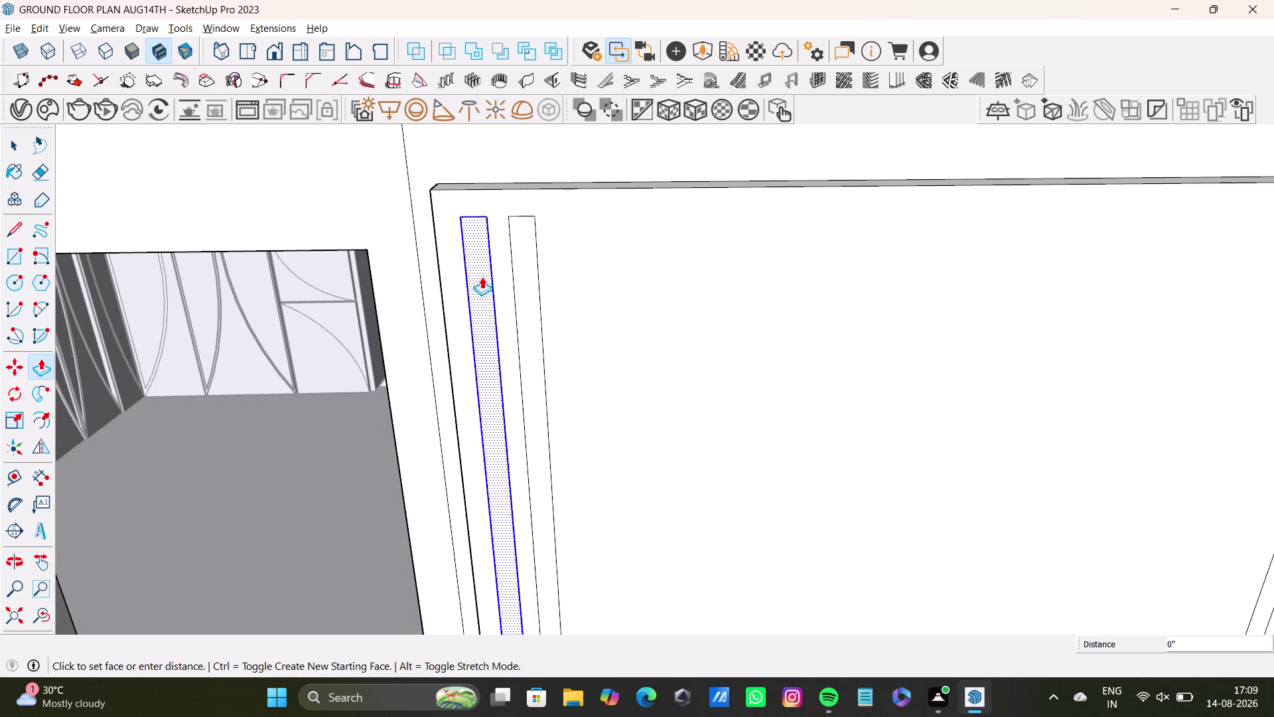
click(480, 267)
key(space)
click(523, 271)
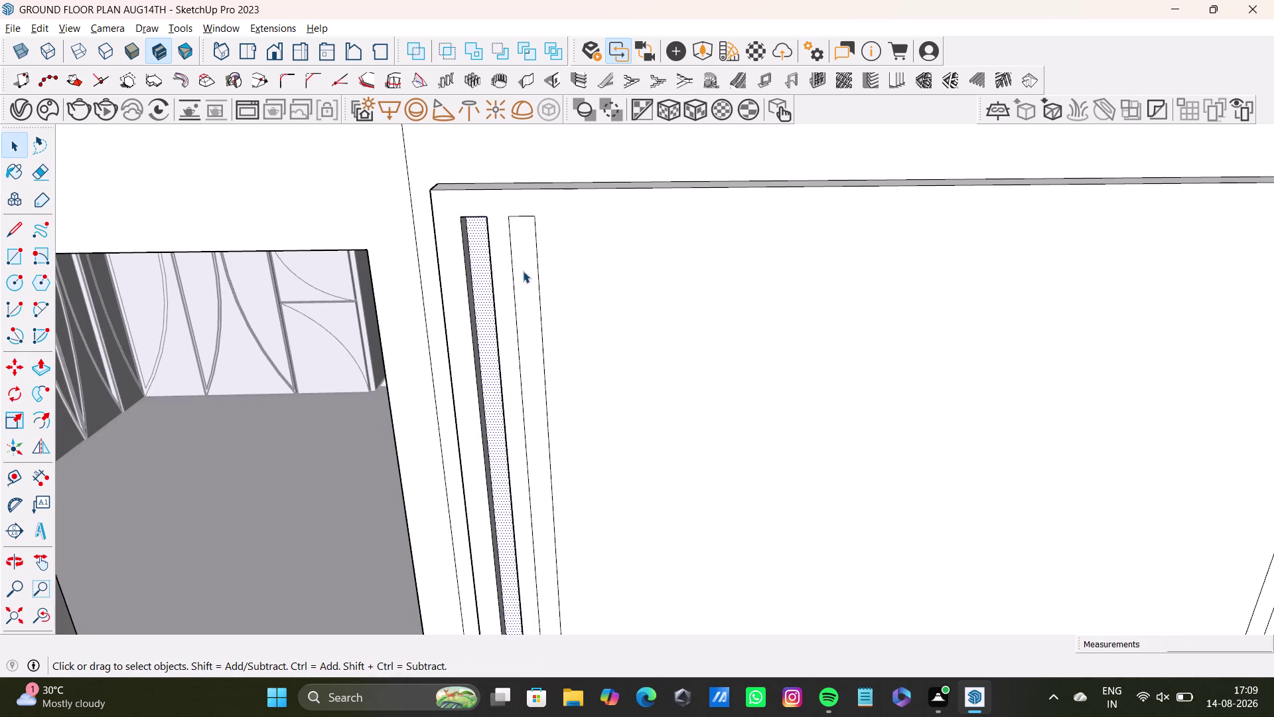
key(p)
key(p)
key(p)
drag(523, 271, 527, 257)
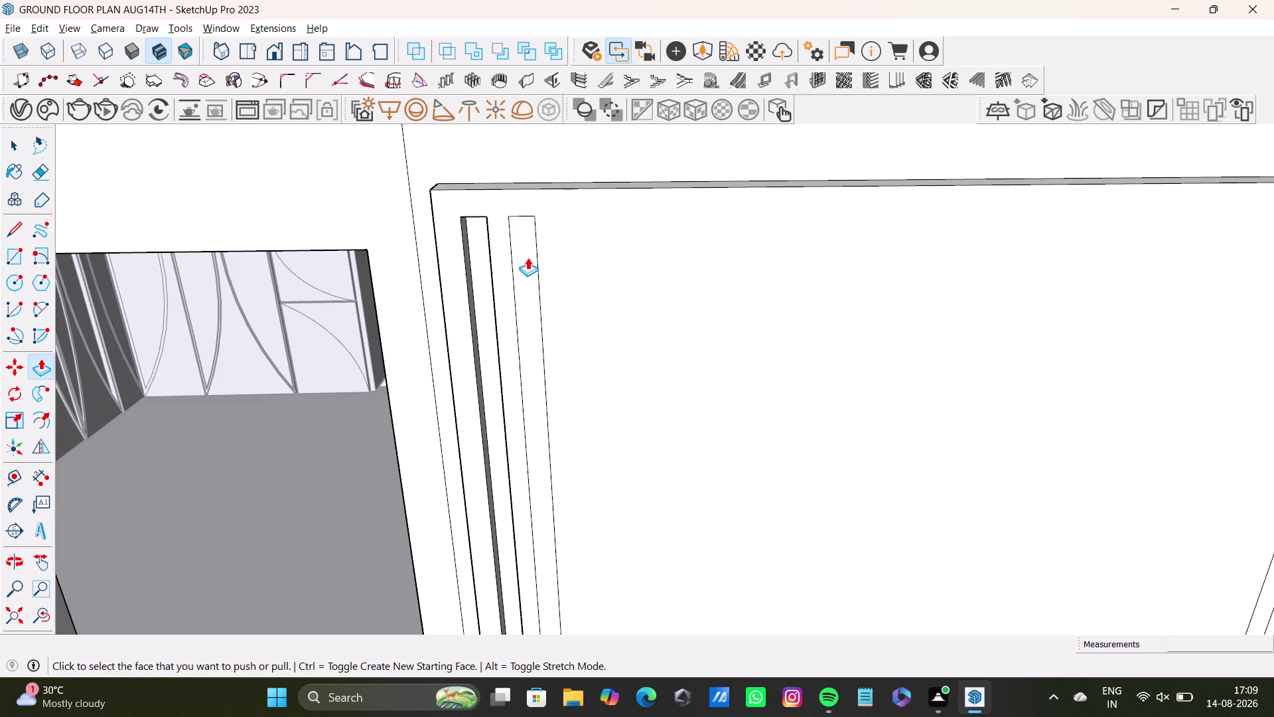
drag(528, 258, 532, 234)
drag(530, 239, 530, 229)
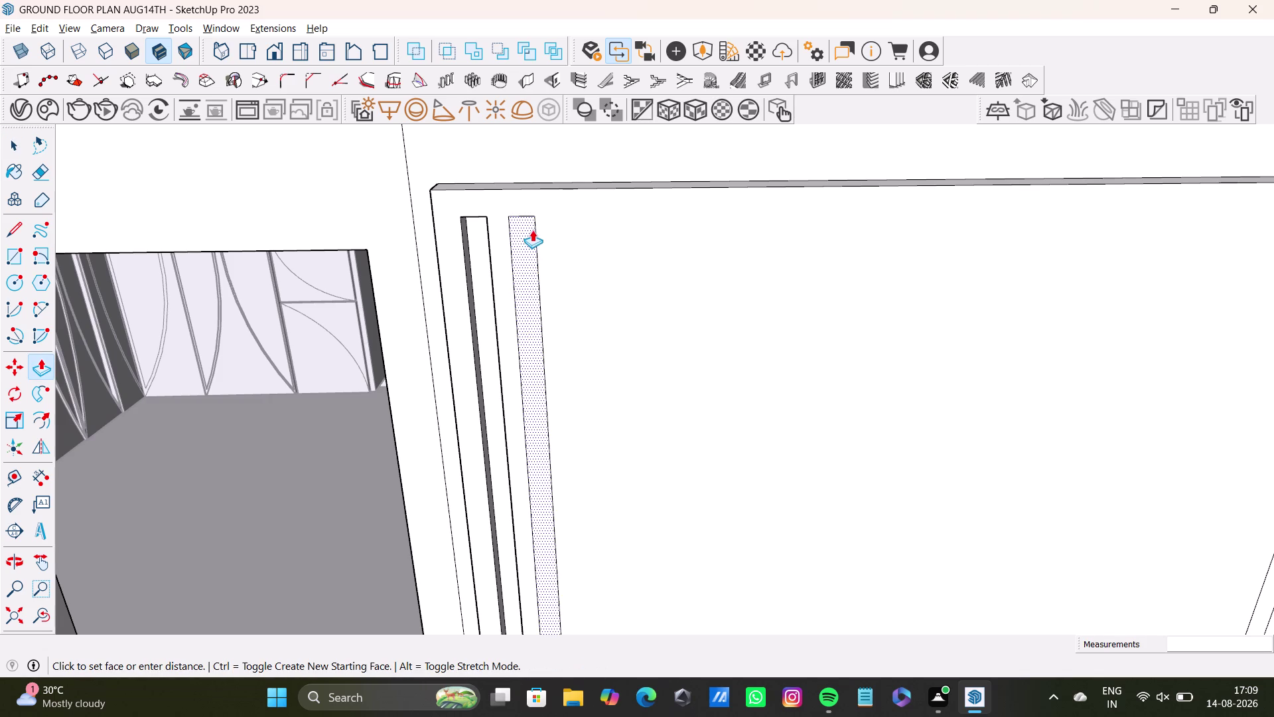
drag(531, 229, 532, 229)
Recess the first right groove strip into the panel.
scroll(down, 3)
middle_drag(662, 389, 370, 280)
scroll(up, 3)
middle_drag(641, 336, 543, 341)
scroll(up, 3)
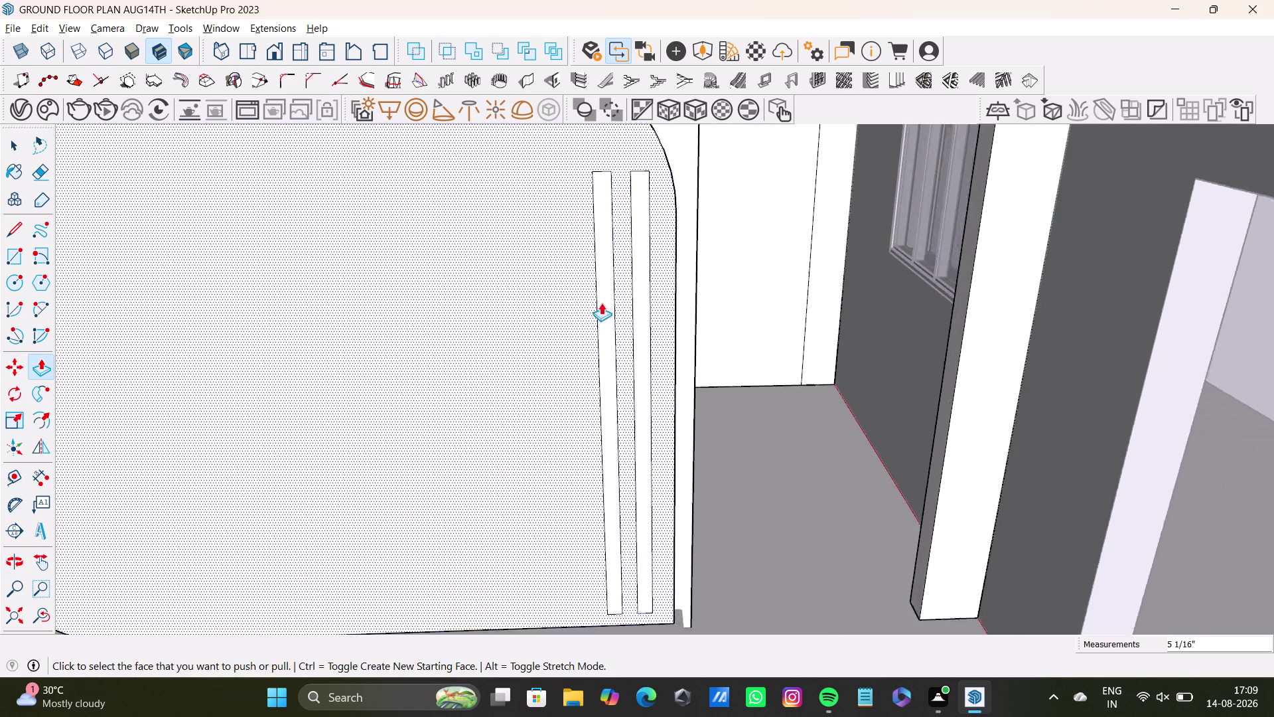
key(space)
click(609, 304)
click(611, 308)
drag(611, 308, 609, 273)
key(p)
middle_drag(616, 287, 609, 294)
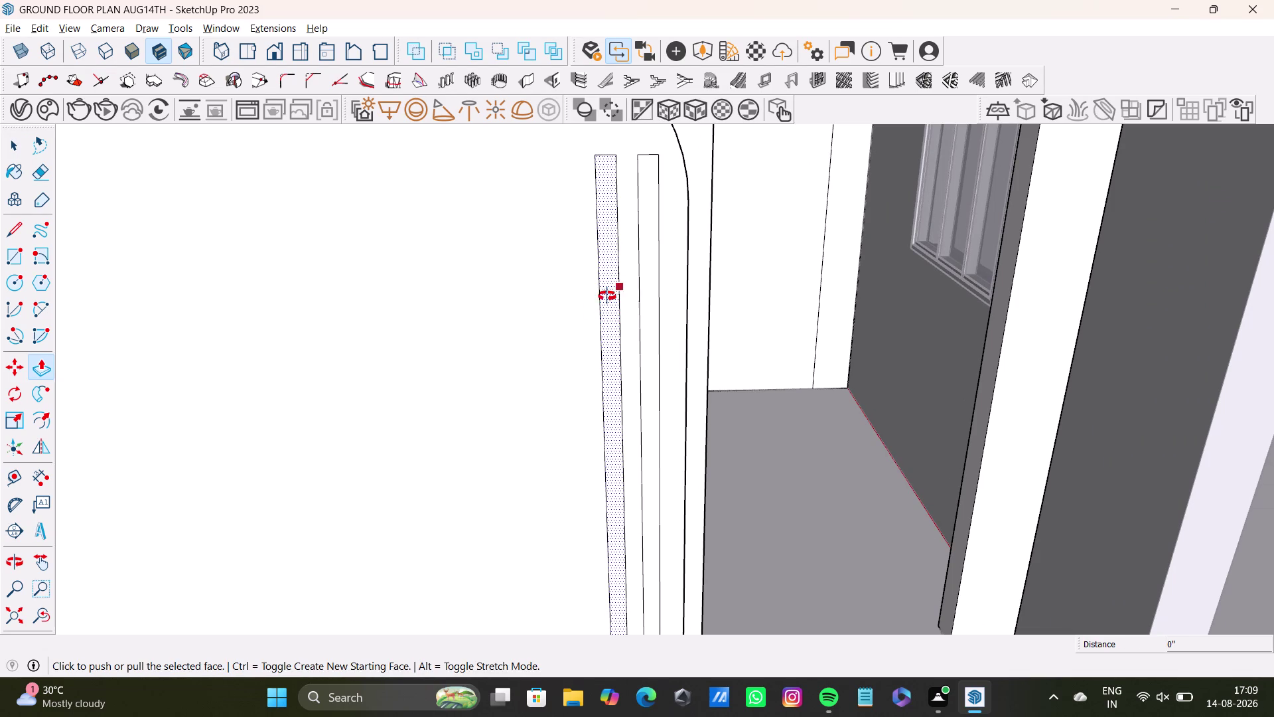
middle_drag(608, 294, 584, 339)
scroll(up, 3)
drag(558, 273, 558, 252)
key(space)
click(594, 293)
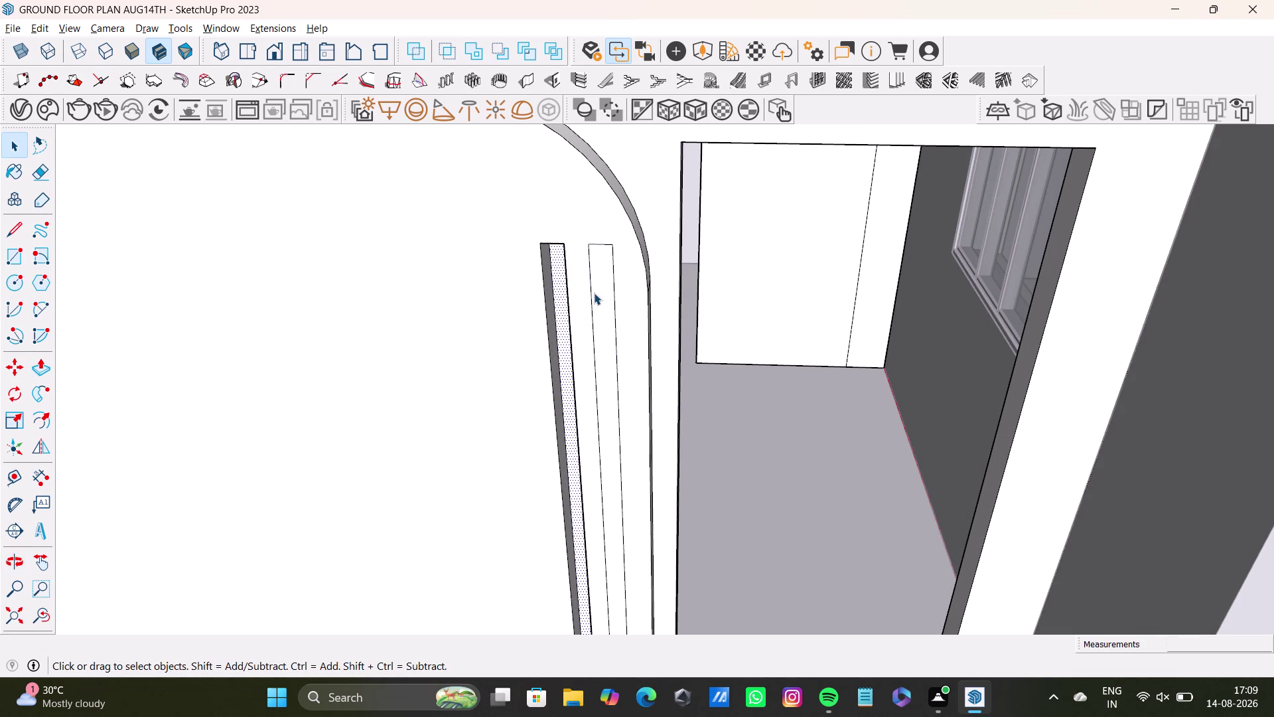
Push the last right groove in to the same depth as the other three.
key(p)
drag(597, 293, 603, 276)
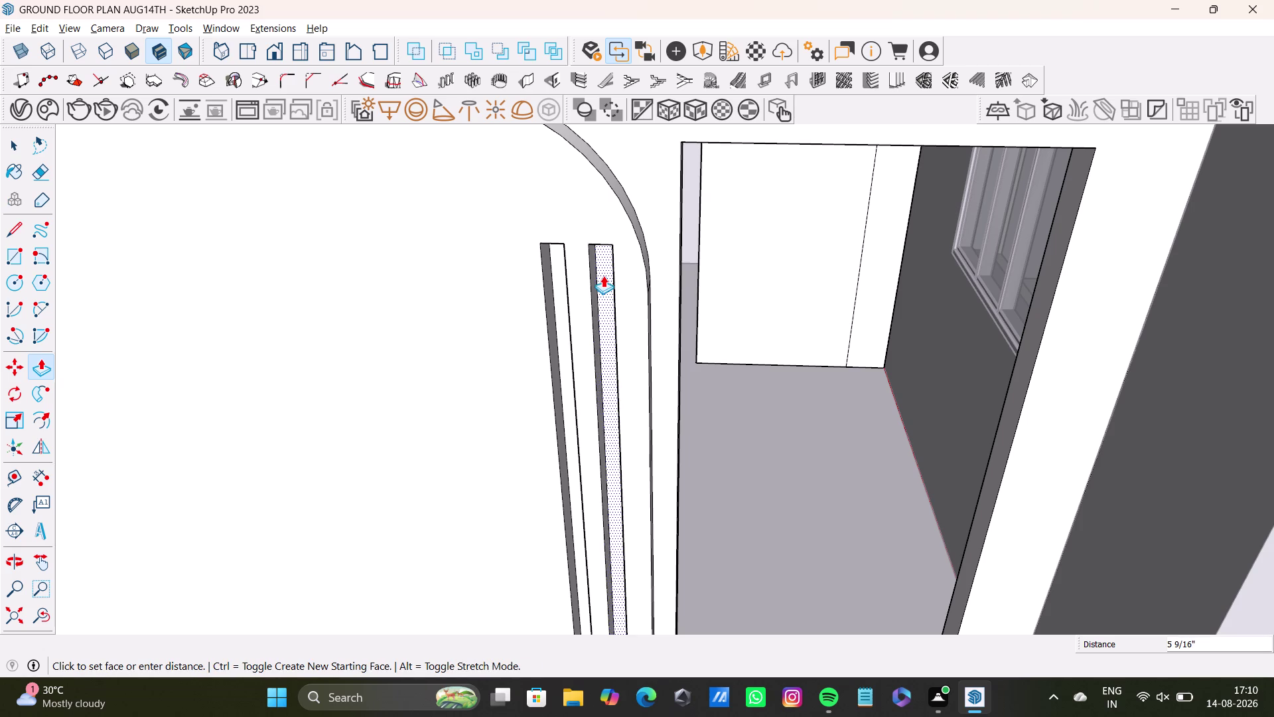
drag(603, 275, 606, 271)
key(space)
scroll(down, 3)
Orbit around the backdrop panel to inspect all four recessed grooves straight on.
middle_drag(561, 317, 602, 307)
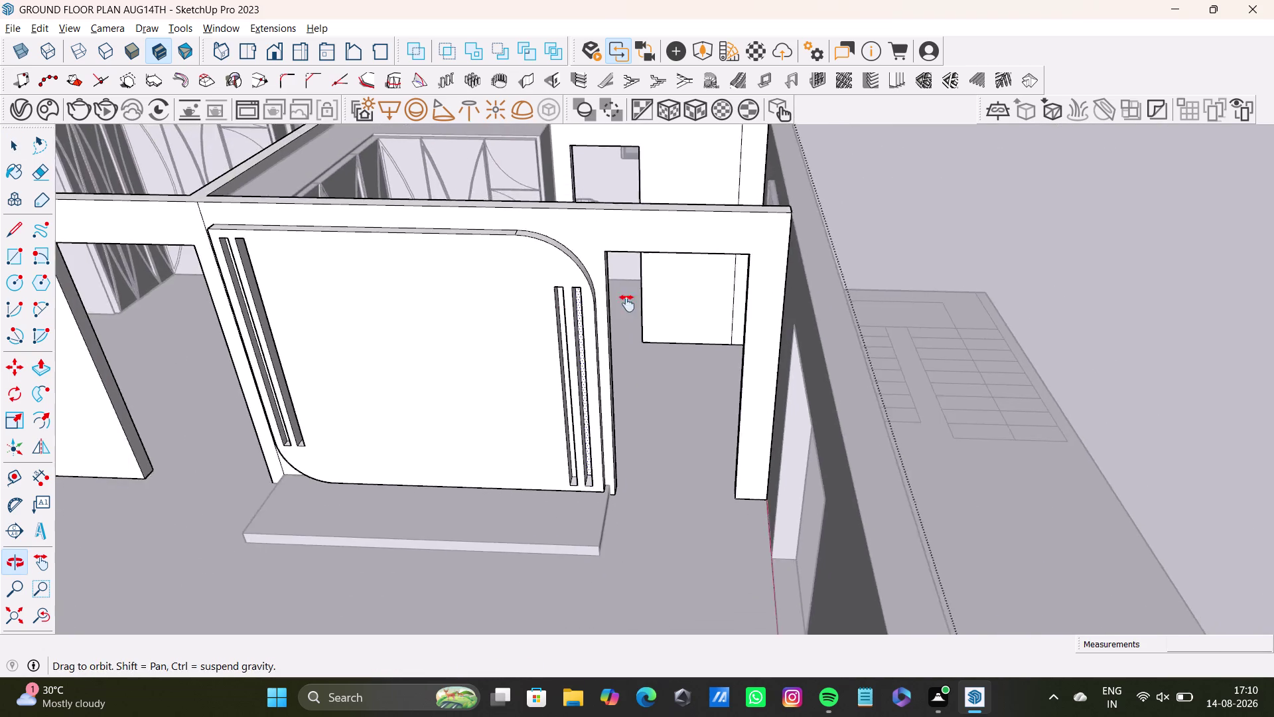
middle_drag(603, 308, 697, 299)
middle_drag(446, 386, 633, 358)
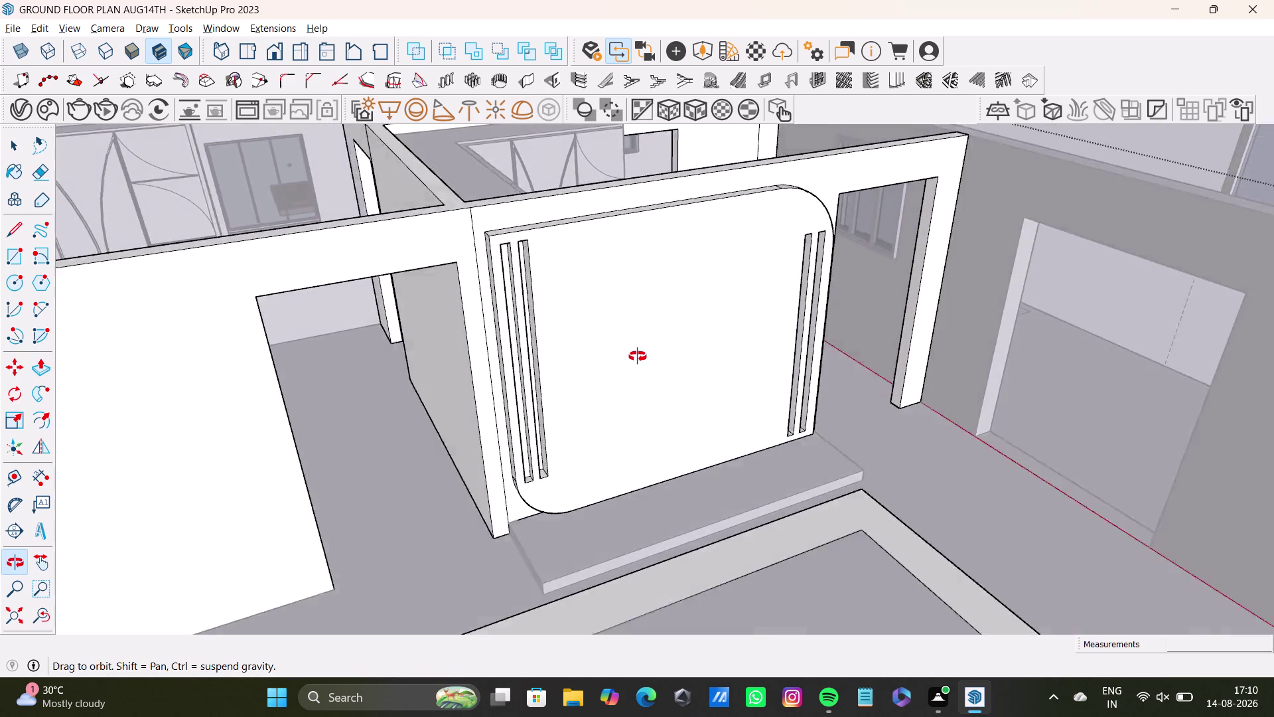
middle_drag(633, 358, 489, 439)
scroll(up, 3)
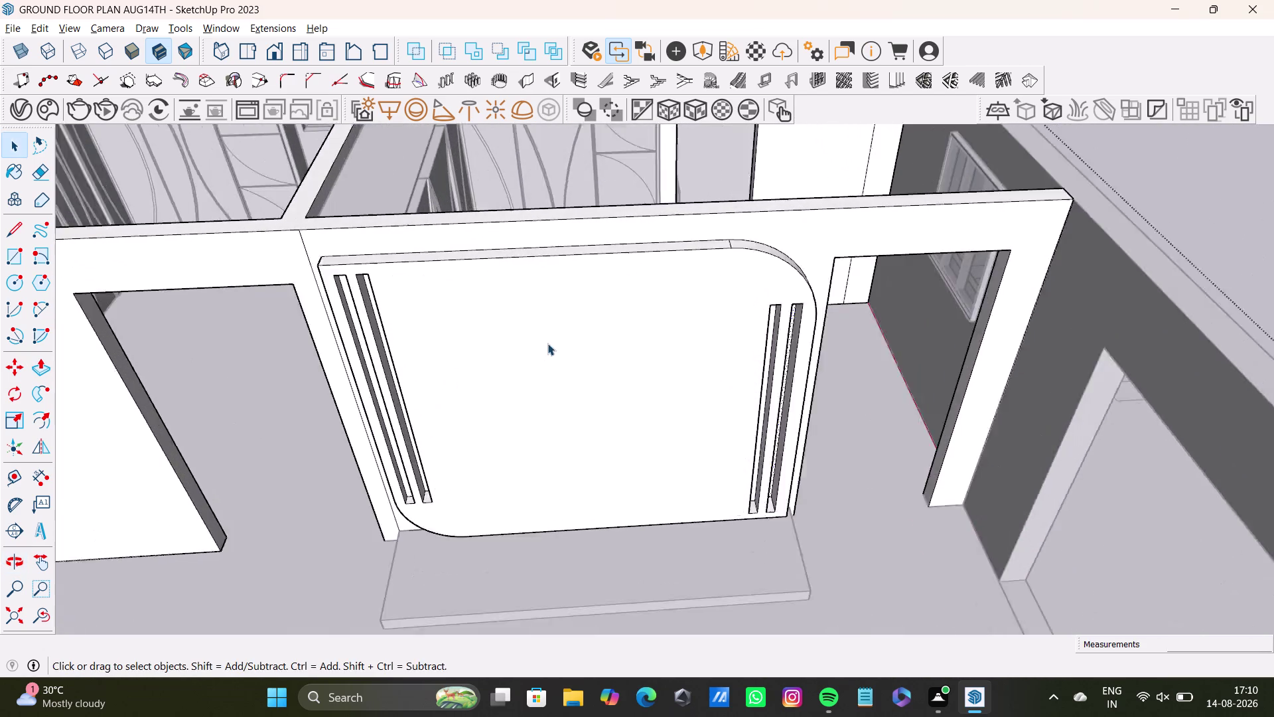
scroll(up, 3)
middle_drag(551, 340, 543, 252)
middle_drag(580, 325, 544, 438)
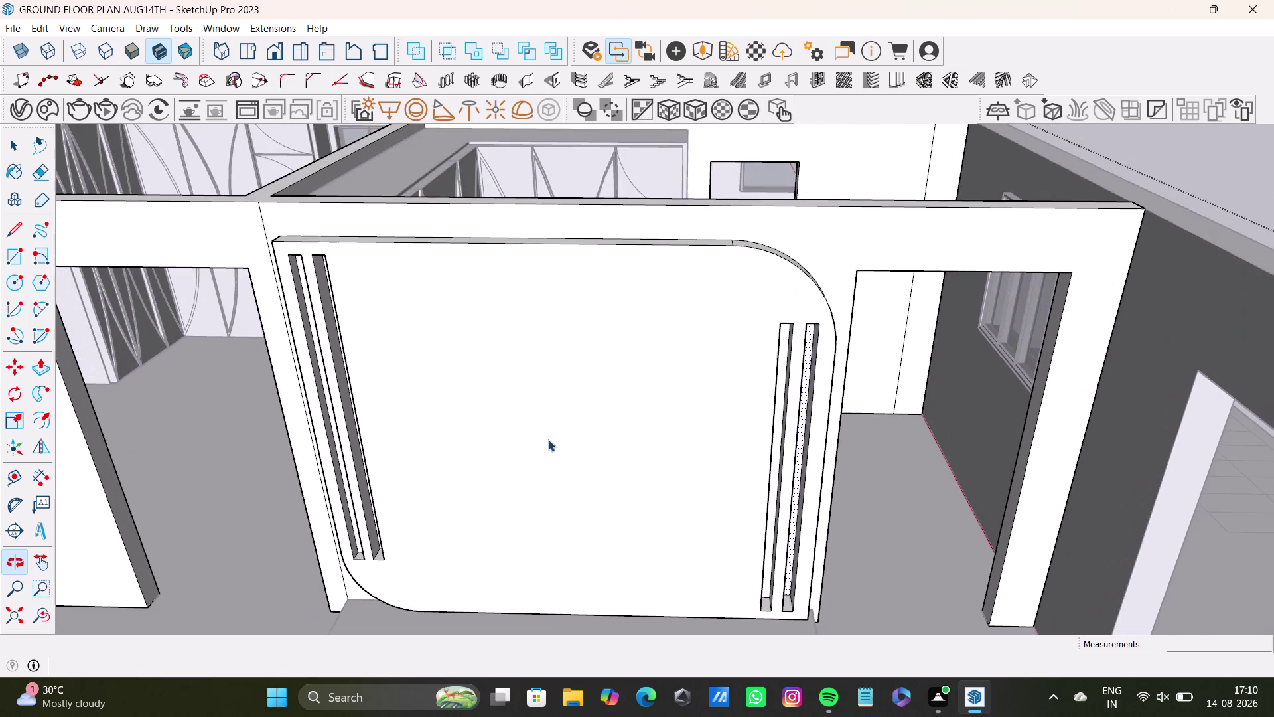
middle_drag(559, 438, 600, 417)
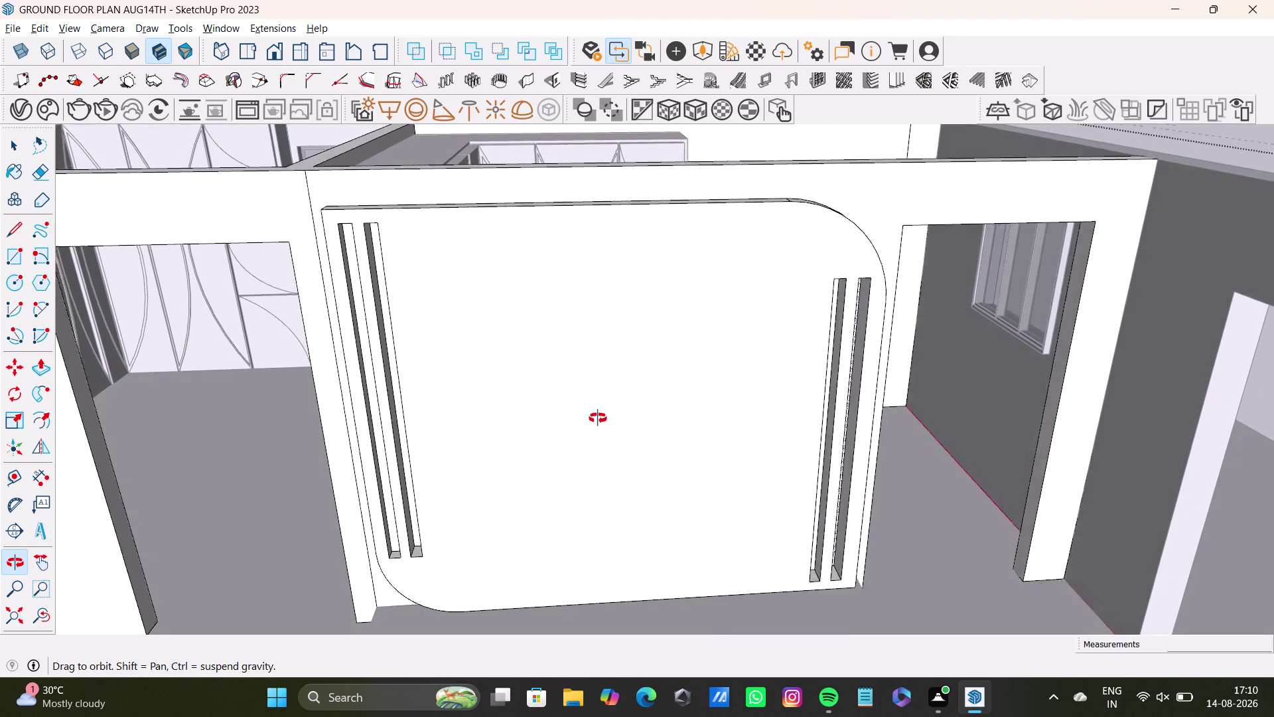
middle_drag(600, 416, 597, 418)
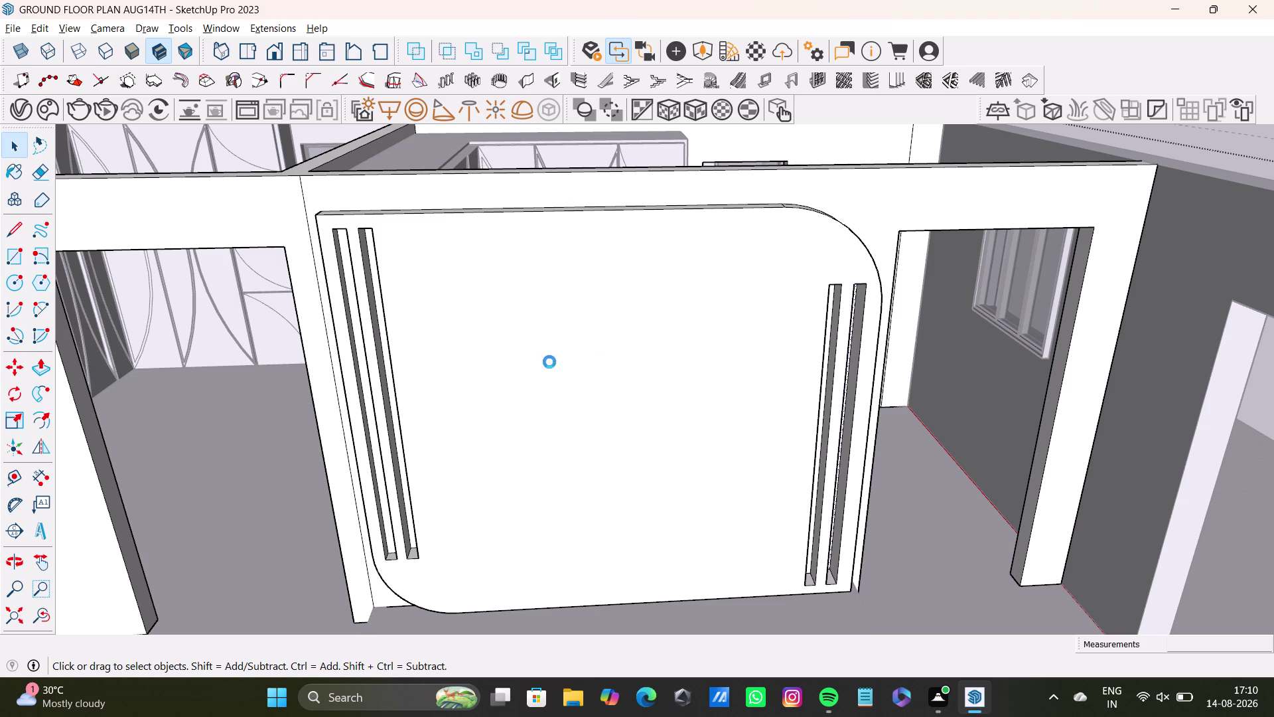
scroll(down, 3)
scroll(down, 3)
scroll(down, 3)
key(space)
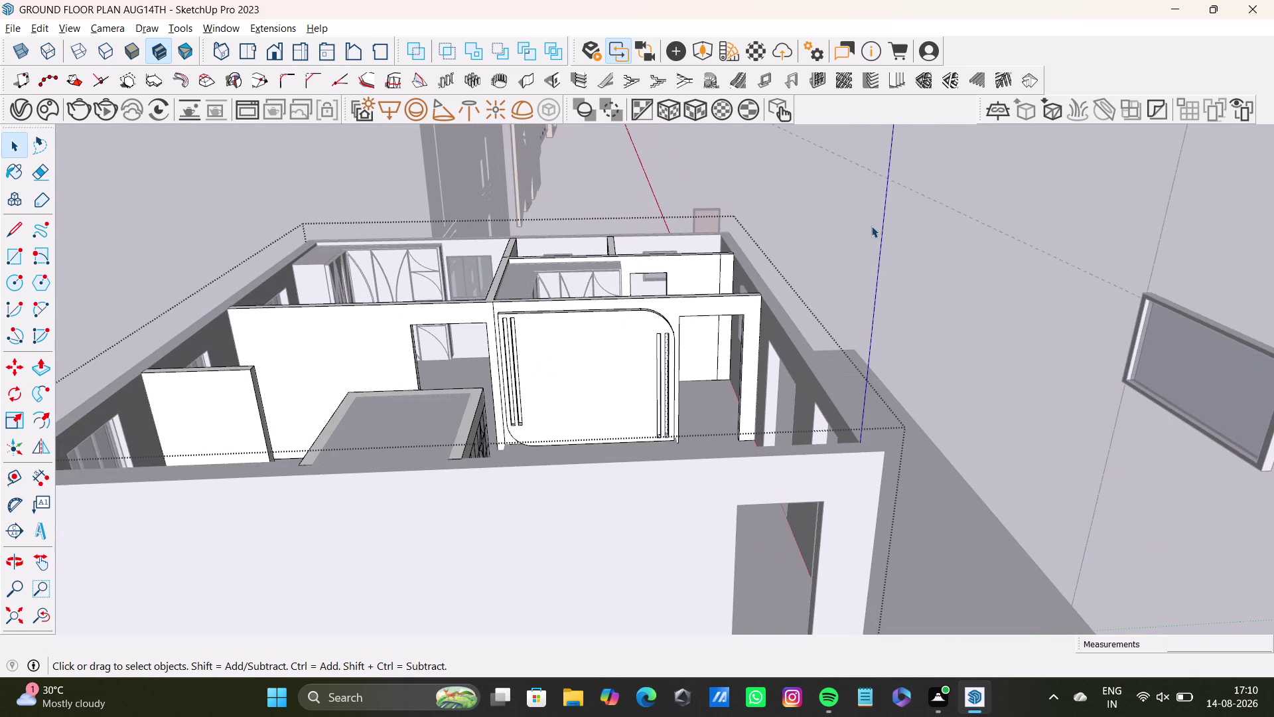
Bring the view from the house over to the jali panel collection beside it.
click(915, 229)
click(904, 250)
middle_drag(899, 258, 416, 345)
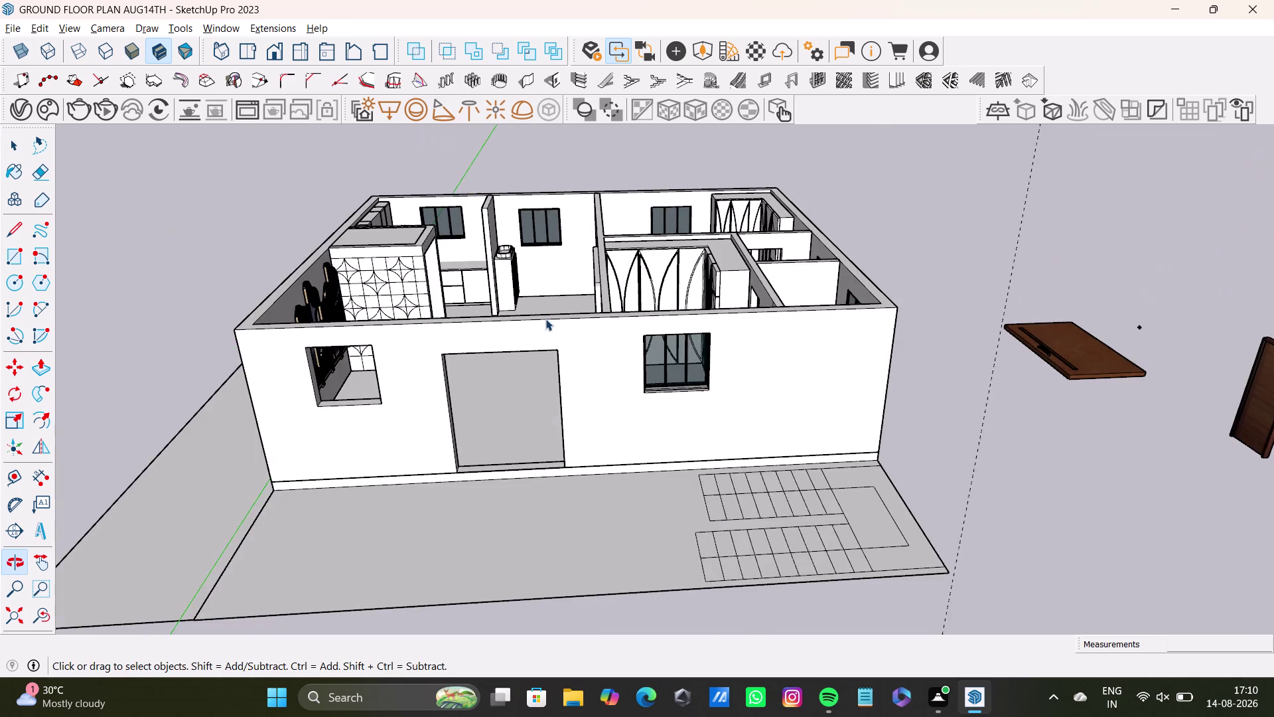
scroll(down, 3)
middle_drag(738, 333, 434, 404)
scroll(up, 3)
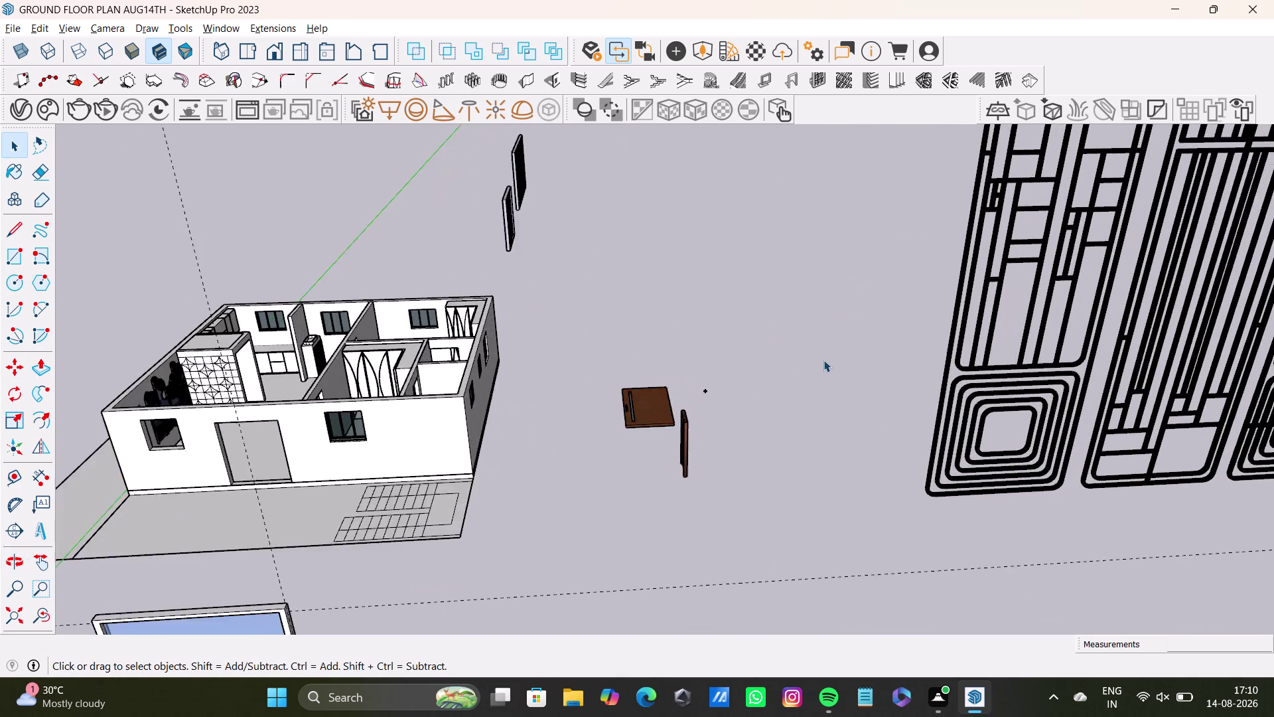
scroll(down, 3)
middle_drag(857, 347, 512, 375)
scroll(down, 3)
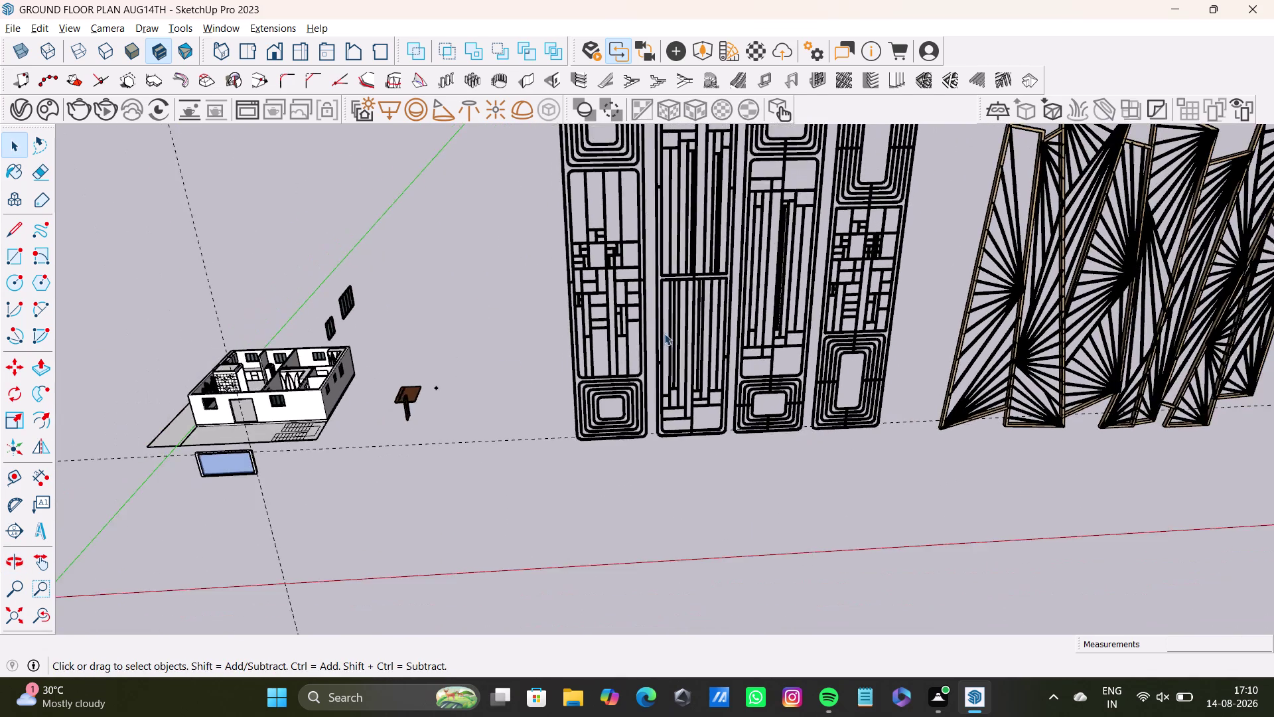
scroll(down, 3)
middle_drag(870, 302, 491, 349)
middle_drag(862, 288, 854, 287)
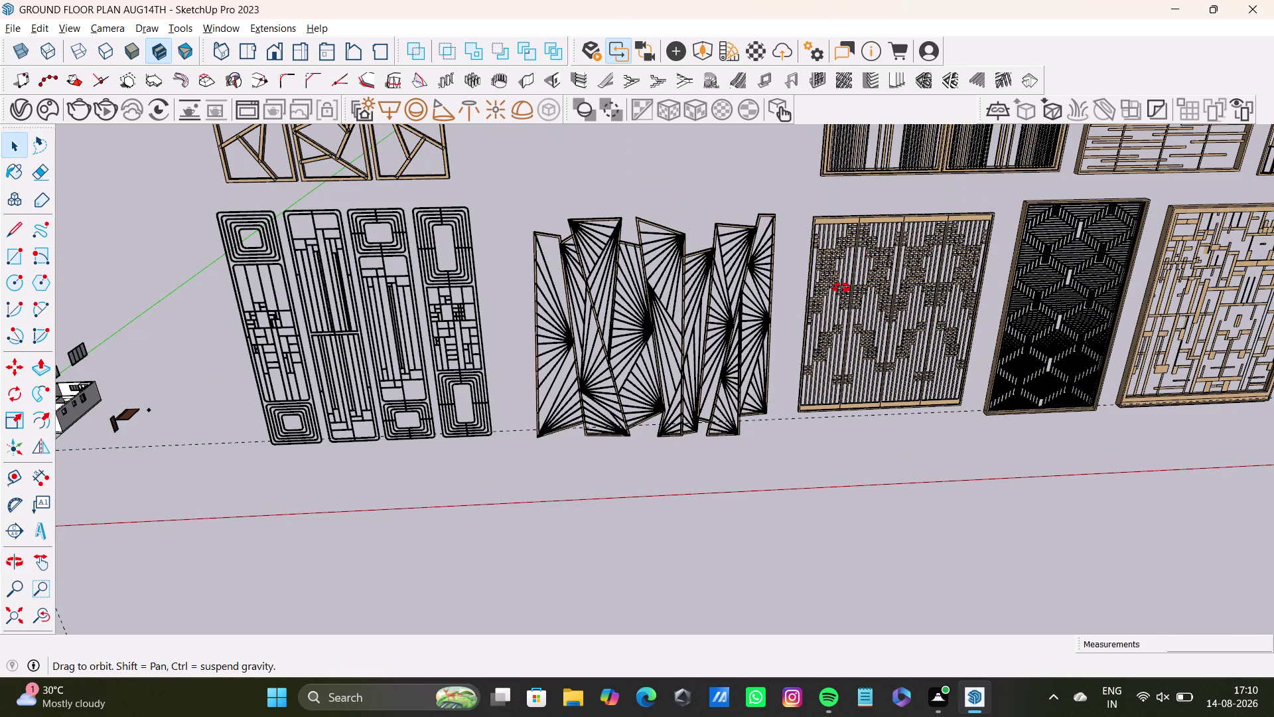
middle_drag(854, 288, 675, 447)
middle_drag(707, 236, 724, 293)
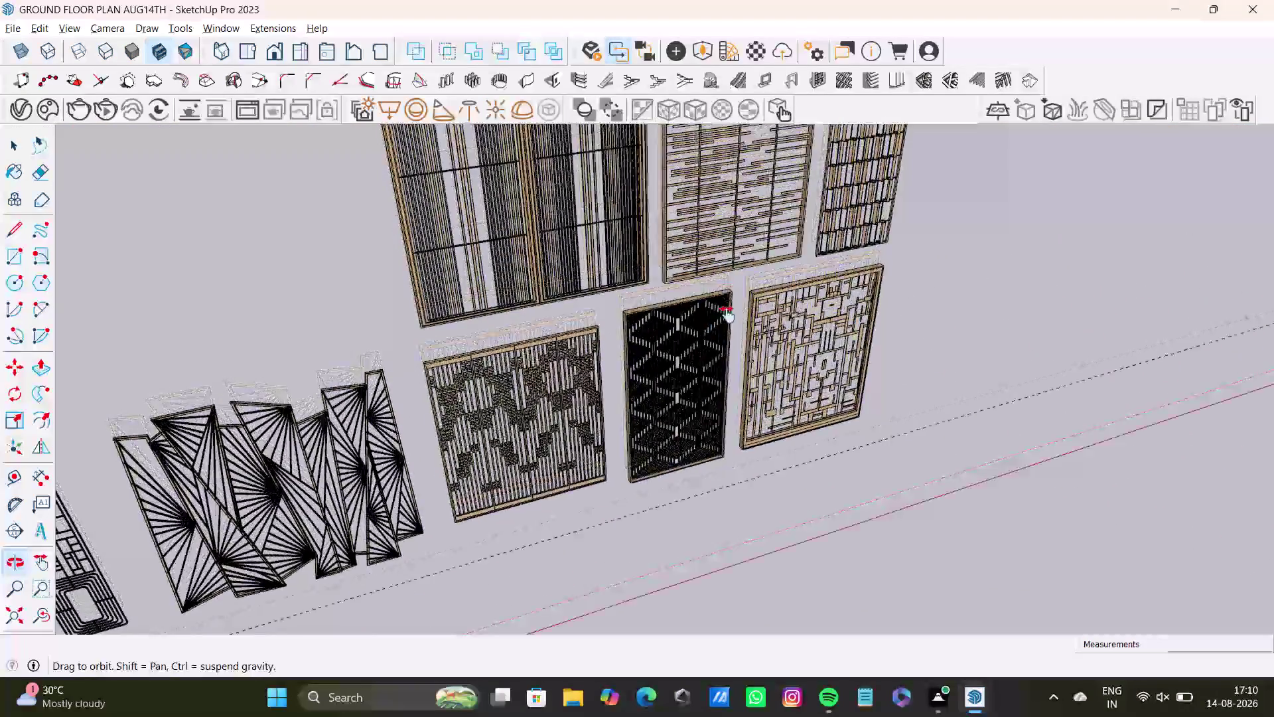
middle_drag(724, 293, 735, 430)
Try selecting library panels, bring the honeycomb panel into view, and leave the editing context.
triple_click(892, 295)
triple_click(892, 295)
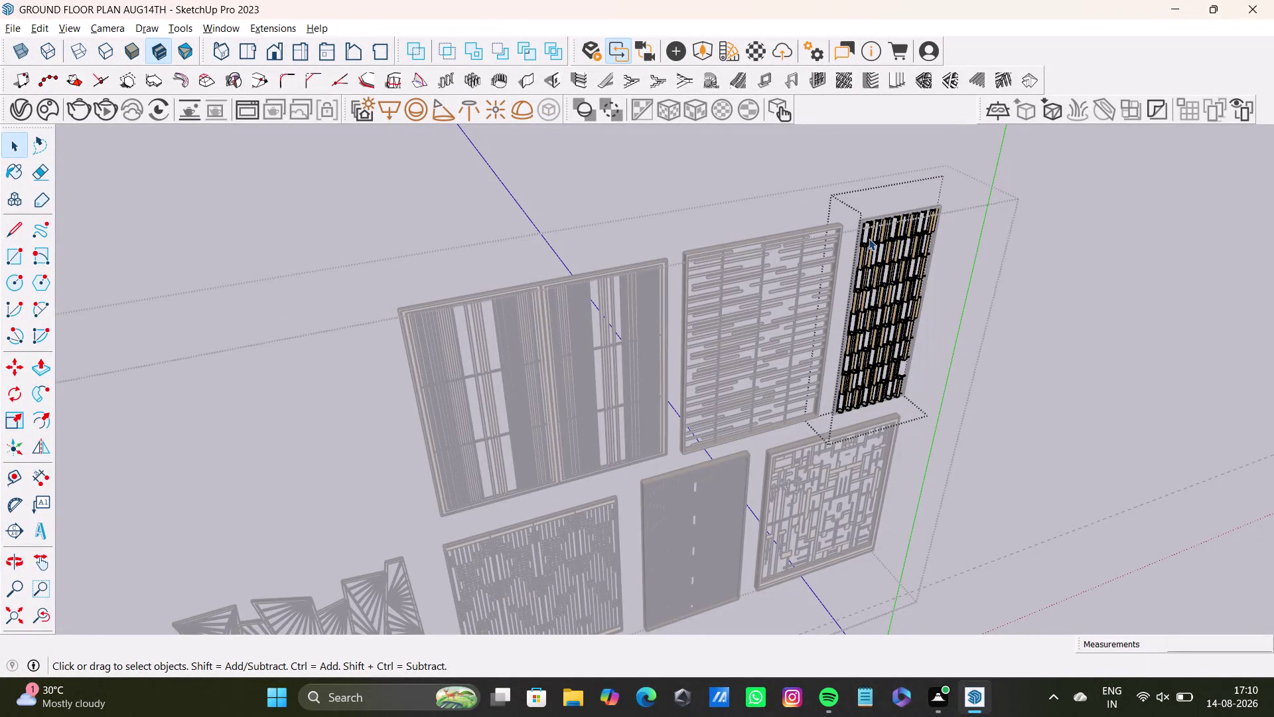
middle_drag(889, 291, 842, 359)
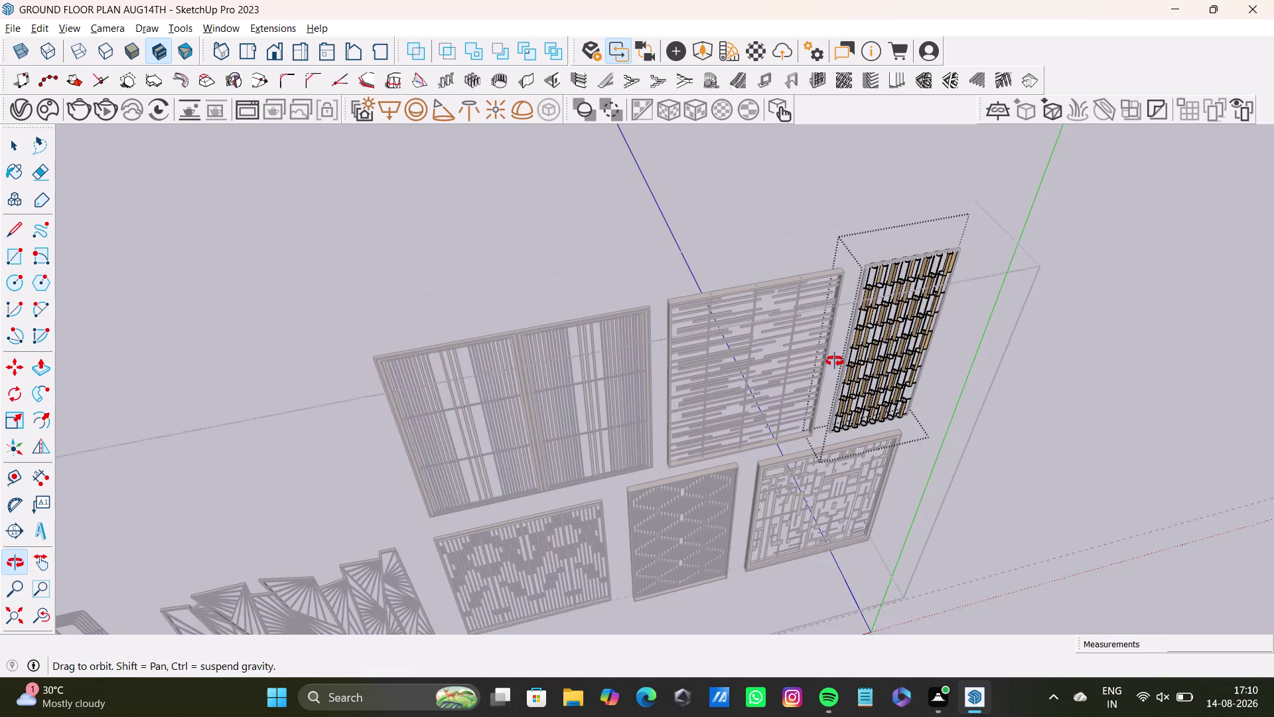
middle_drag(842, 359, 729, 359)
scroll(up, 3)
drag(797, 286, 826, 367)
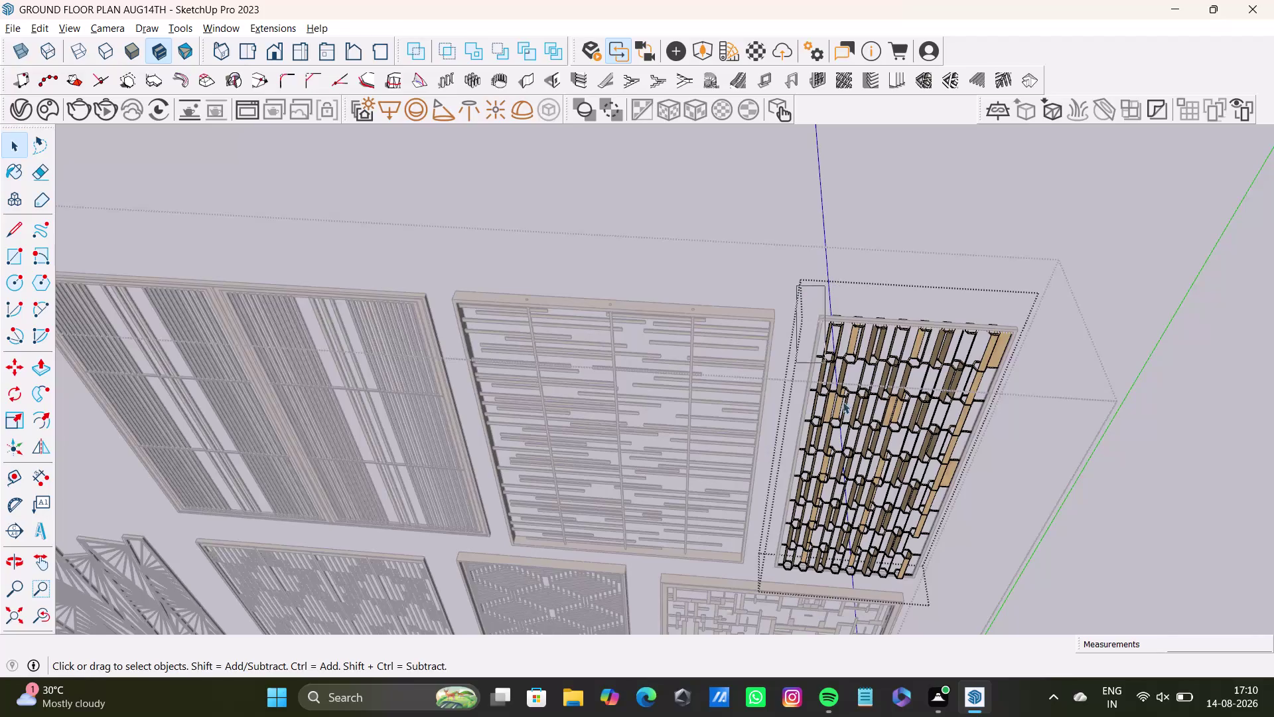
drag(827, 367, 969, 617)
middle_drag(956, 527, 1018, 518)
middle_drag(1000, 465, 992, 413)
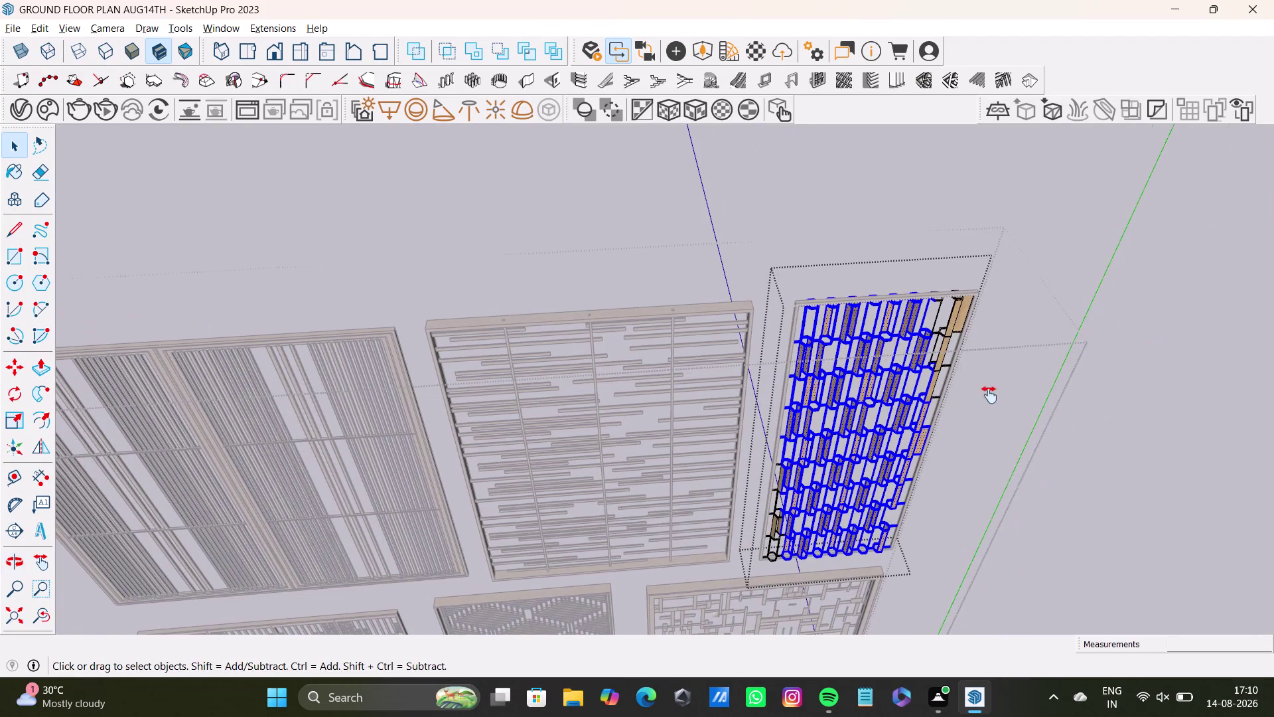
middle_drag(992, 414, 960, 315)
triple_click(747, 395)
click(748, 395)
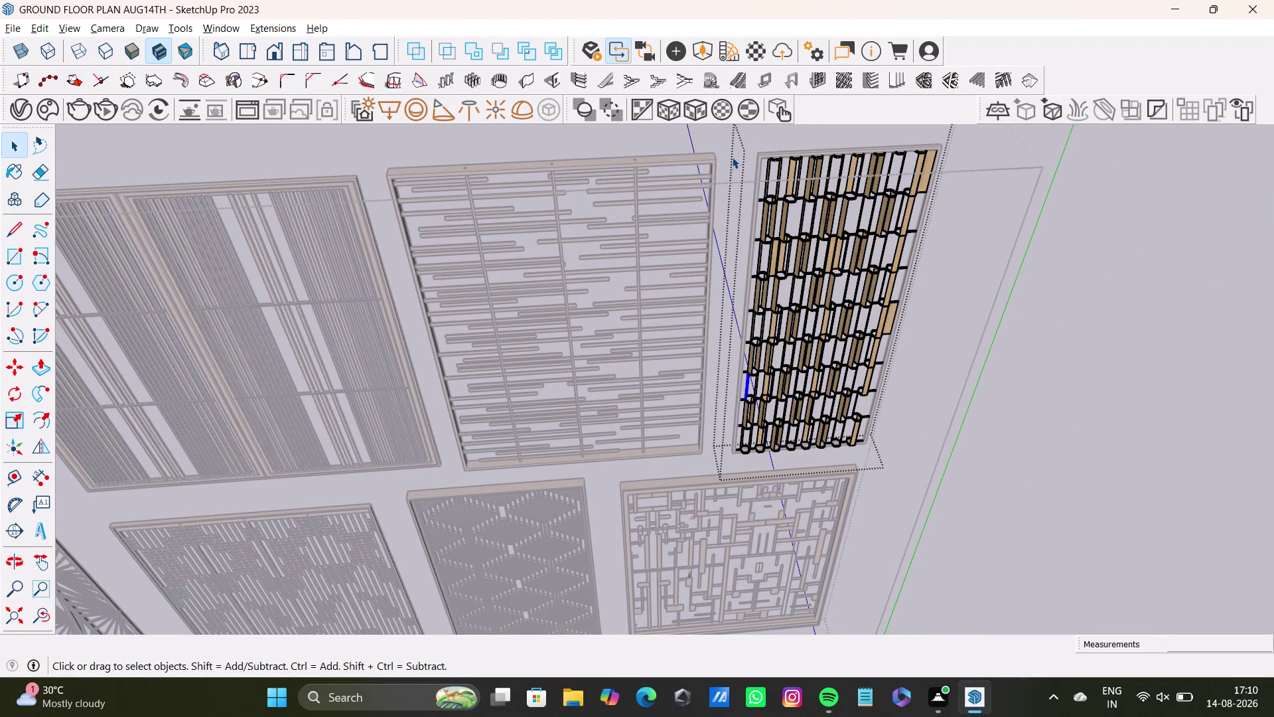
drag(739, 125, 925, 489)
double_click(870, 431)
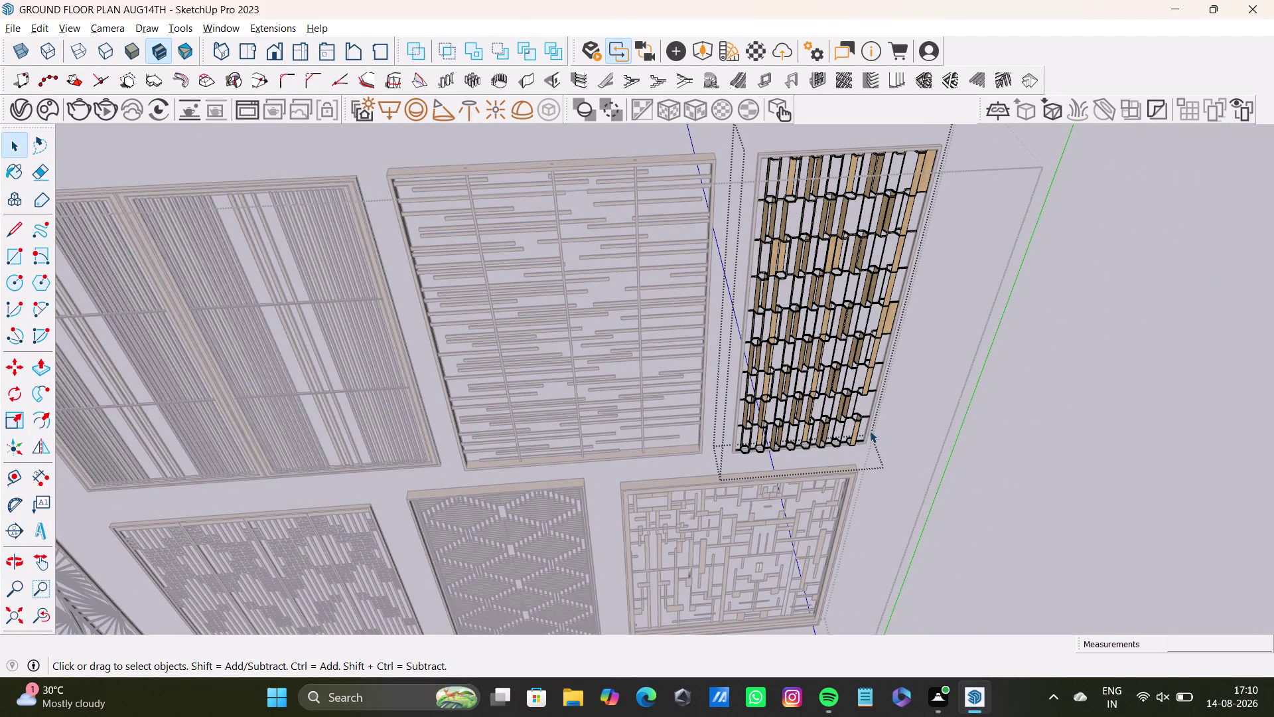
key(space)
Select the whole honeycomb jali panel.
double_click(1000, 360)
drag(736, 128, 785, 389)
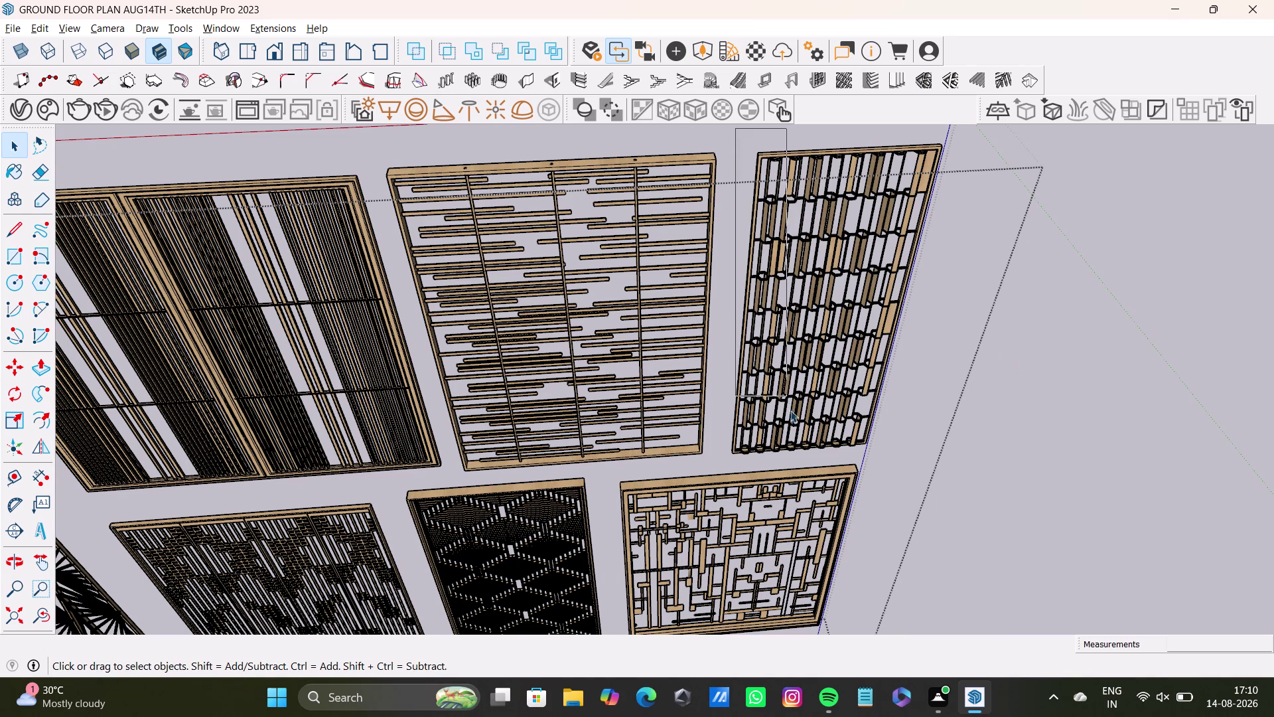
drag(785, 389, 925, 484)
drag(731, 126, 913, 452)
drag(859, 436, 865, 444)
click(865, 444)
click(865, 438)
click(847, 439)
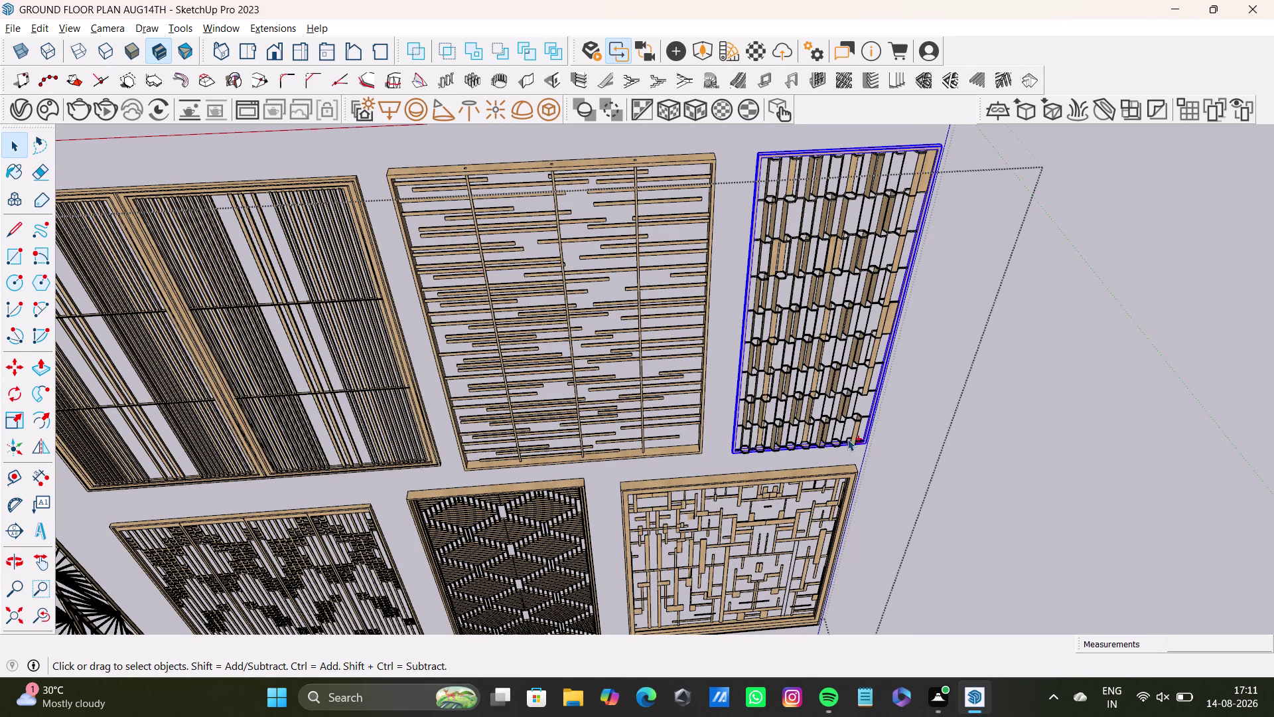
Pick up a copy of the honeycomb panel by its corner and orbit toward the floor plan.
key(m)
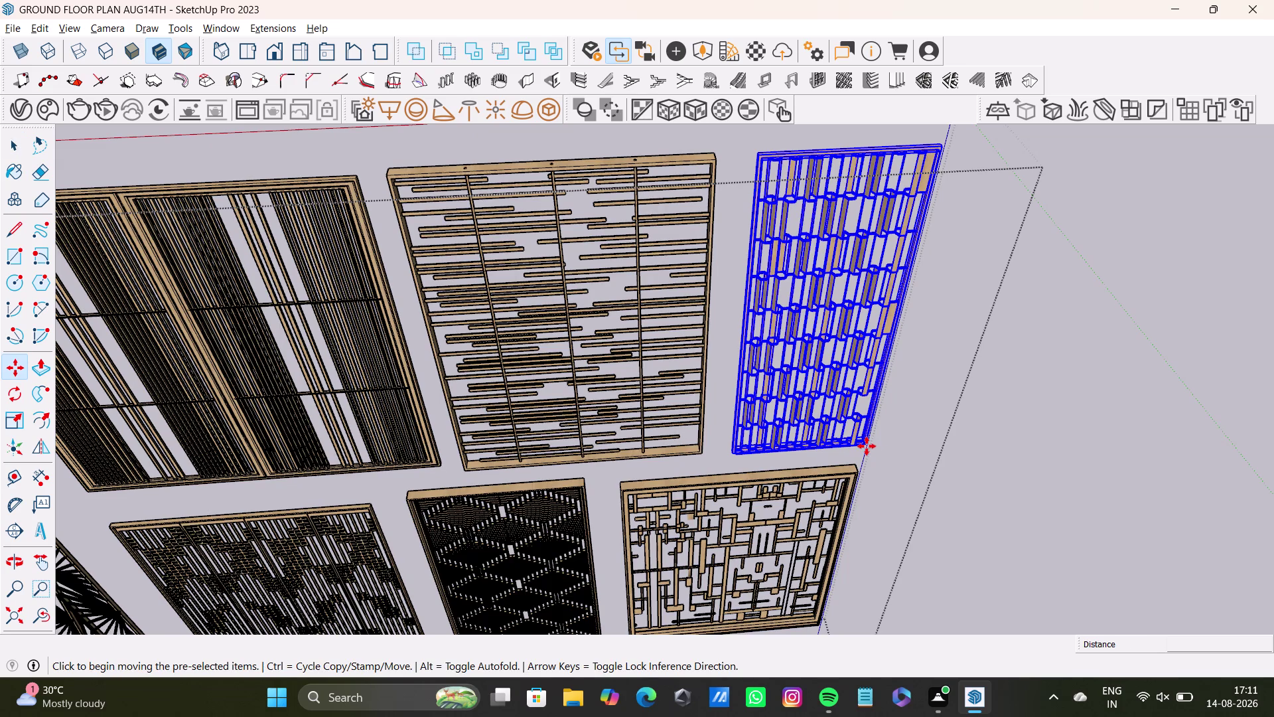
click(867, 446)
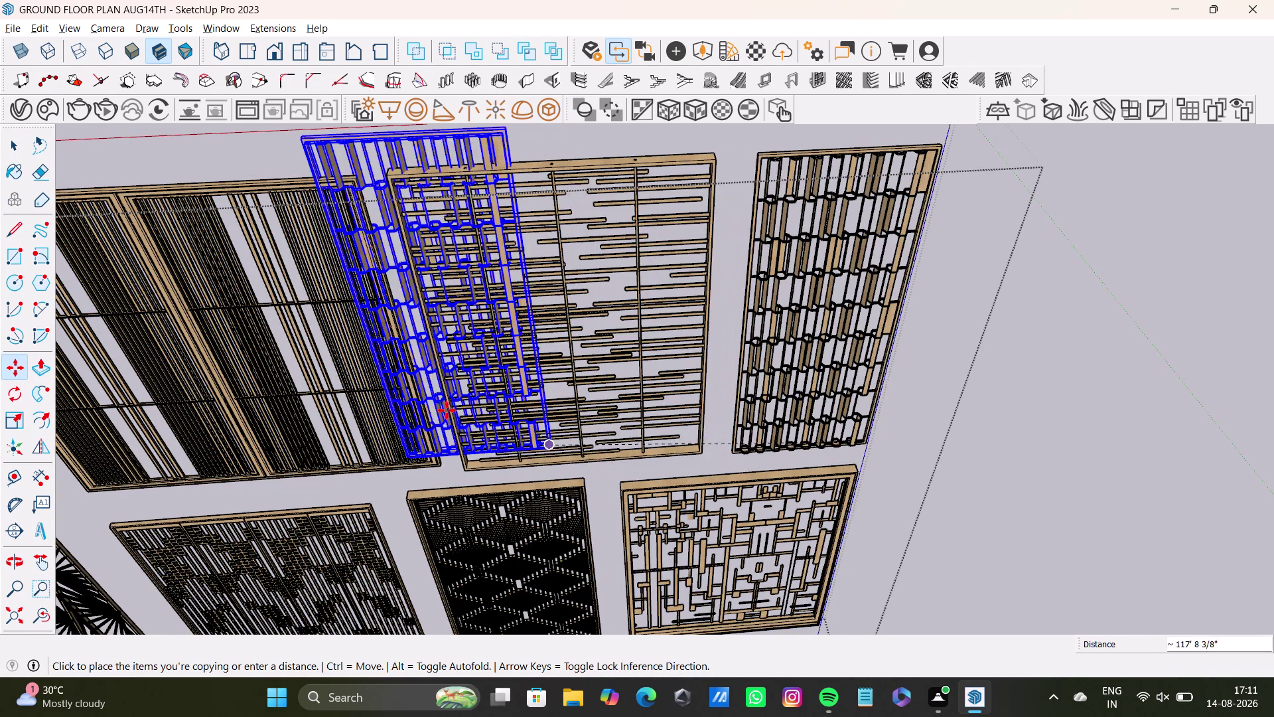
scroll(down, 3)
middle_drag(174, 424, 375, 413)
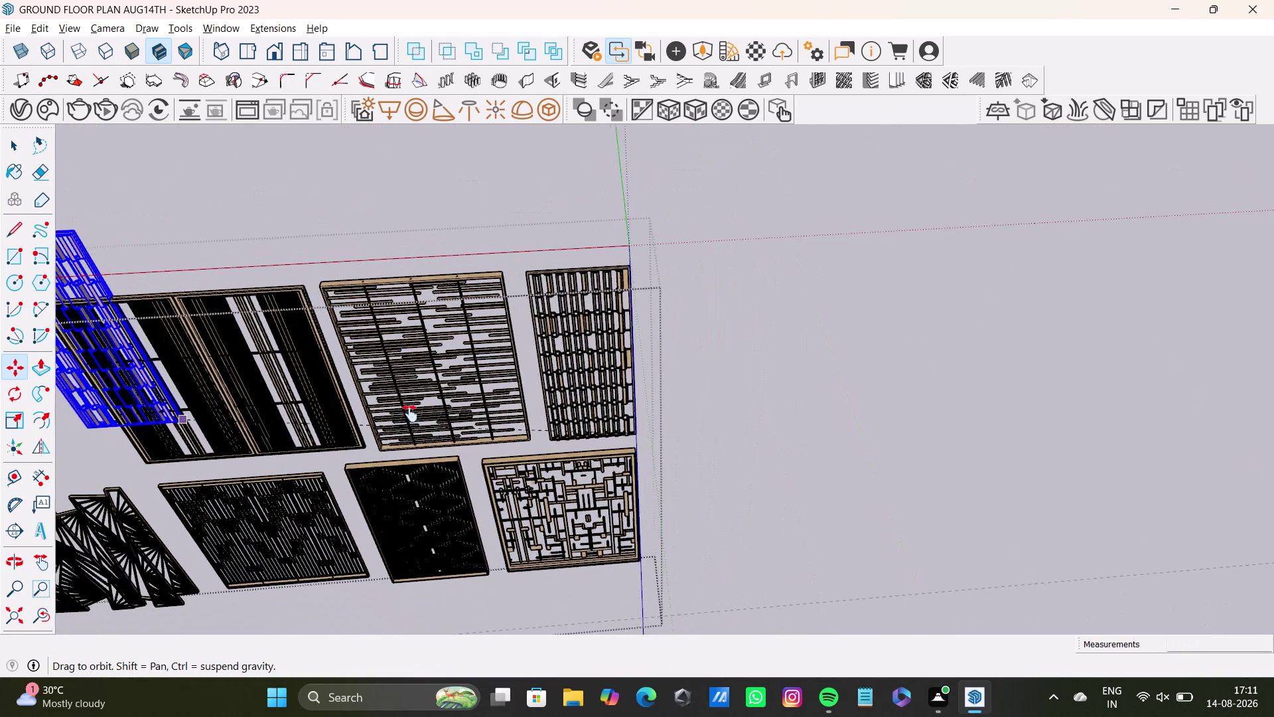
middle_drag(375, 414, 1043, 476)
scroll(down, 3)
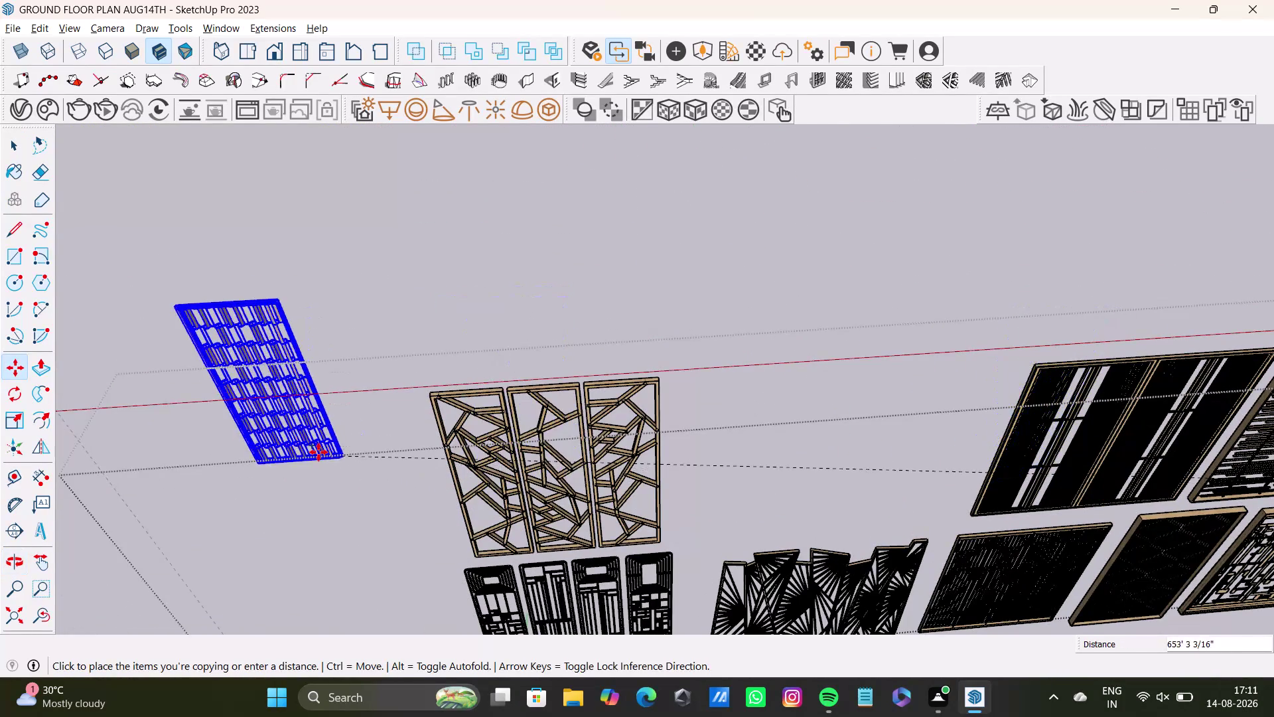
scroll(down, 3)
middle_drag(319, 452, 472, 429)
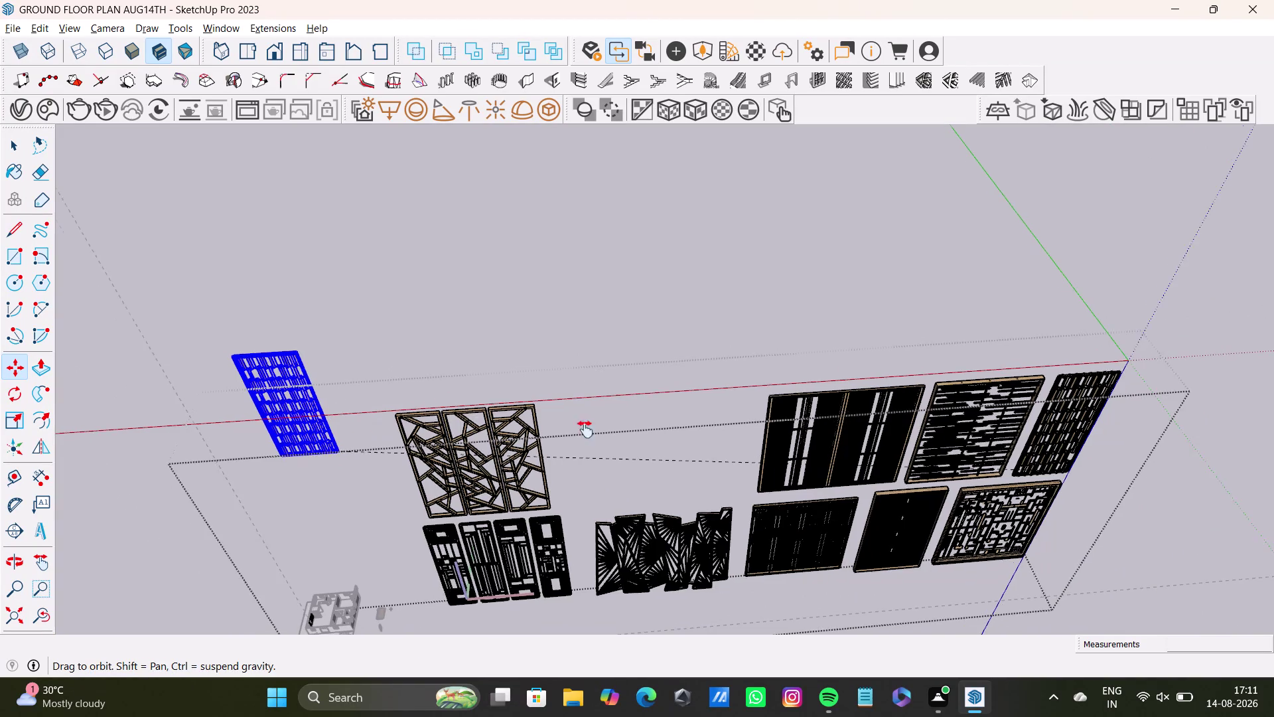
middle_drag(472, 430, 1024, 430)
Zoom in and drop the copied panel beside the floor plan model.
scroll(down, 3)
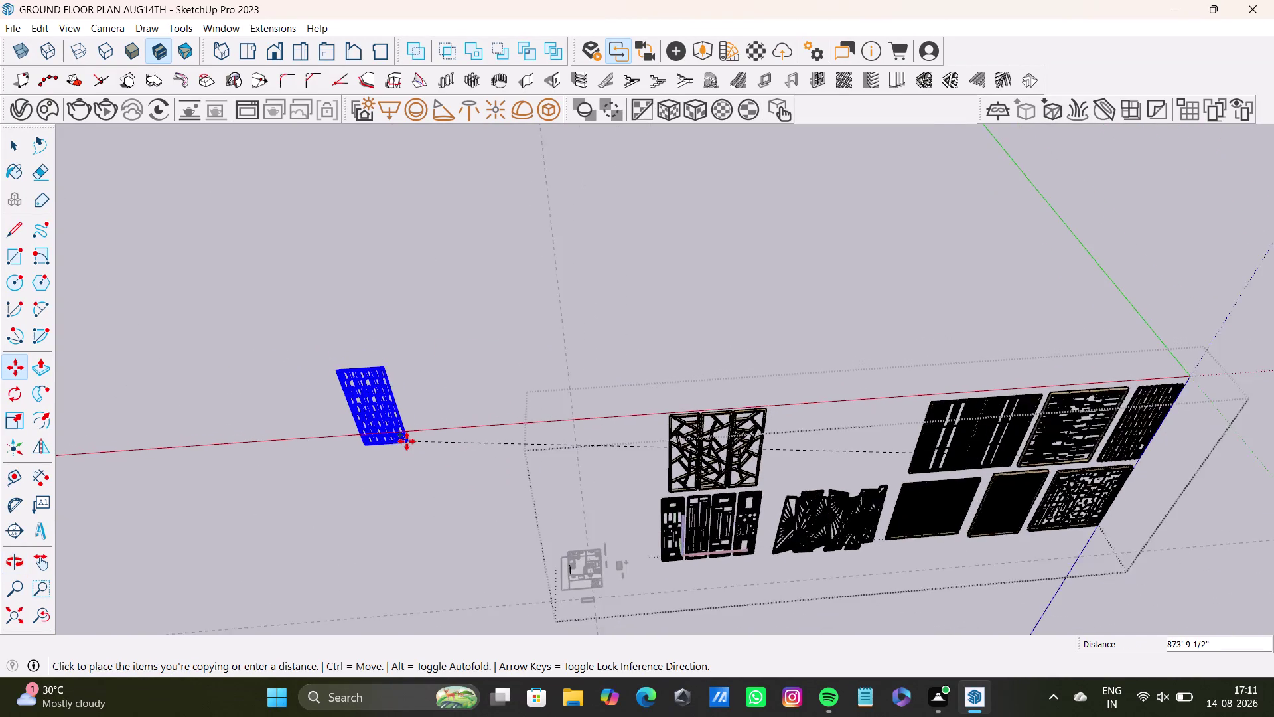
scroll(down, 3)
scroll(up, 3)
scroll(down, 3)
scroll(up, 3)
scroll(down, 3)
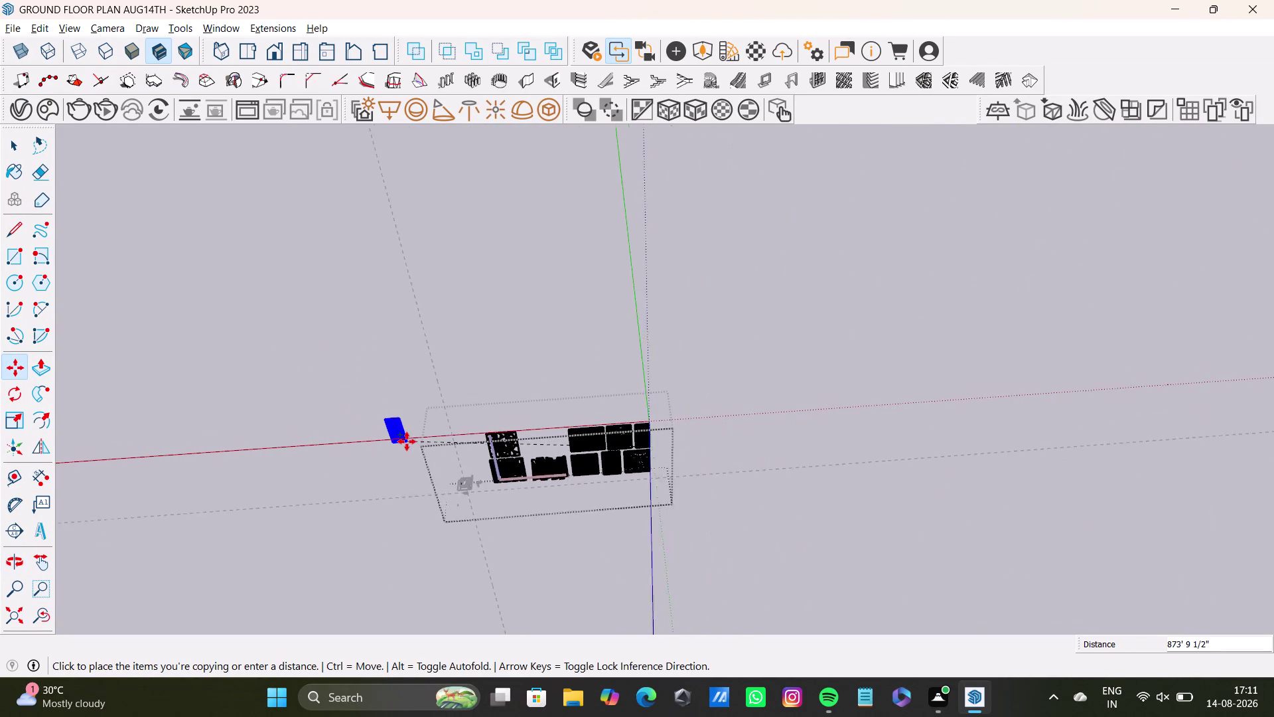
scroll(down, 3)
scroll(up, 3)
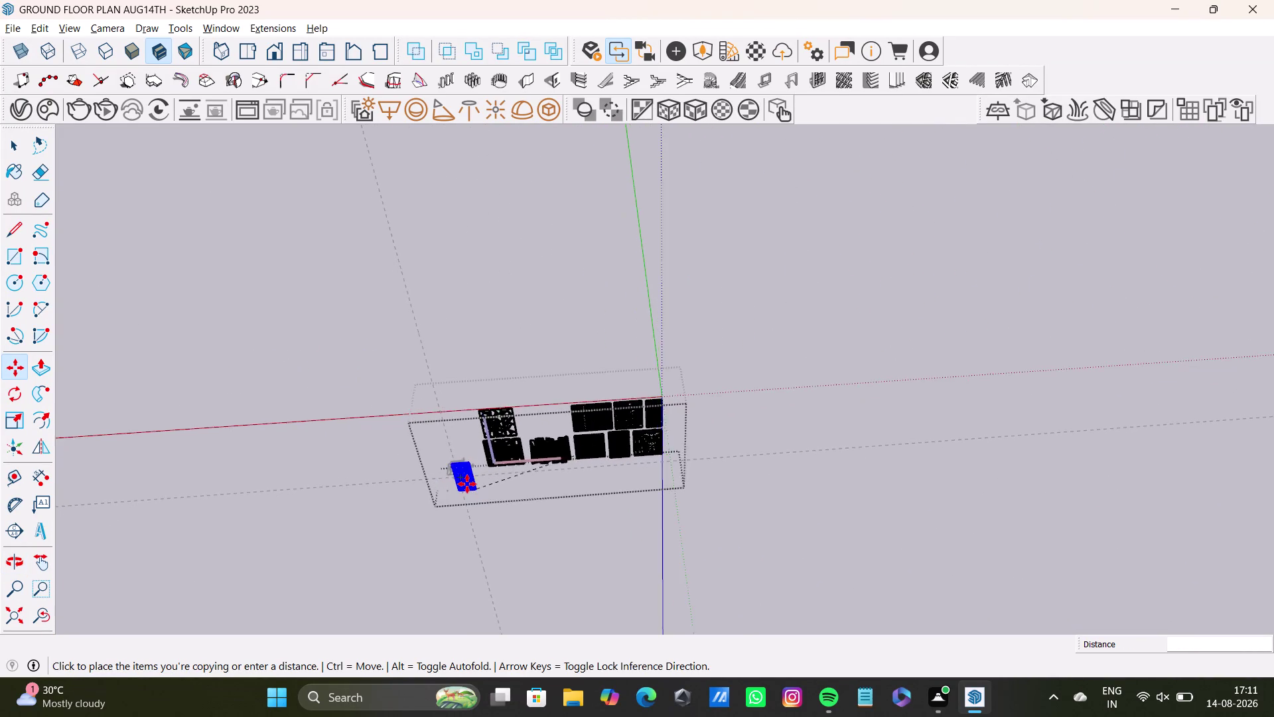
scroll(up, 3)
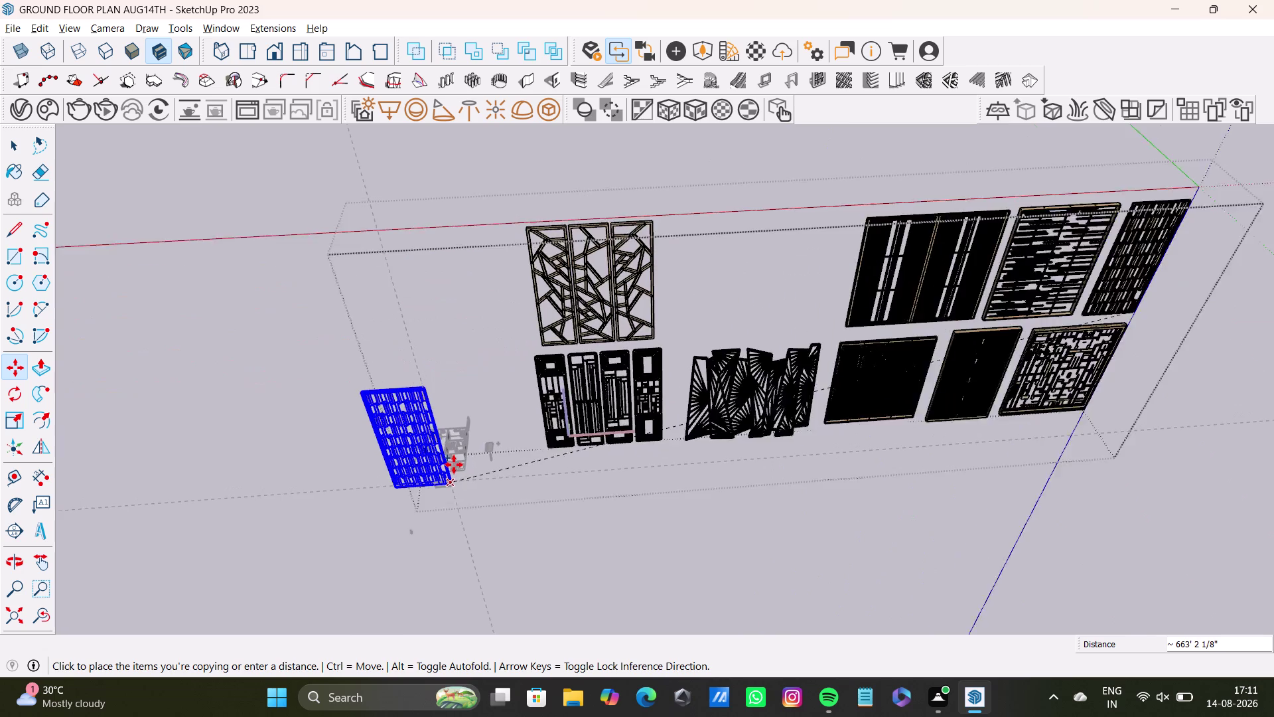
scroll(down, 3)
scroll(up, 3)
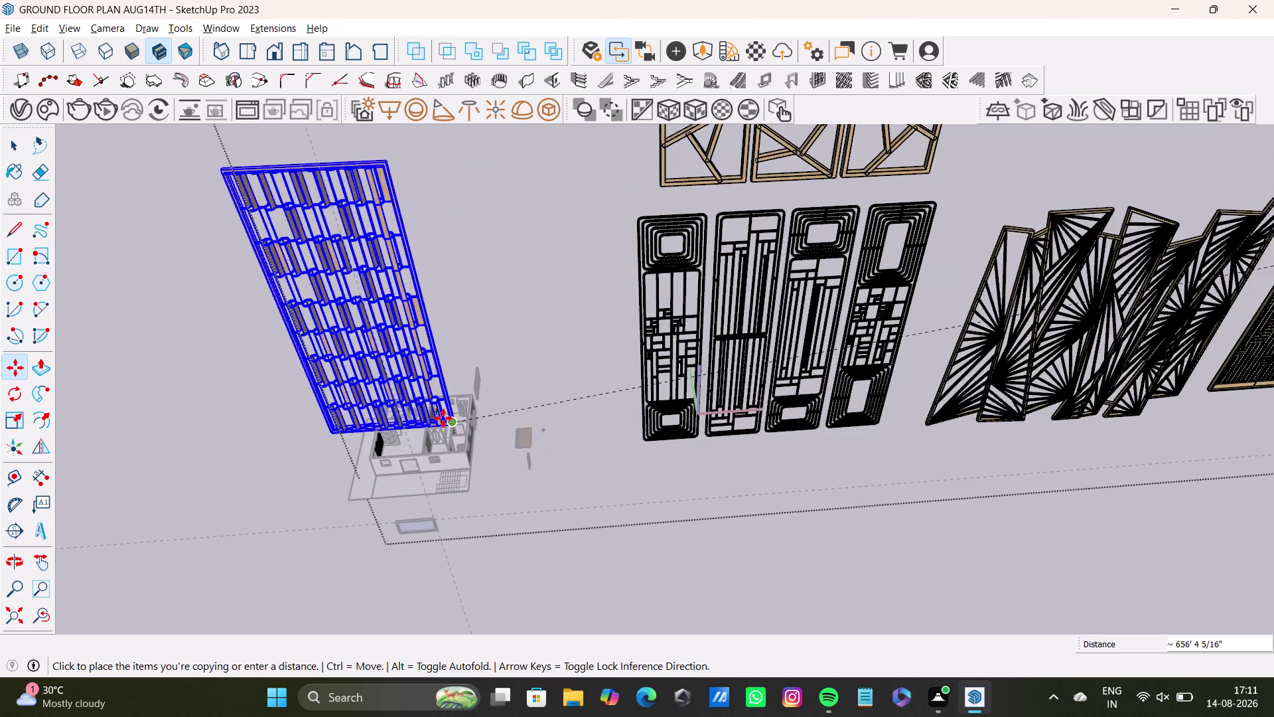
scroll(up, 3)
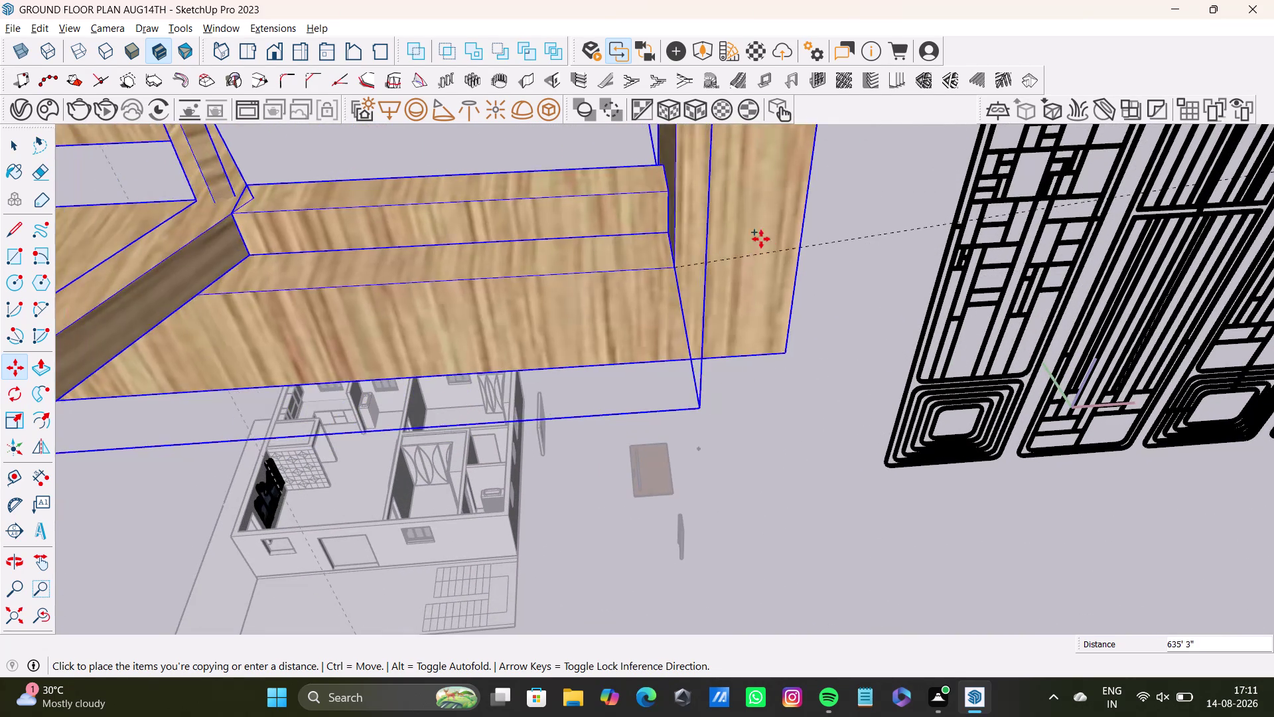
scroll(down, 3)
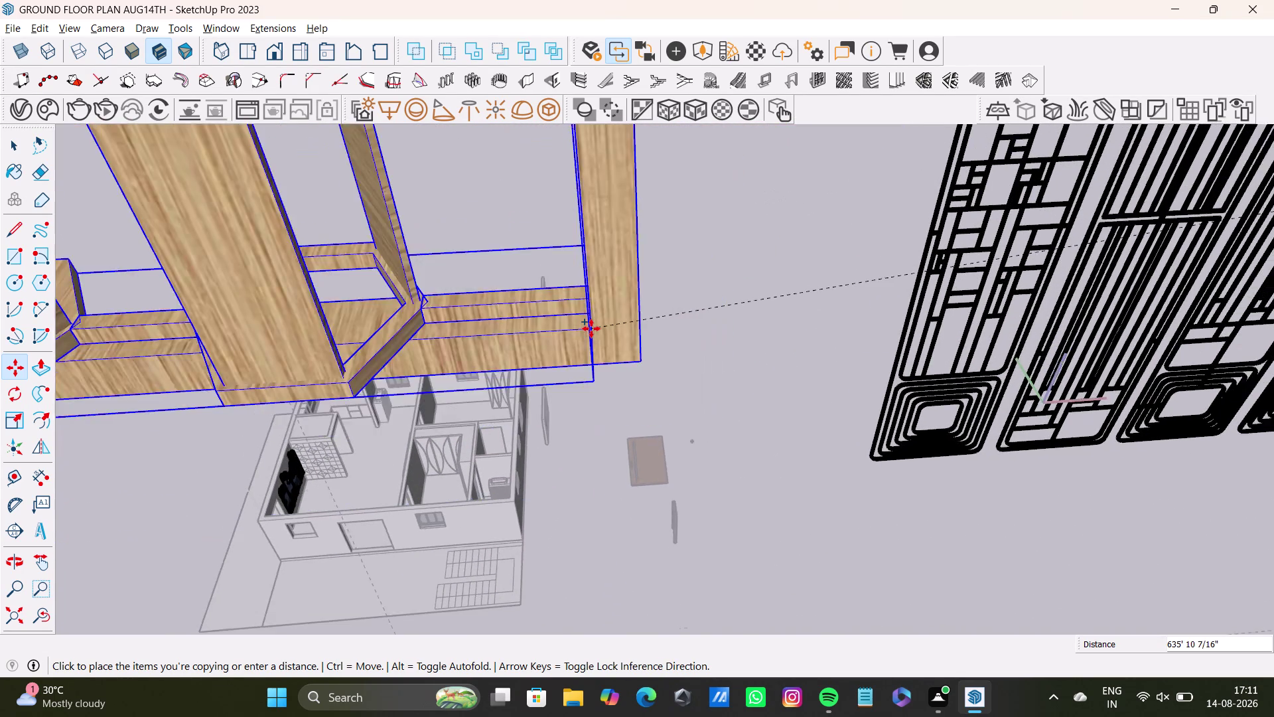
scroll(down, 3)
scroll(down, 3)
scroll(up, 3)
scroll(down, 3)
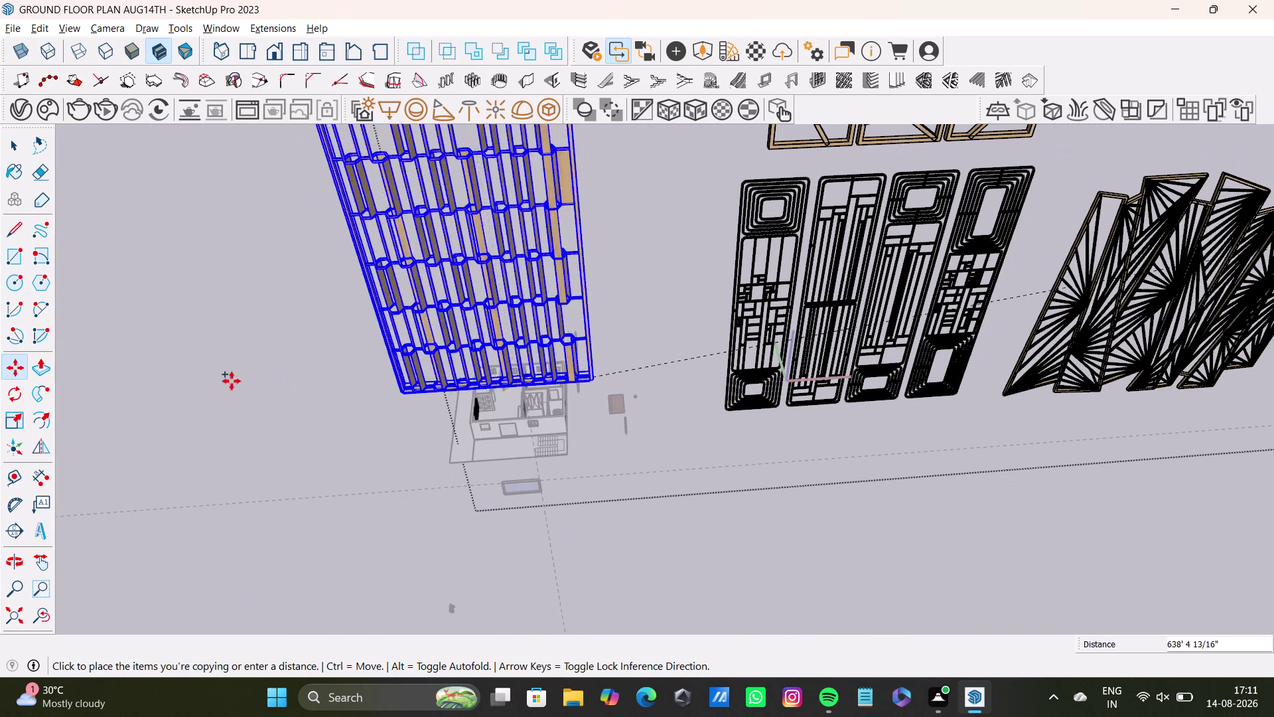
click(265, 321)
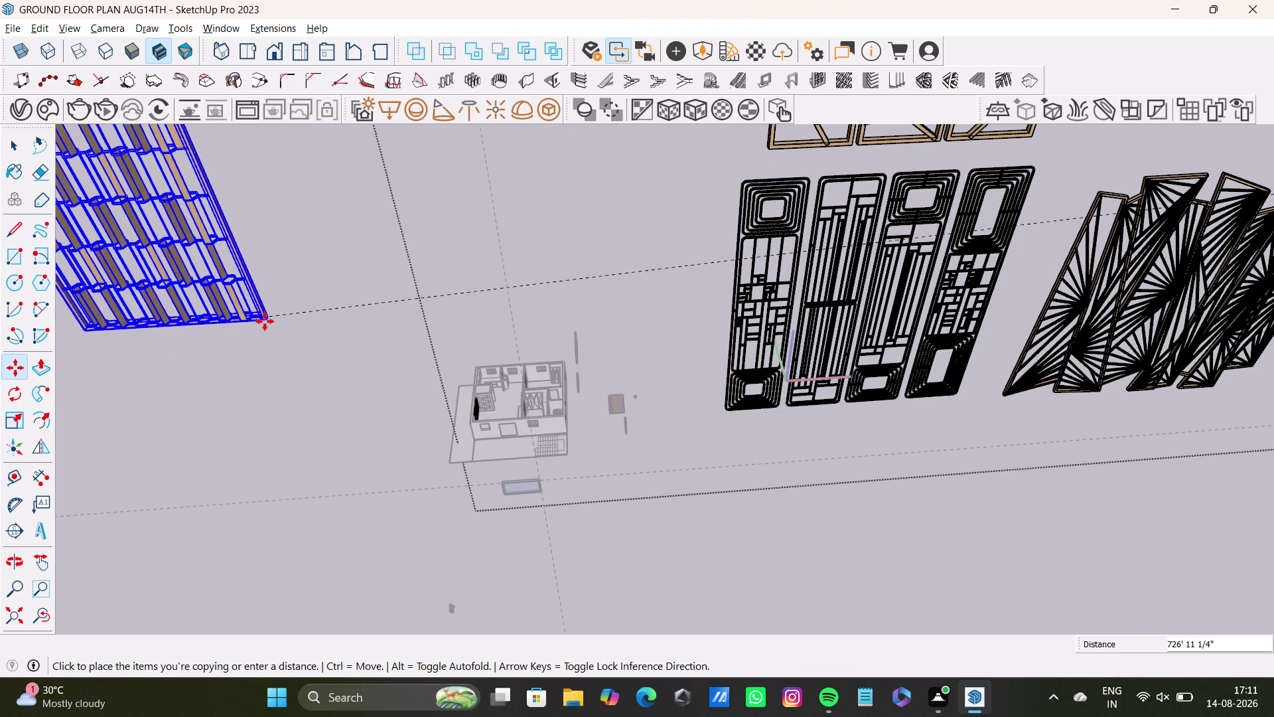
key(space)
Orbit to view the copied panel alongside the model.
scroll(down, 3)
middle_drag(265, 335, 481, 409)
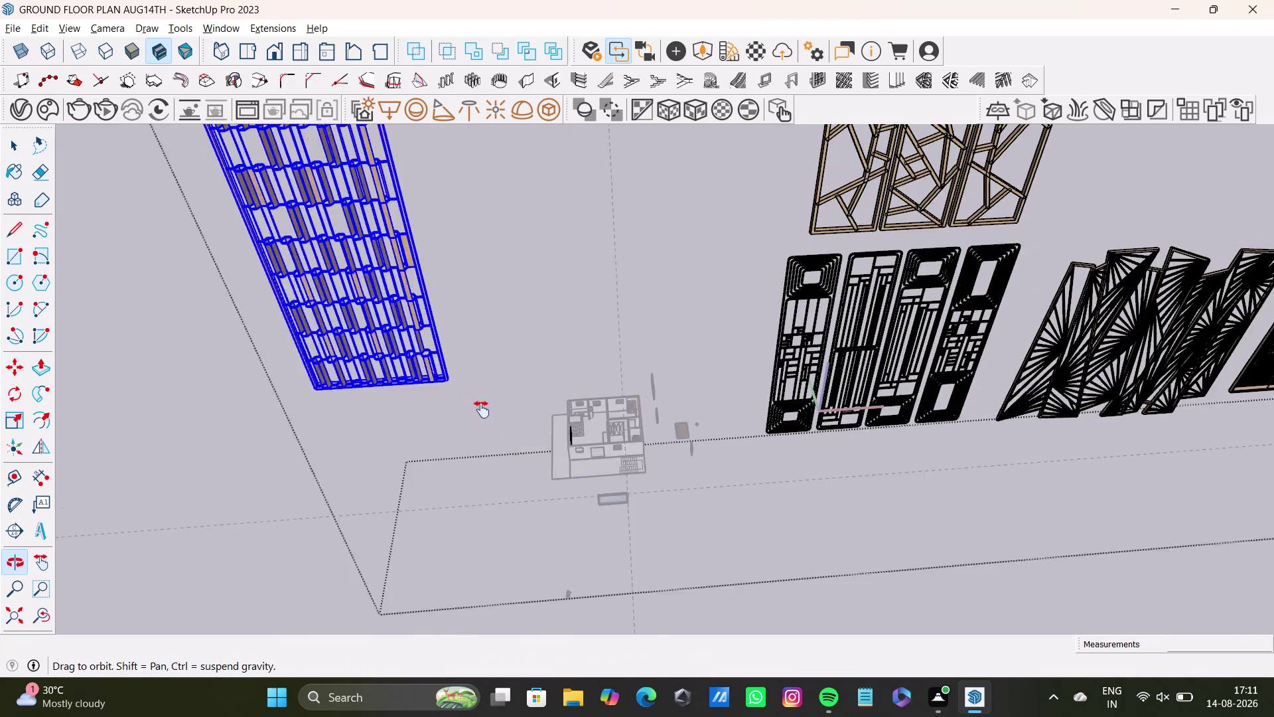
middle_drag(481, 409, 493, 486)
key(s)
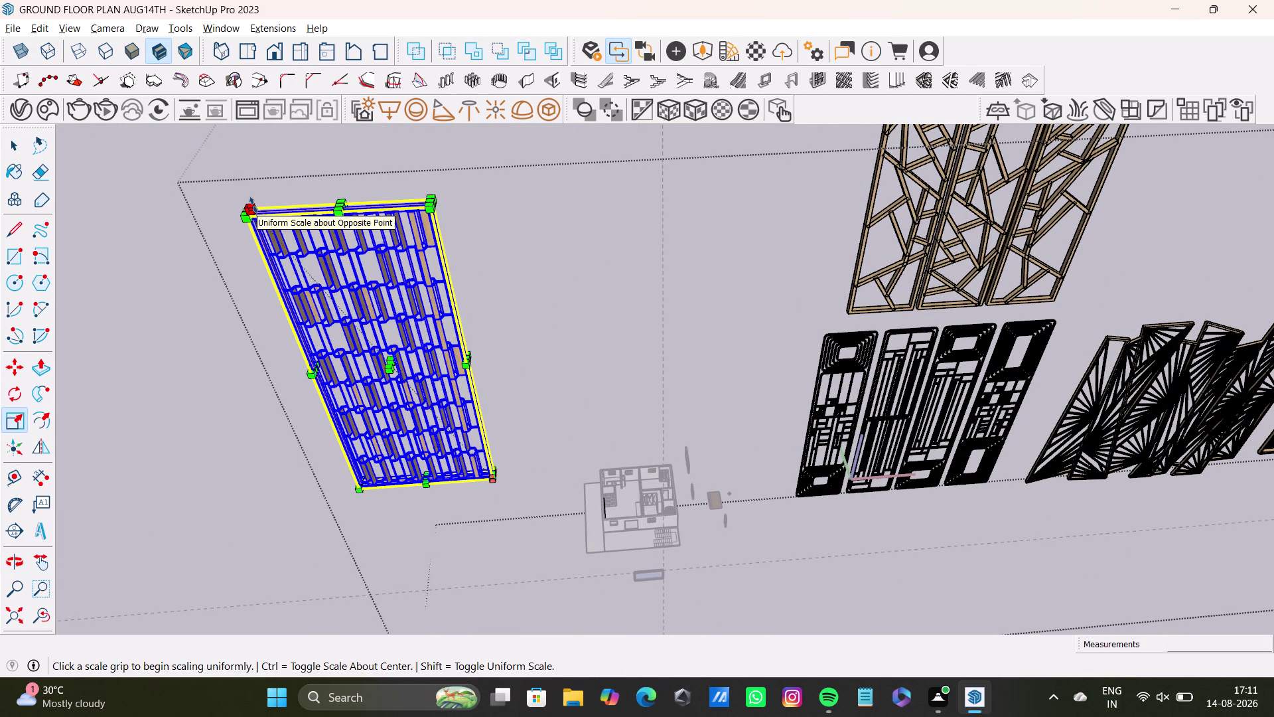
Scale the copied panel down uniformly from a corner and compare it with the walls.
drag(253, 205, 478, 410)
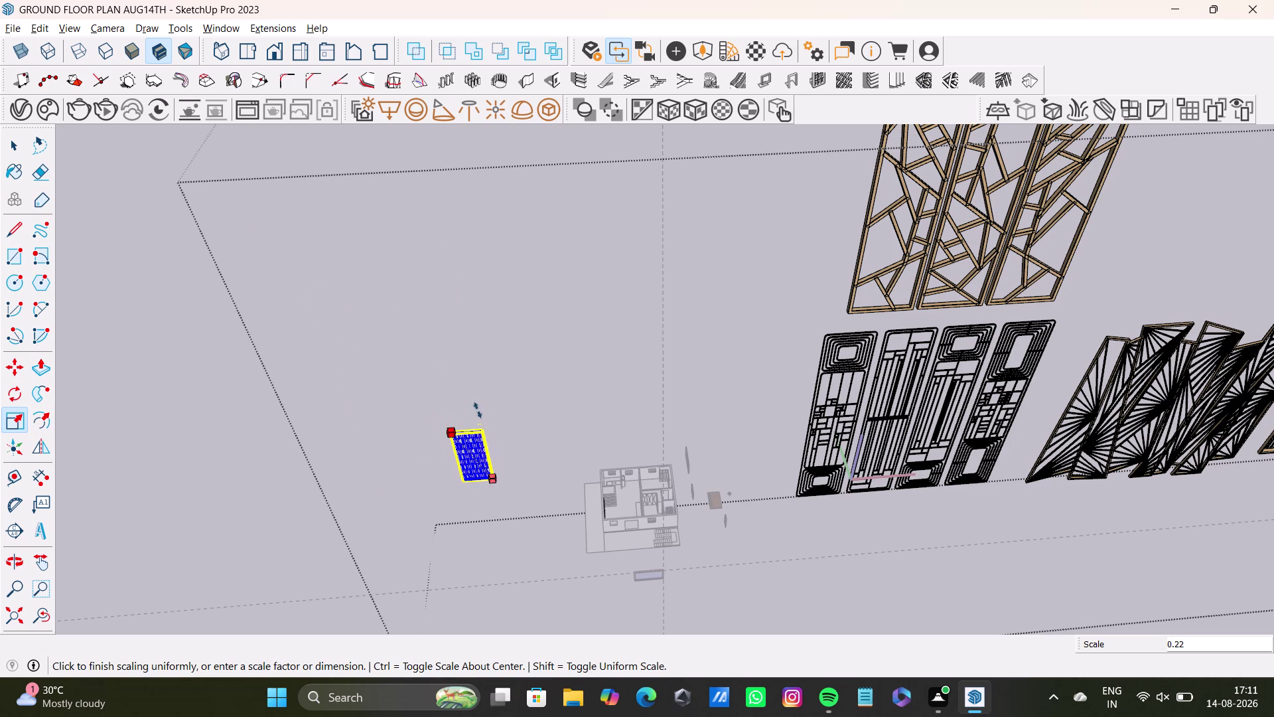
drag(477, 410, 495, 423)
key(space)
scroll(up, 3)
middle_drag(501, 431, 478, 333)
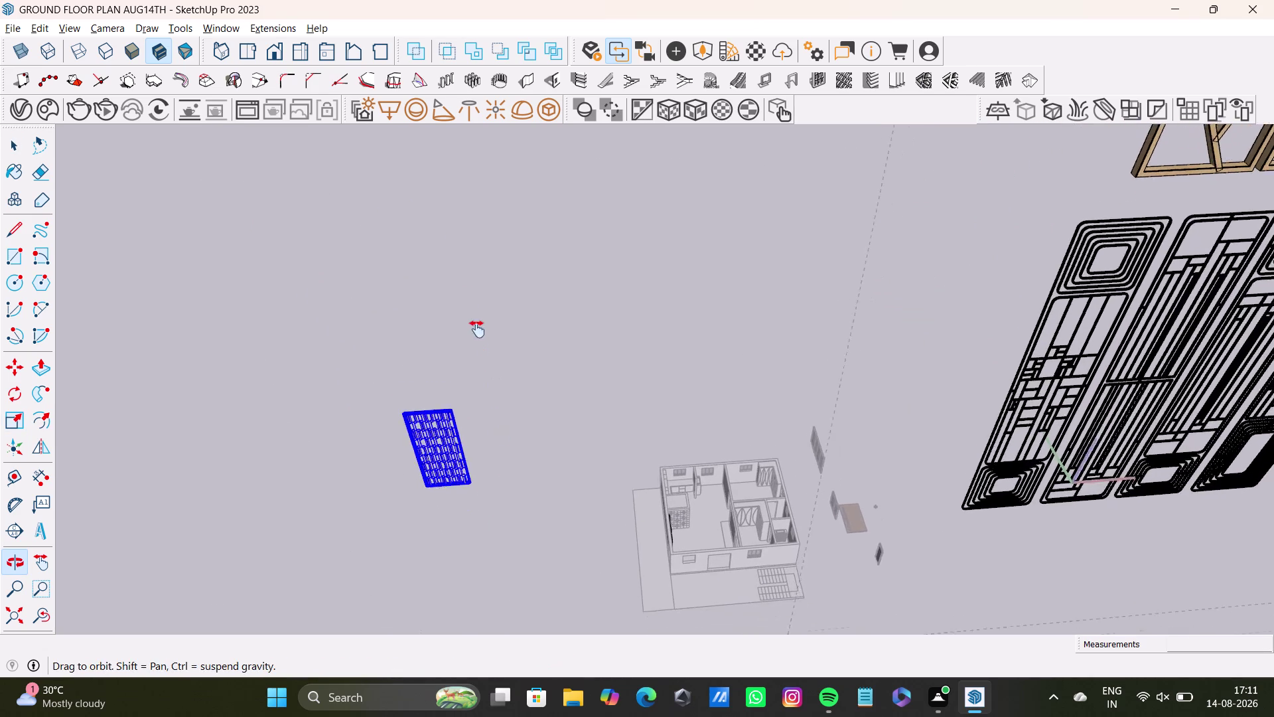
middle_drag(477, 333, 452, 267)
scroll(up, 3)
middle_drag(466, 339, 466, 237)
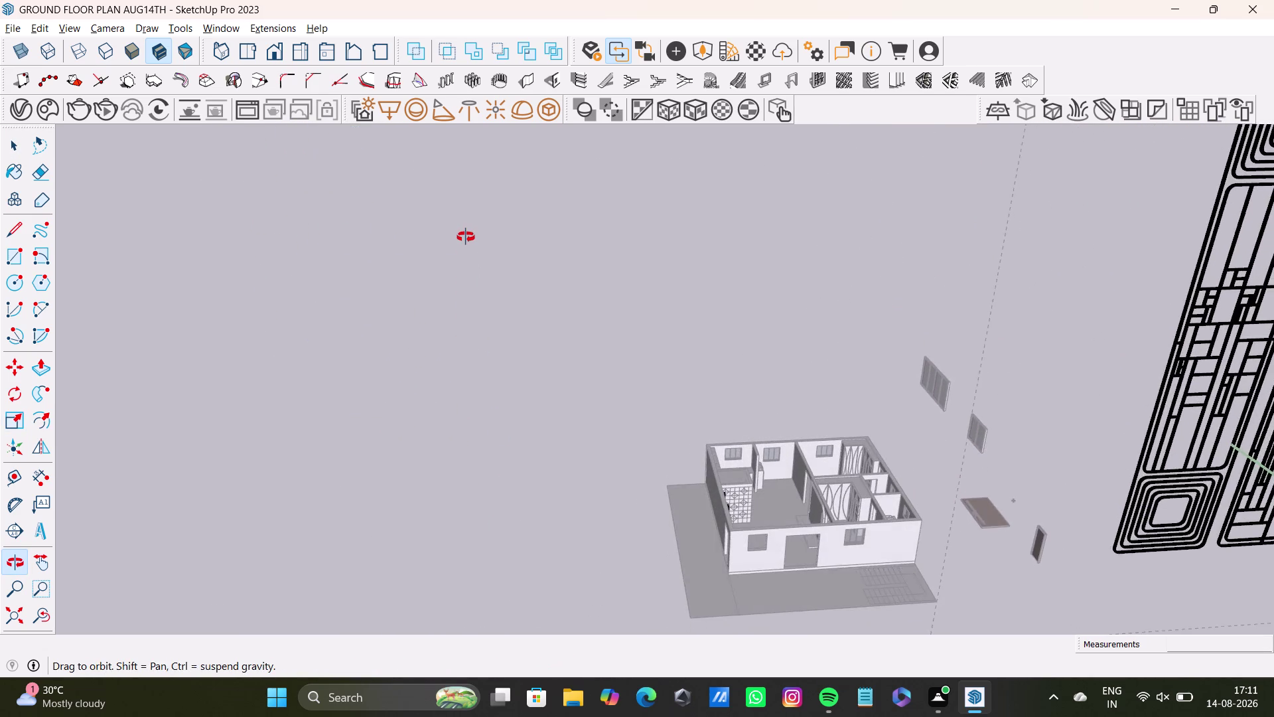
middle_drag(466, 237, 473, 318)
Rescale the panel uniformly to about a fifth of its size and check it.
key(s)
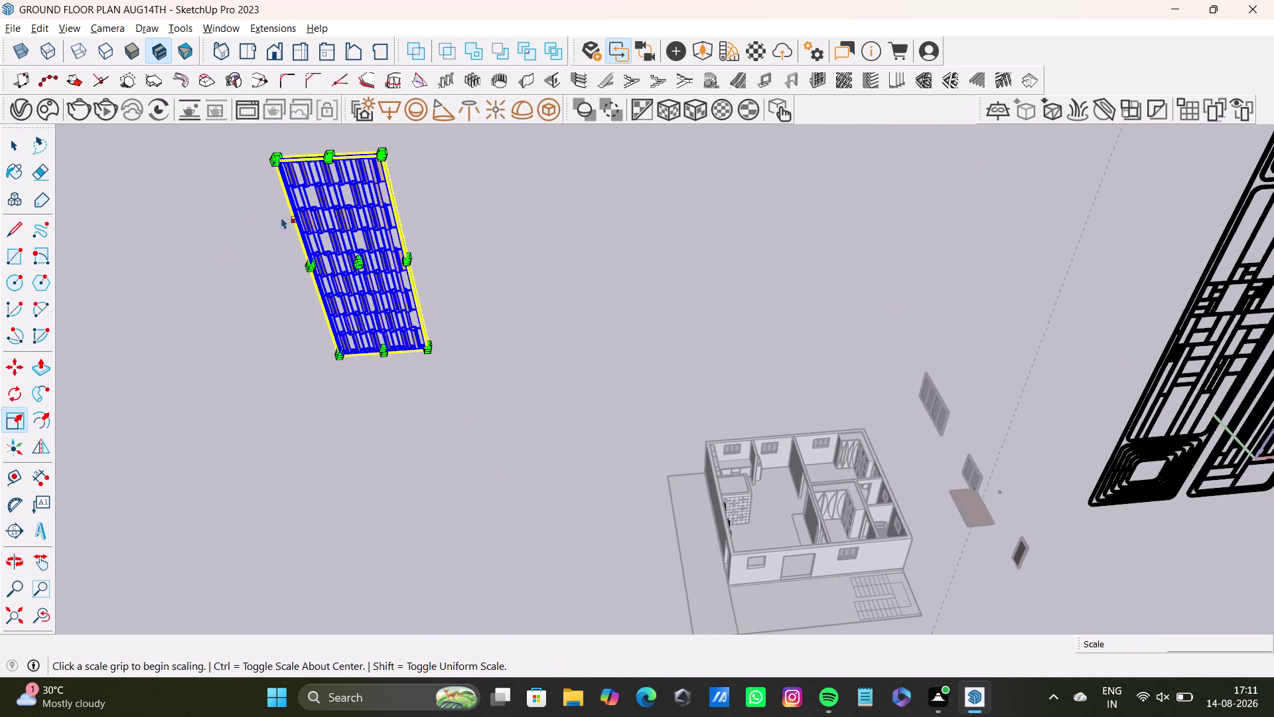
scroll(up, 3)
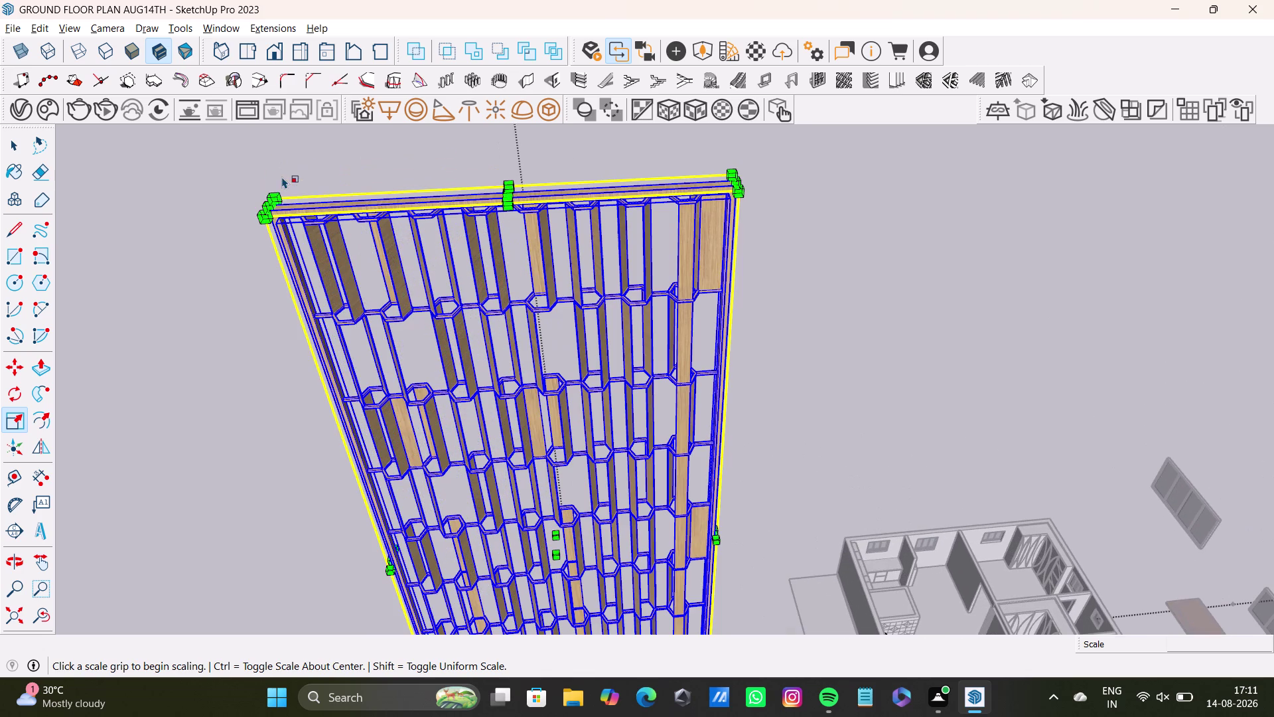
drag(277, 197, 287, 214)
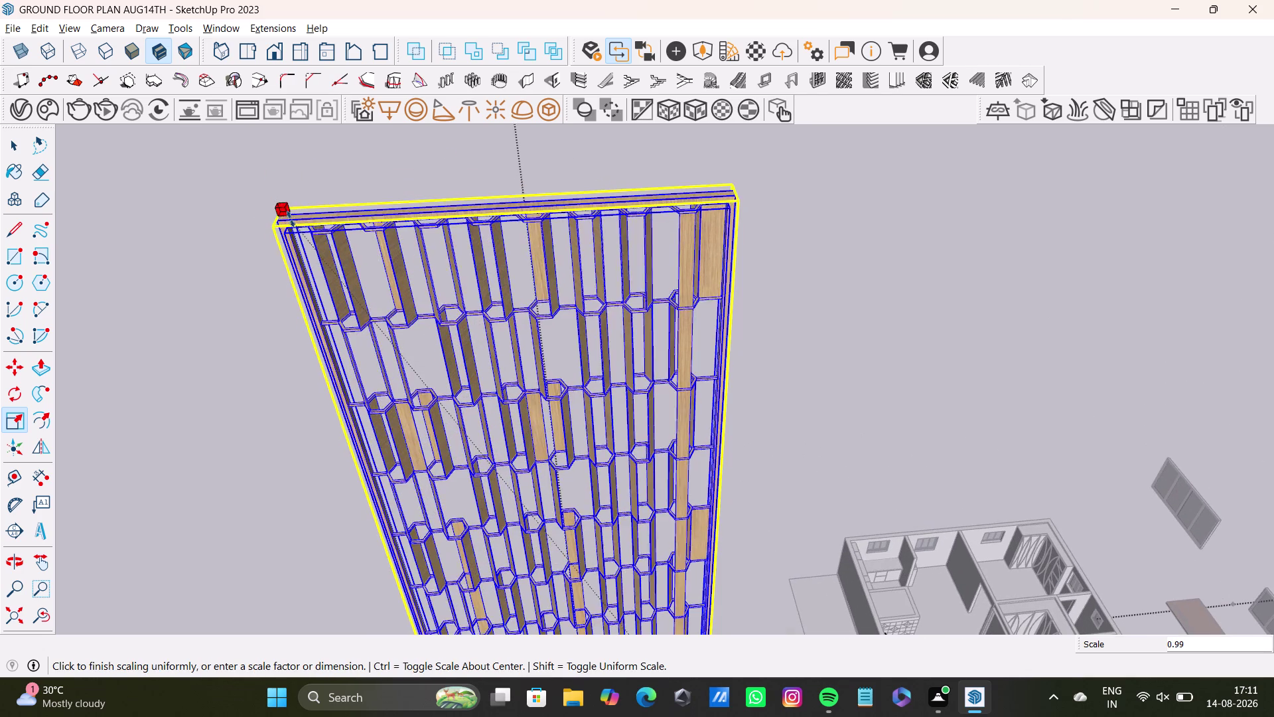
drag(286, 215, 587, 462)
middle_drag(602, 445, 449, 114)
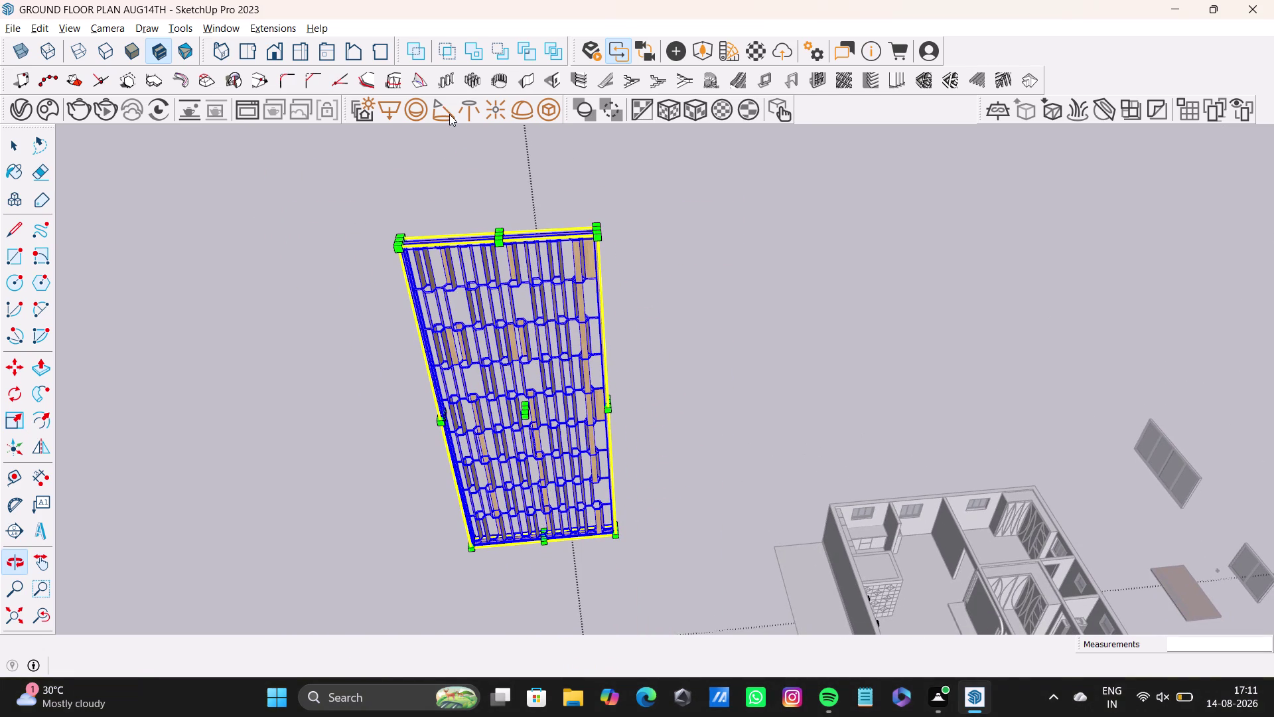
middle_drag(460, 315, 462, 375)
middle_drag(462, 376, 456, 280)
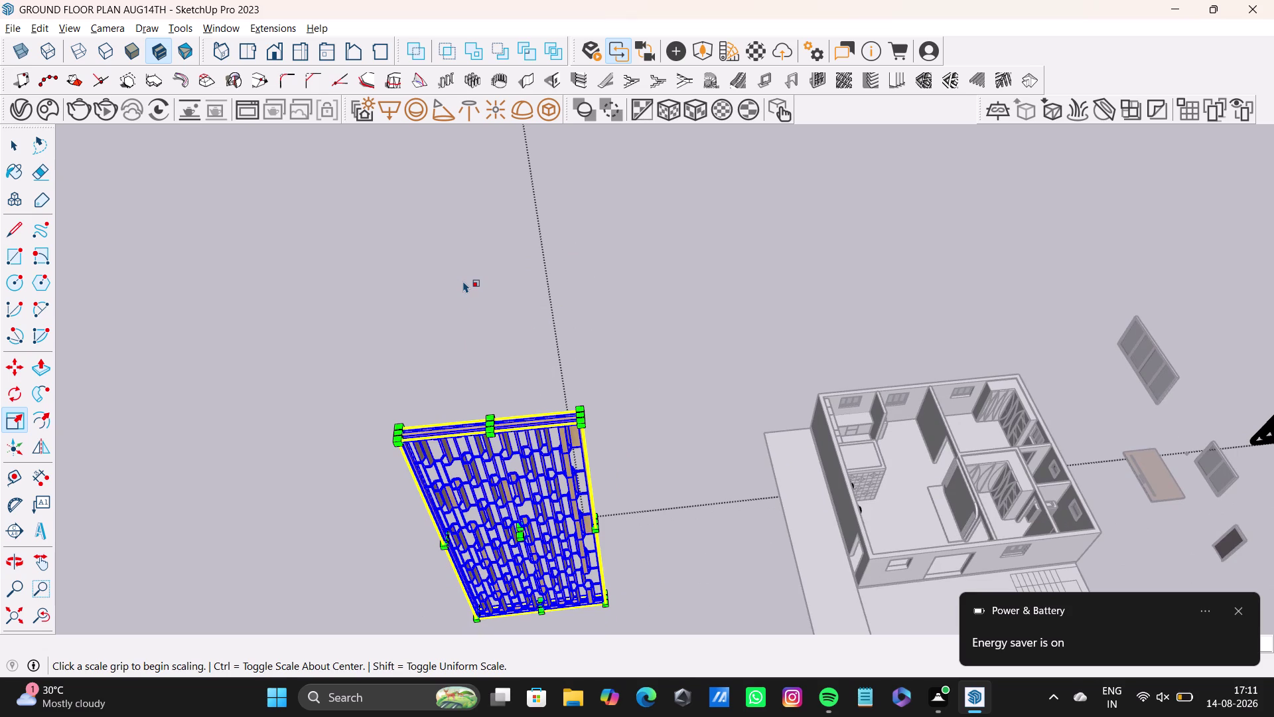